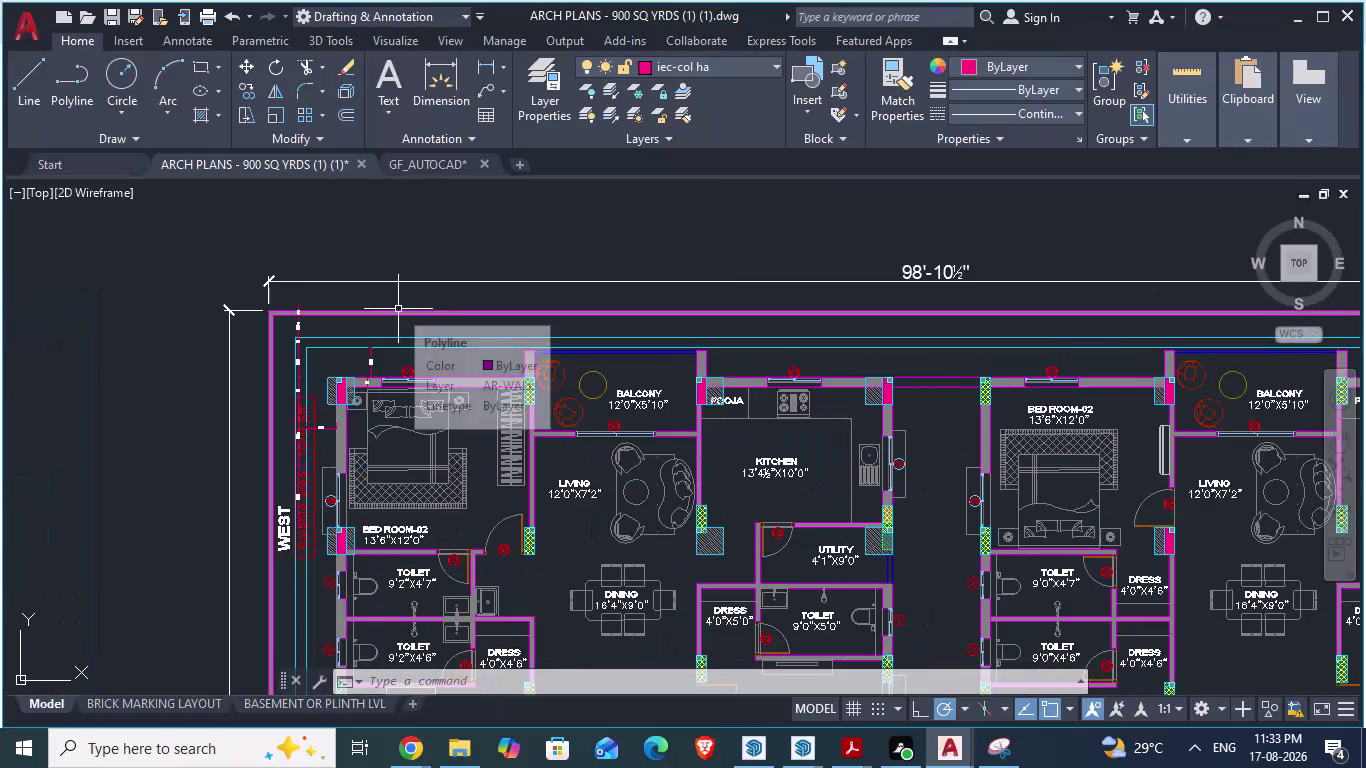
Survey the ARCH PLANS ground-floor layout, then launch DIMALIGNED with DA.
scroll(down, 3)
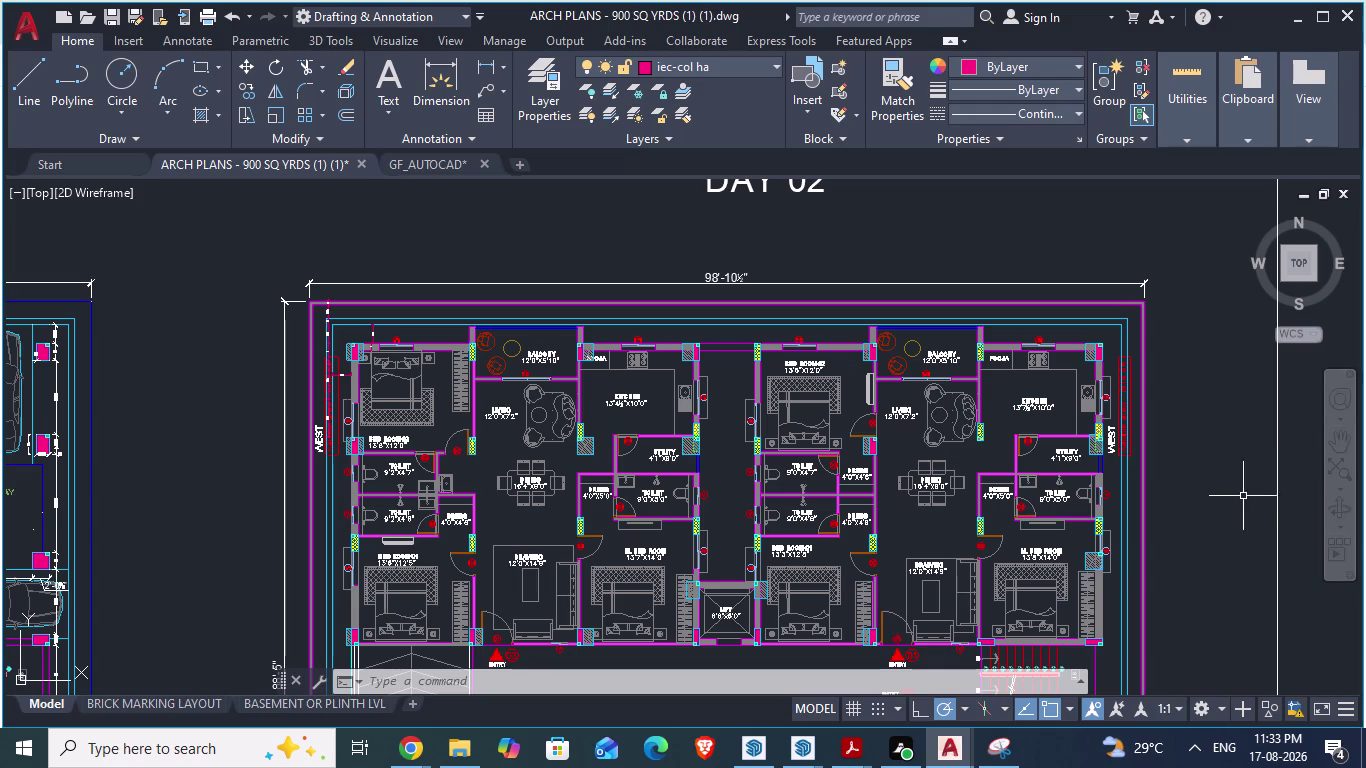
scroll(up, 3)
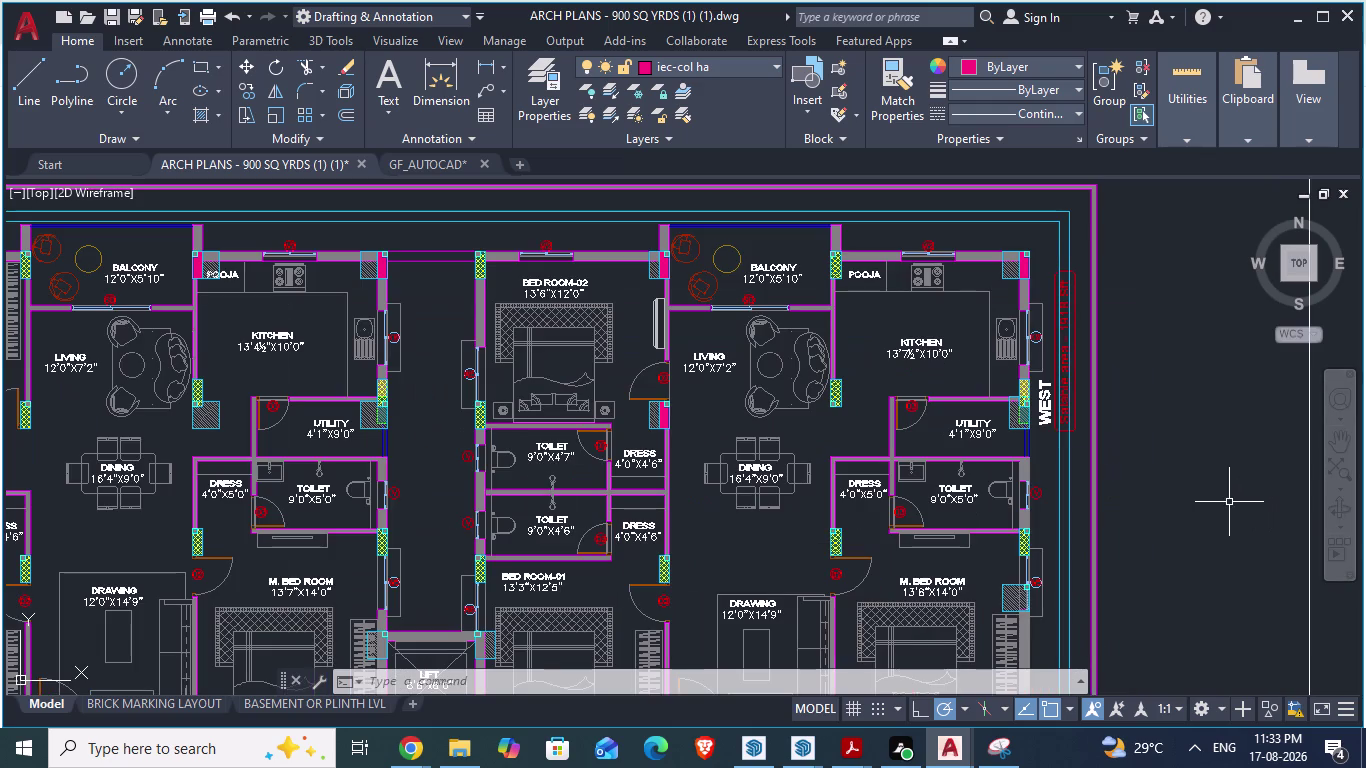
scroll(down, 3)
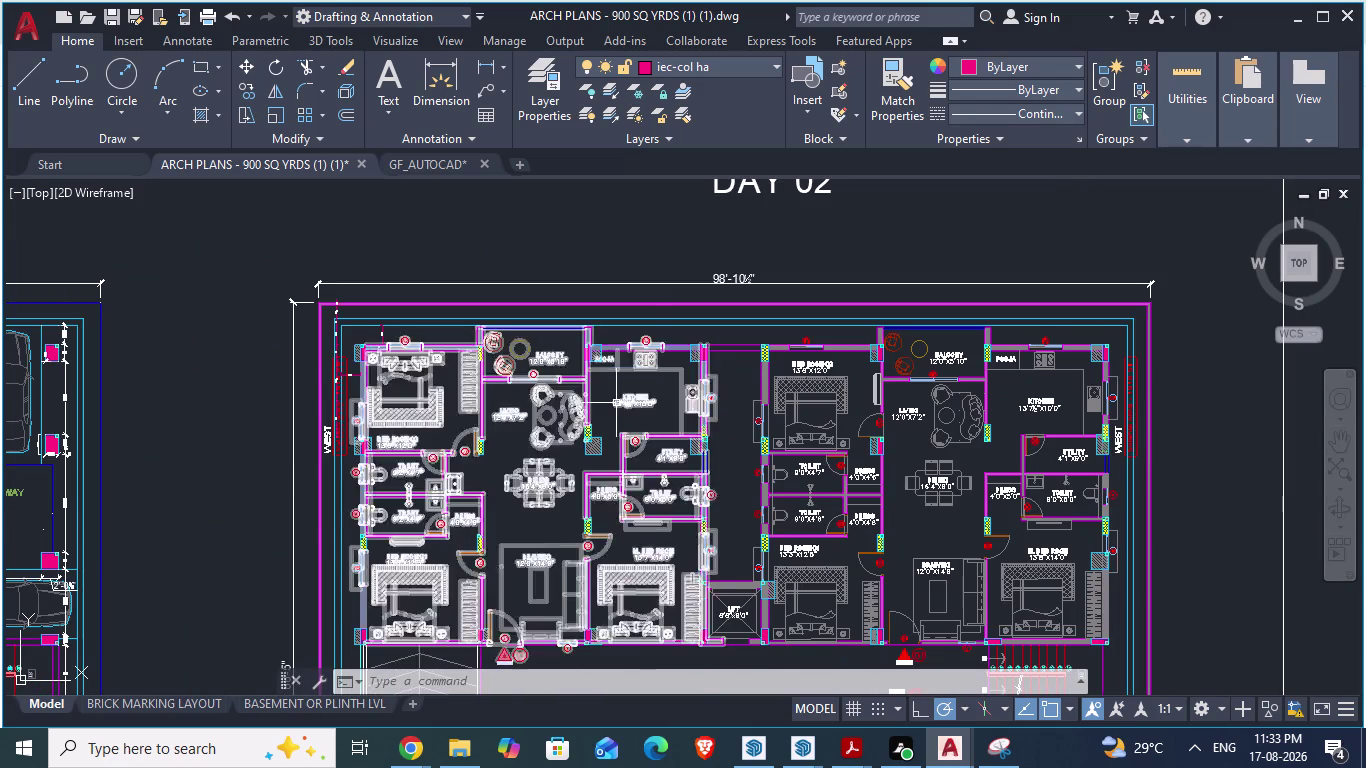
scroll(up, 3)
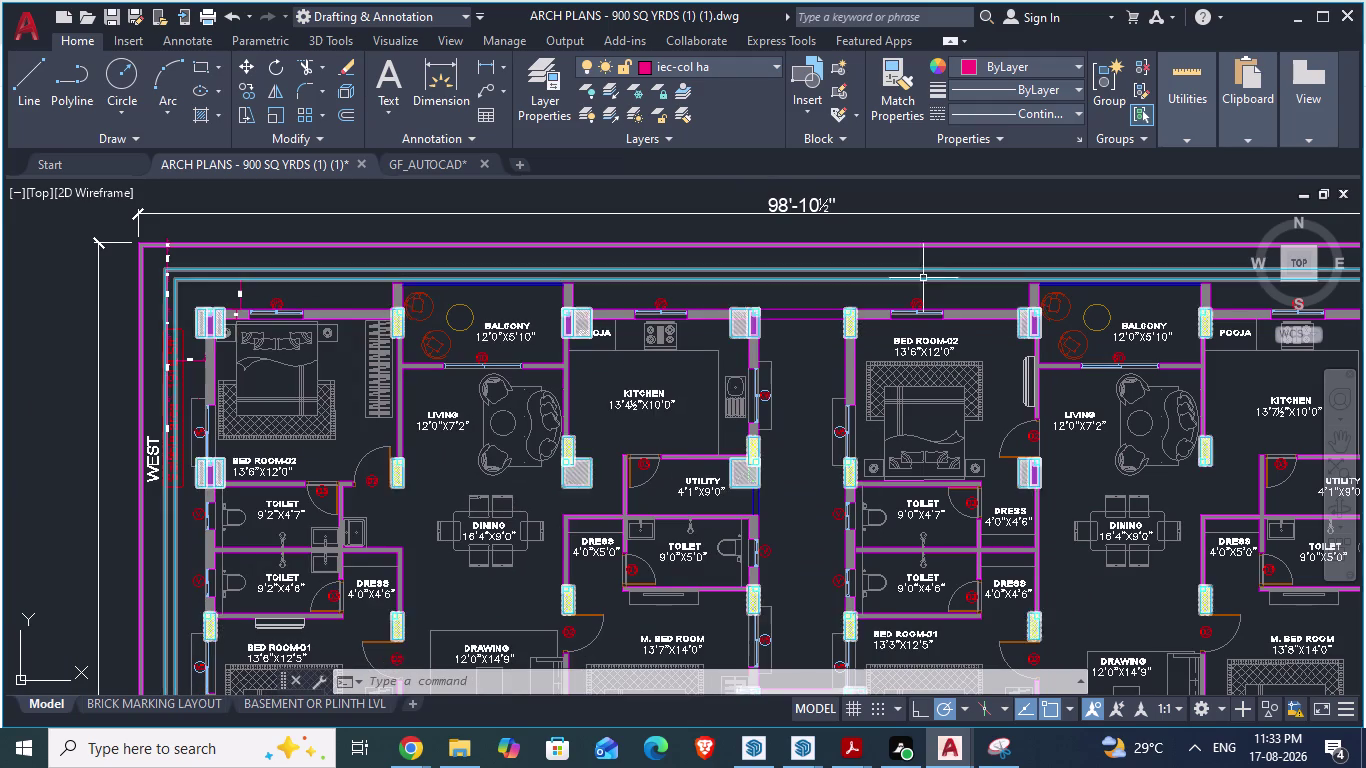
text(da)
key(Return)
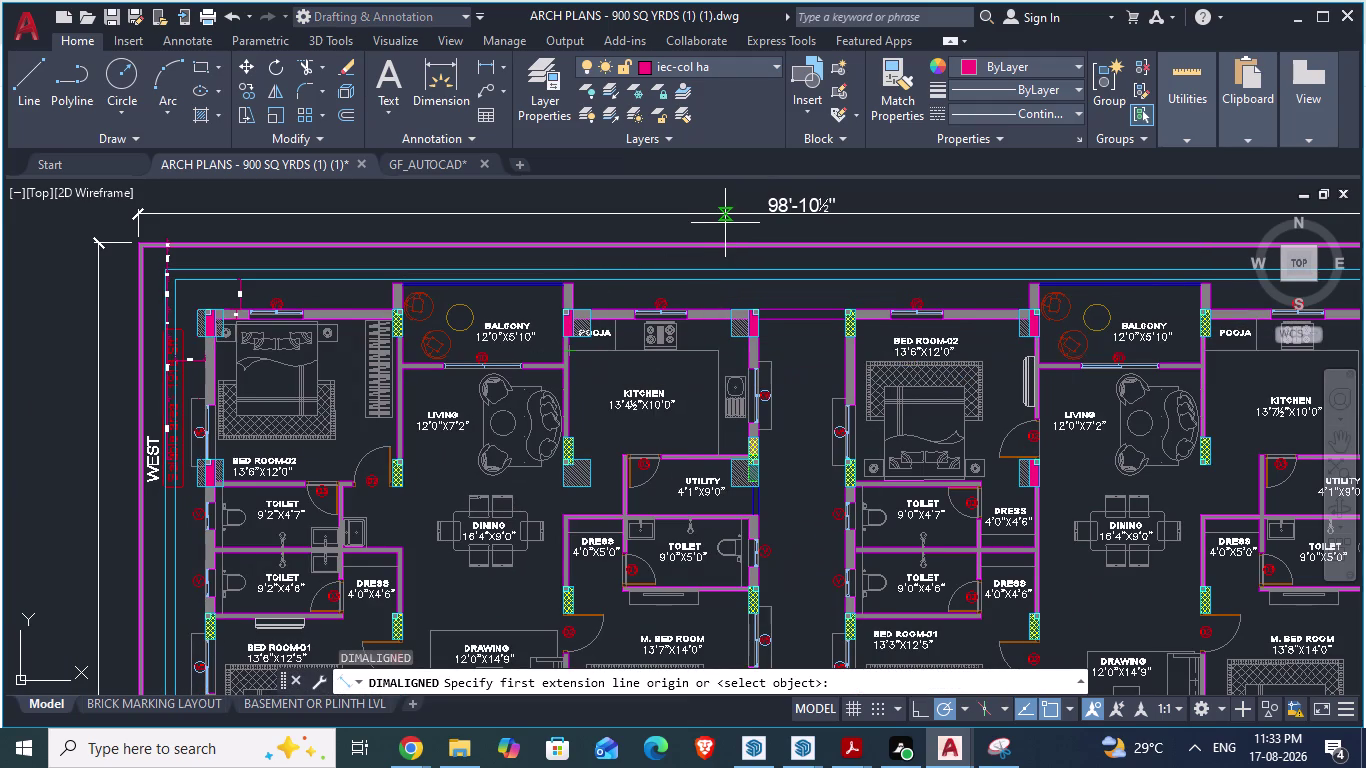
Attempt a horizontal construction line (XL, Hor) while the dimension is active.
text(xl)
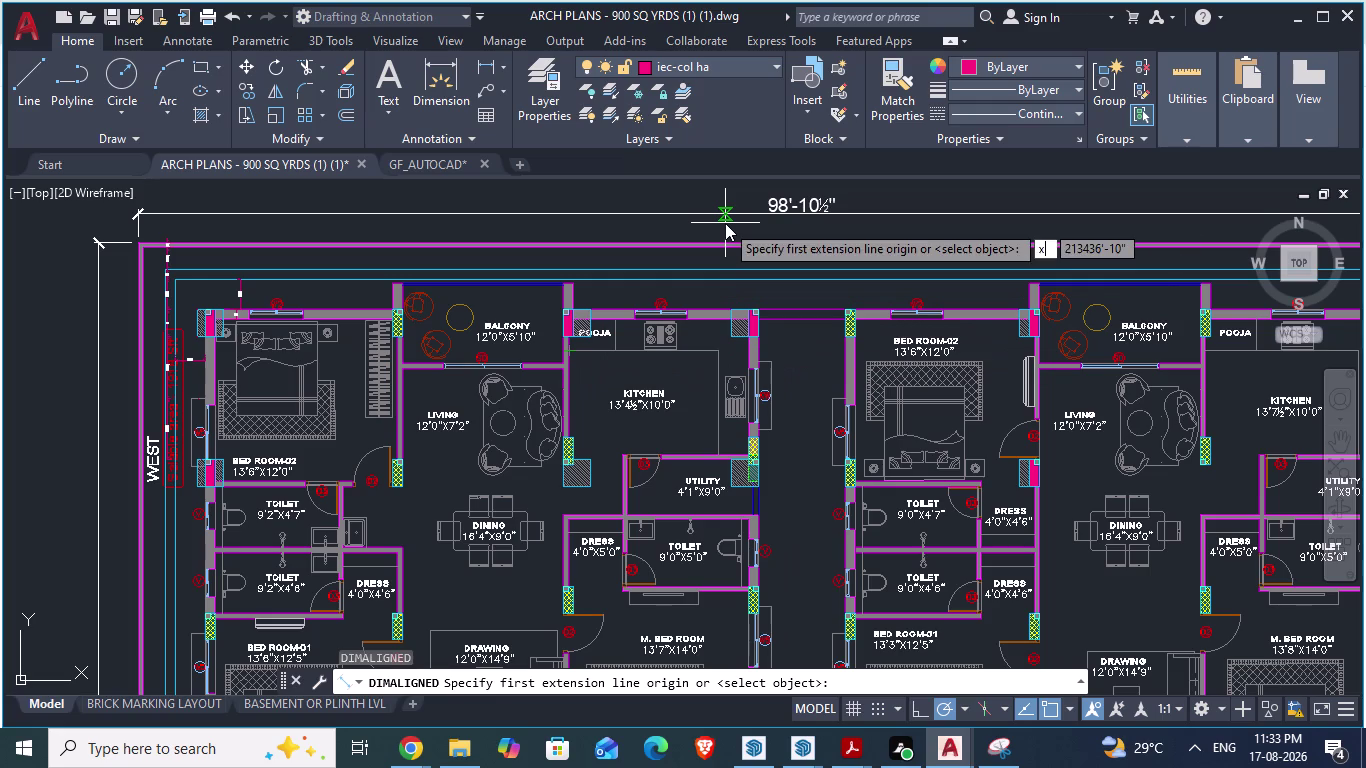
key(Return)
key(h)
key(Return)
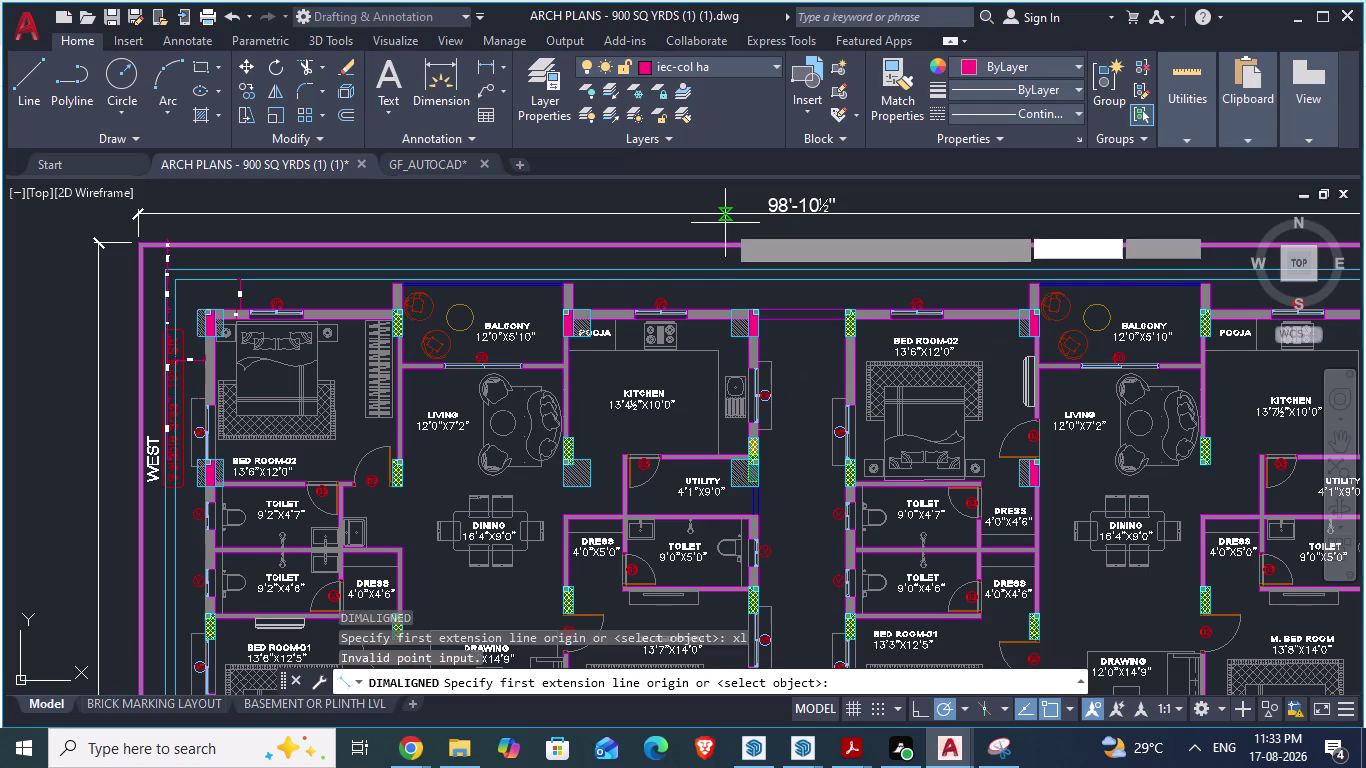
Pick the dimension's first point at the pooja wall corner, then cancel it.
scroll(up, 3)
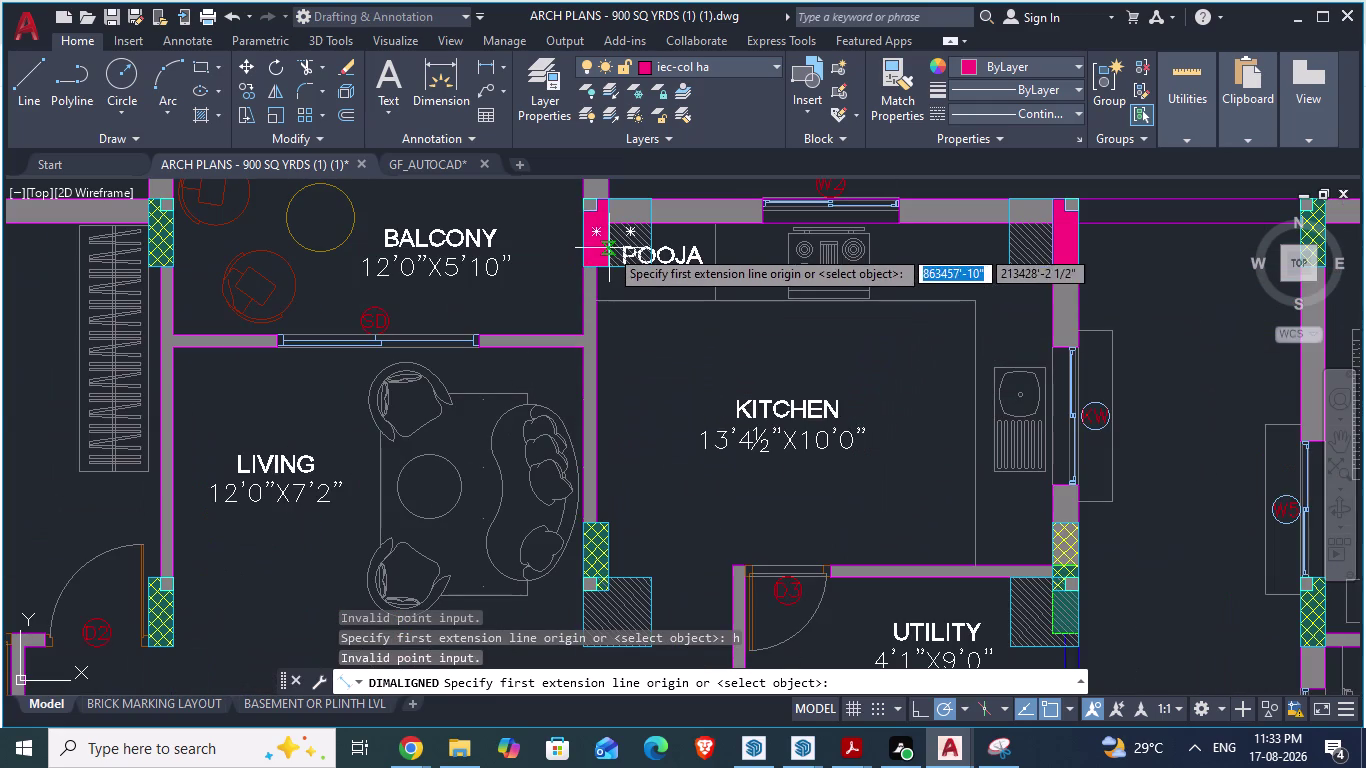
click(510, 320)
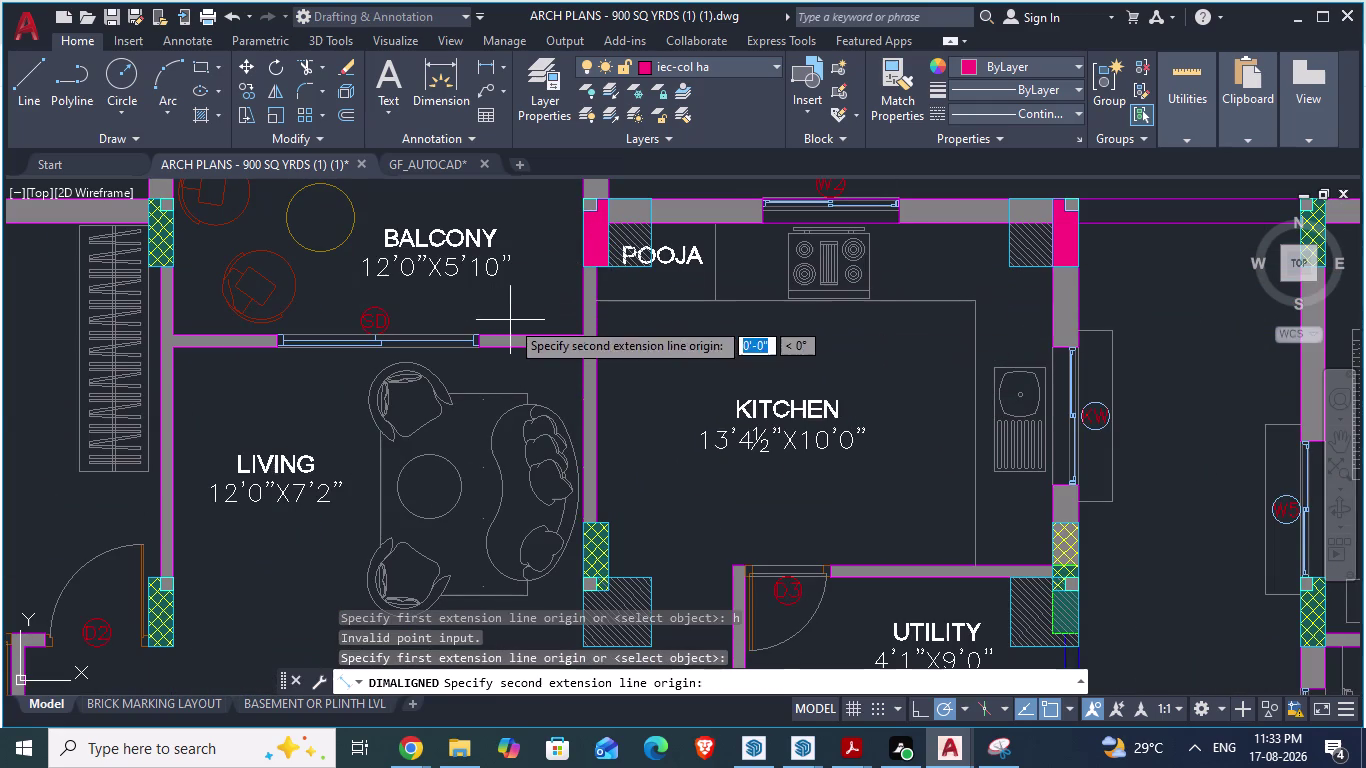
key(Escape)
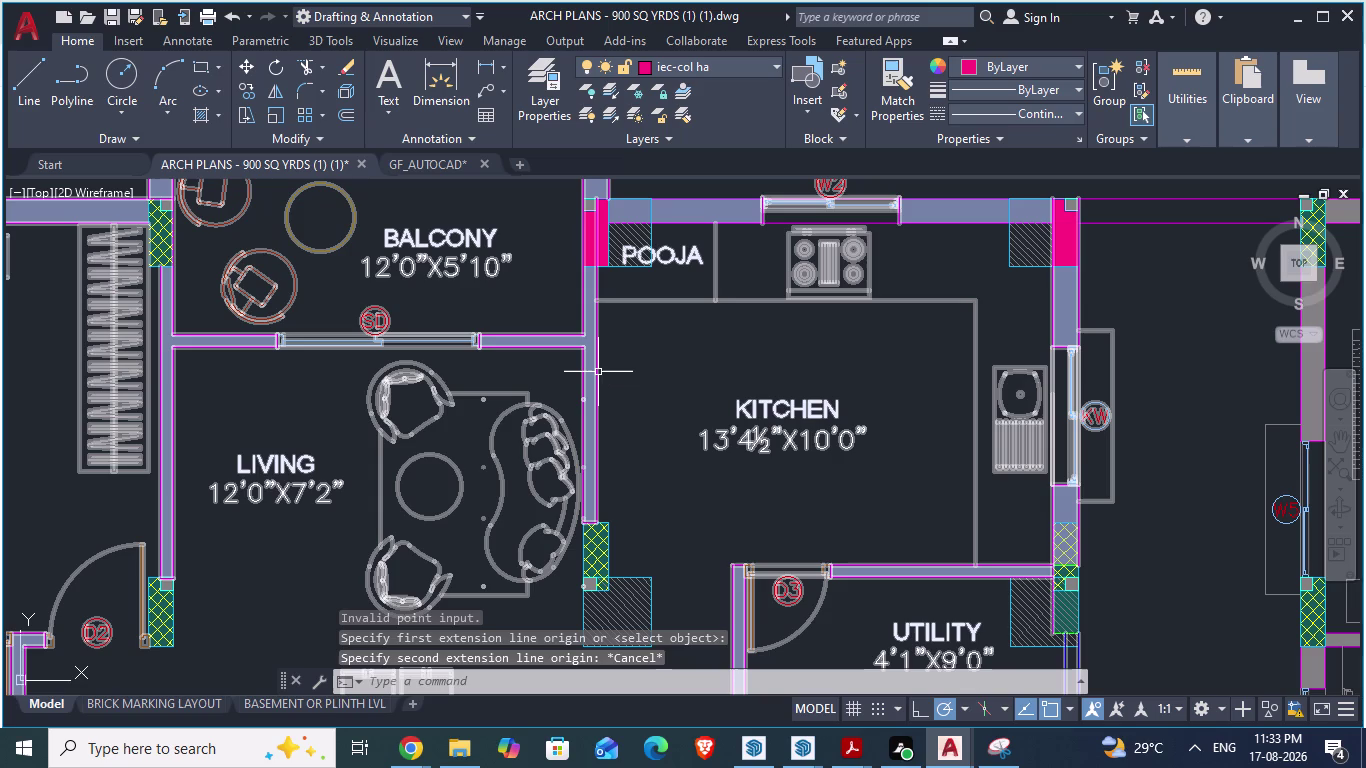
Start a horizontal construction line using XL with the Hor option.
text(xl)
key(Return)
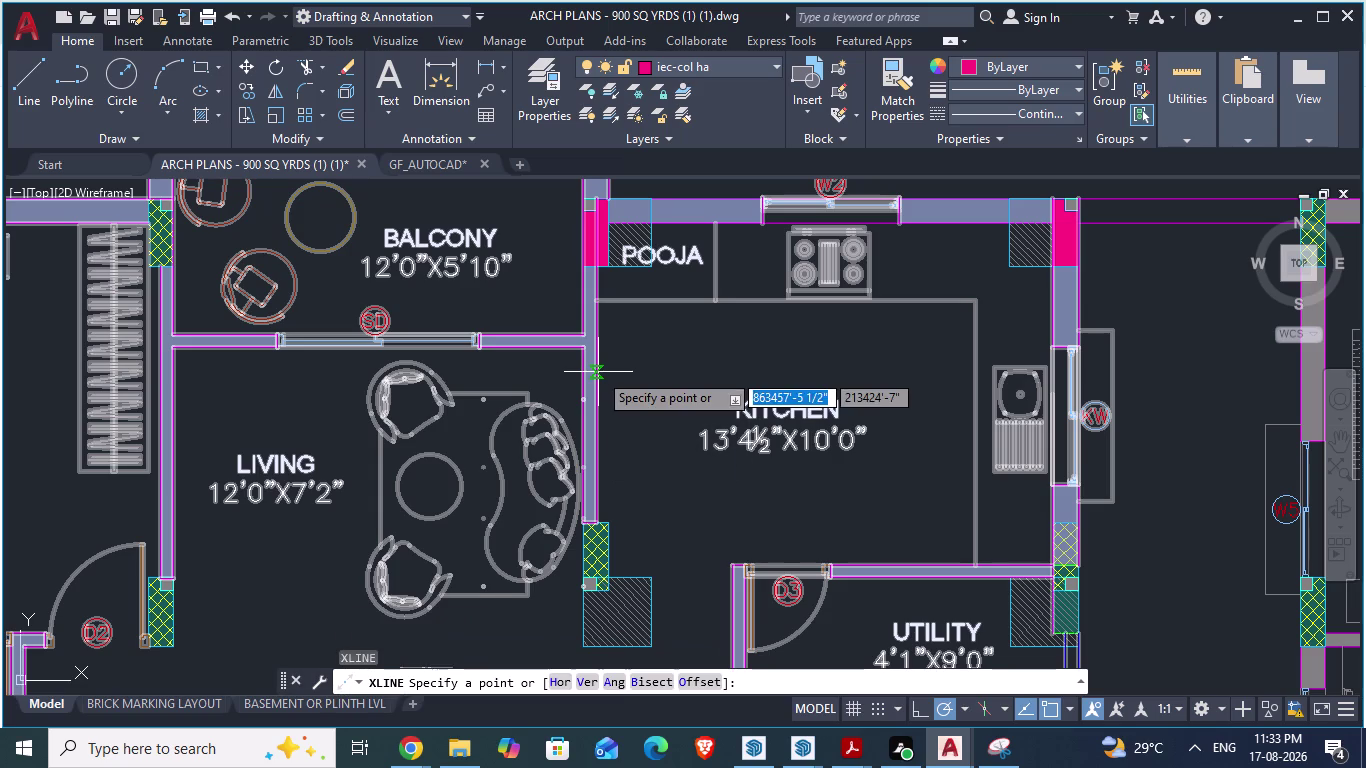
key(h)
key(Return)
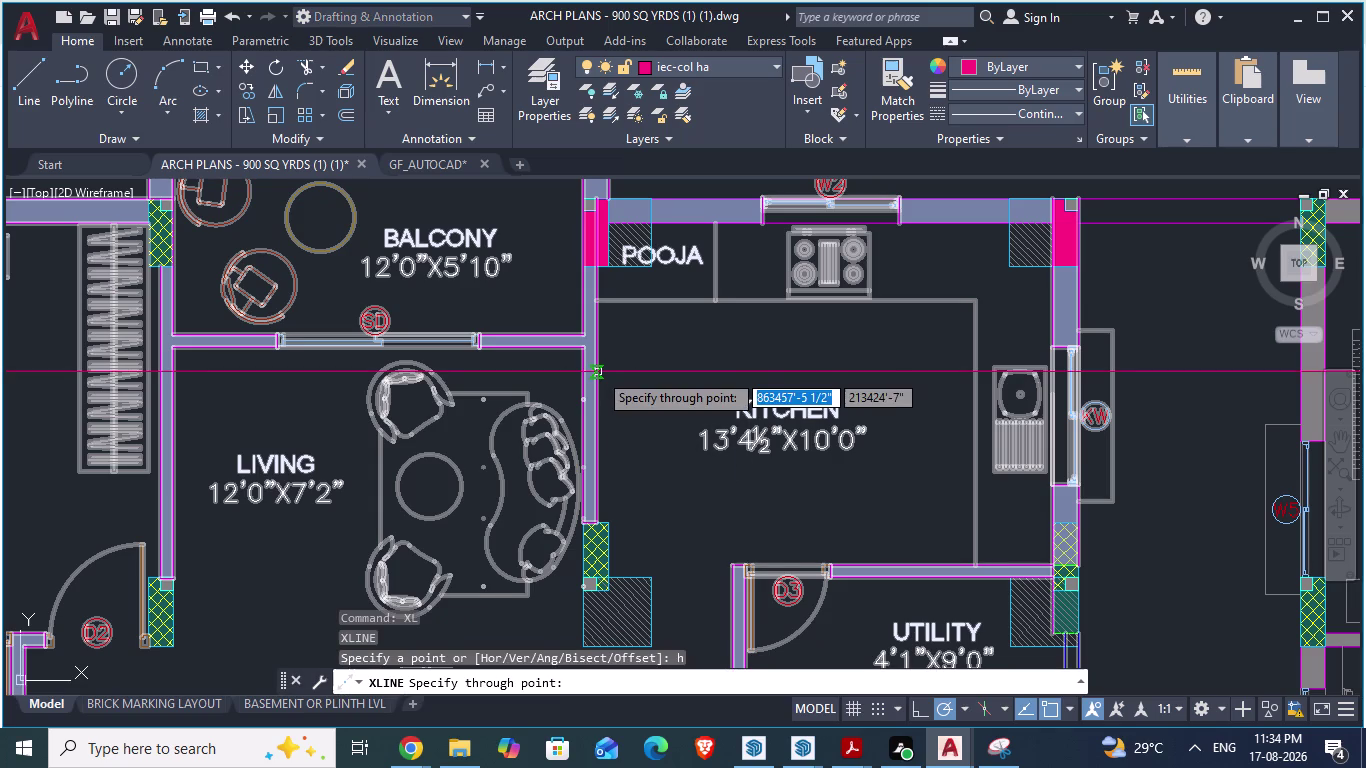
scroll(down, 3)
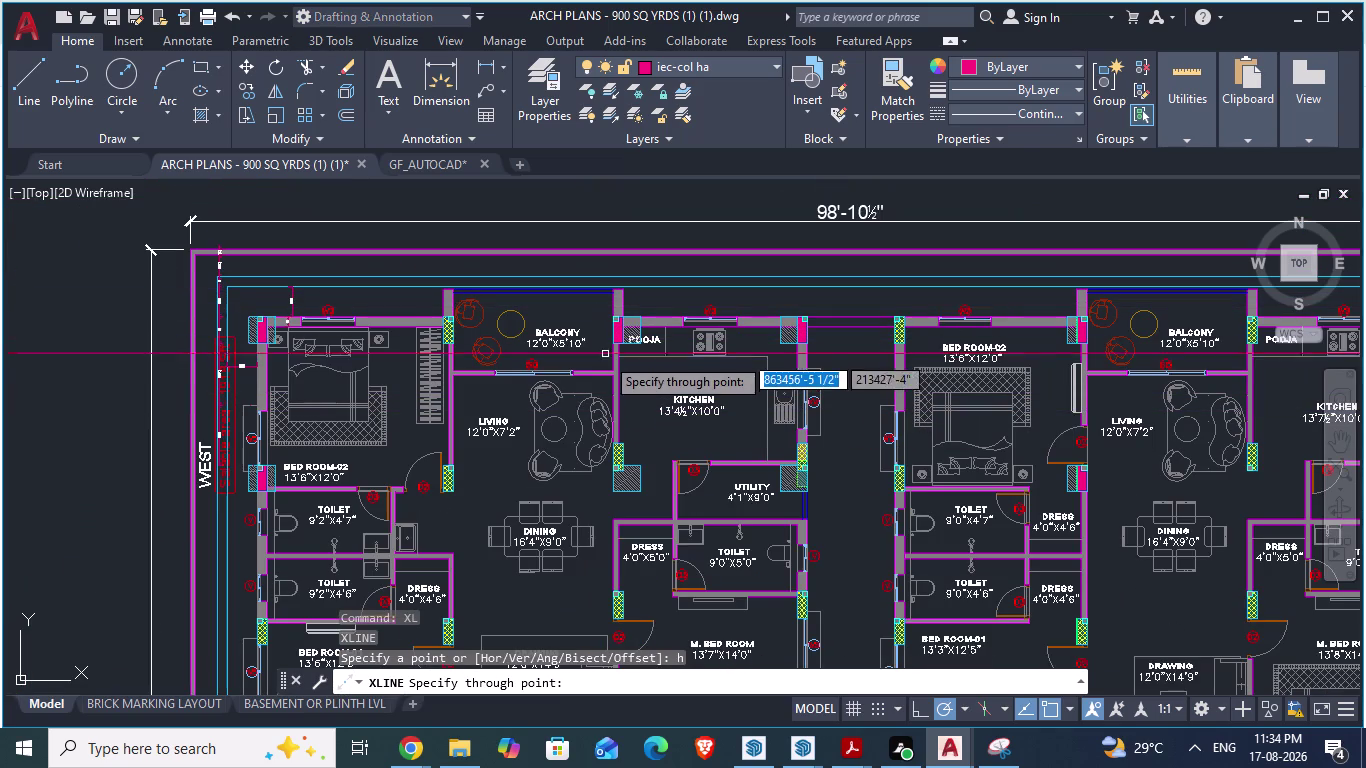
scroll(up, 3)
scroll(up, 3)
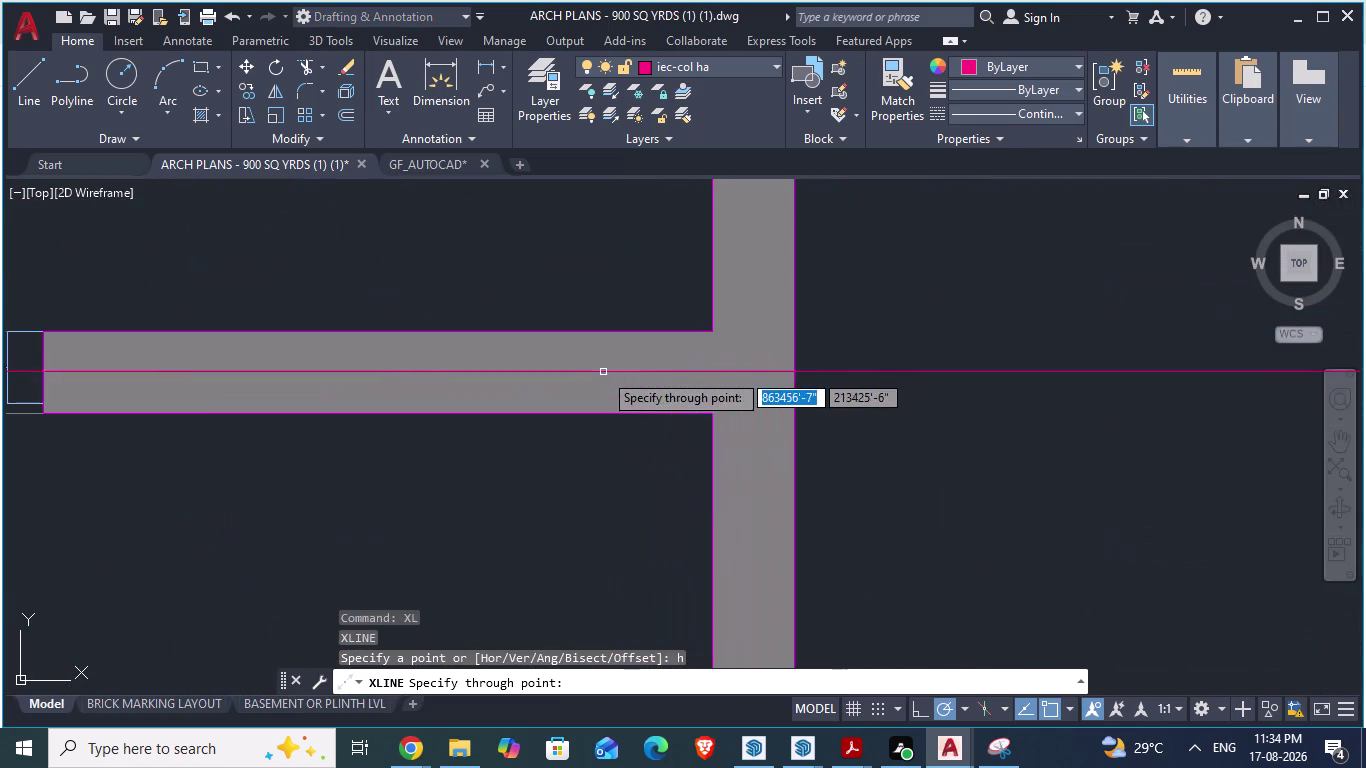
Place horizontal construction lines along the wall top, kitchen wall and D3 door walls.
click(709, 335)
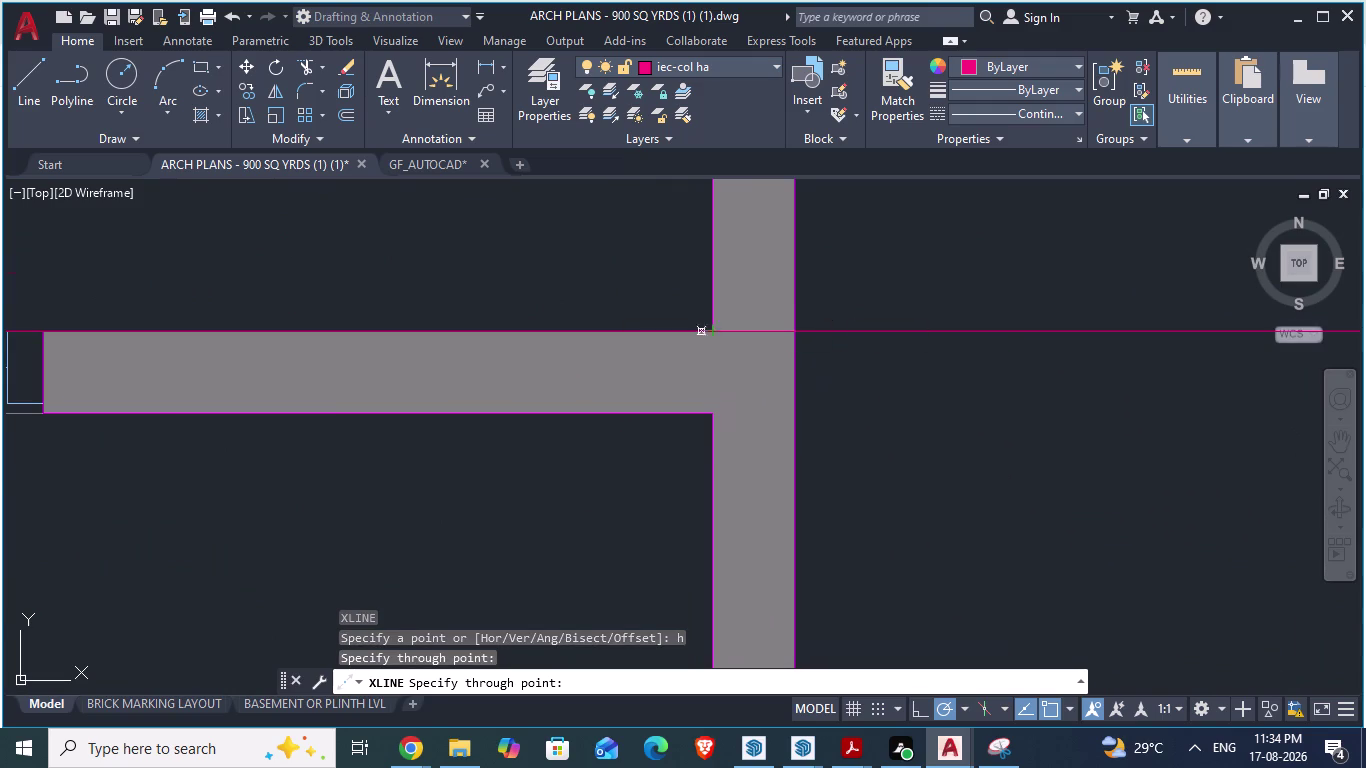
scroll(down, 3)
scroll(up, 3)
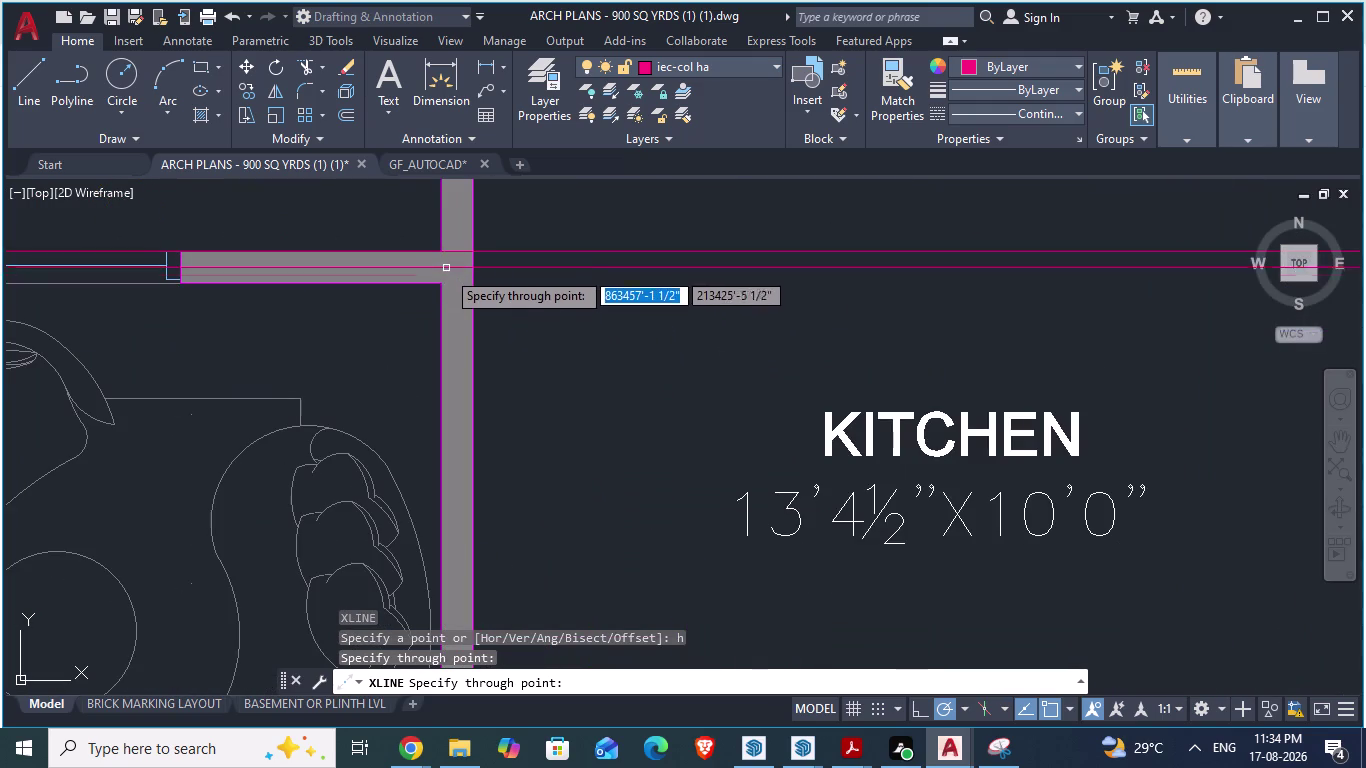
click(444, 283)
scroll(down, 3)
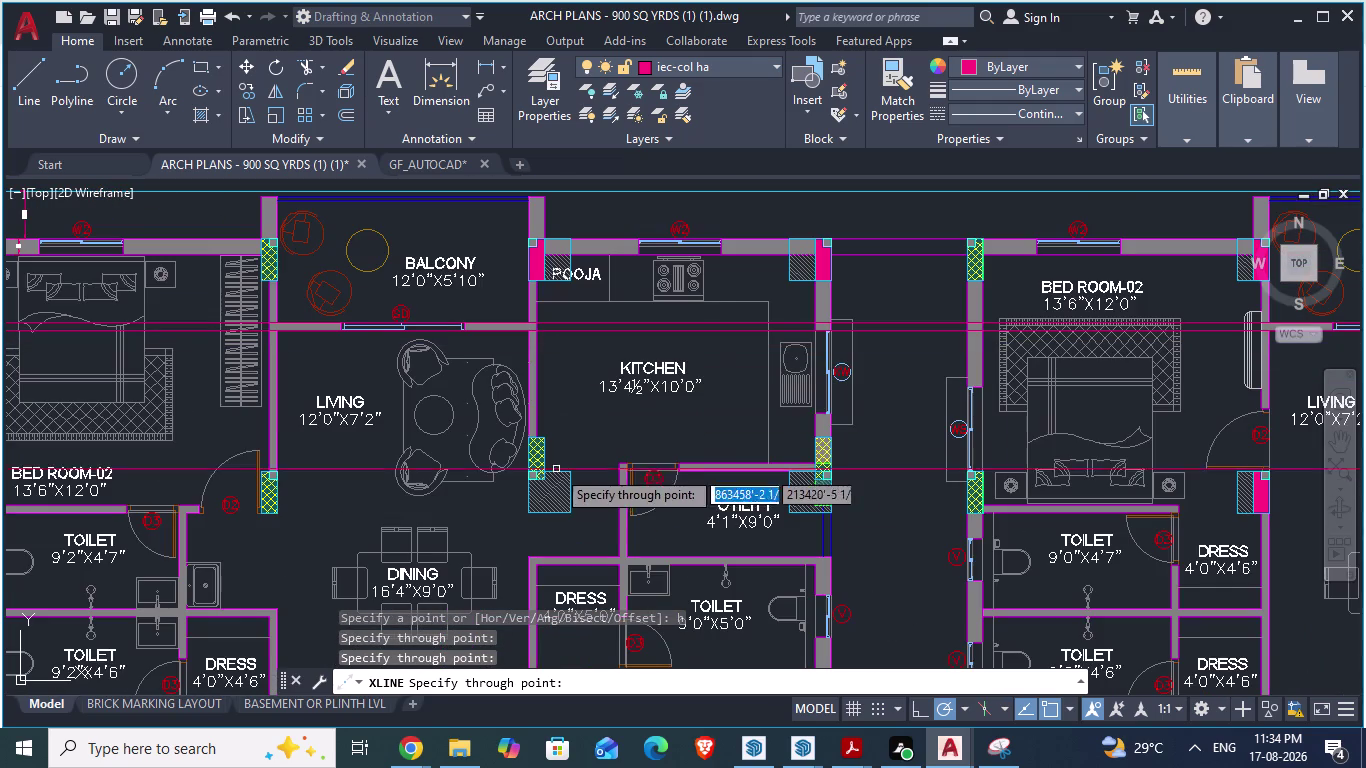
scroll(up, 3)
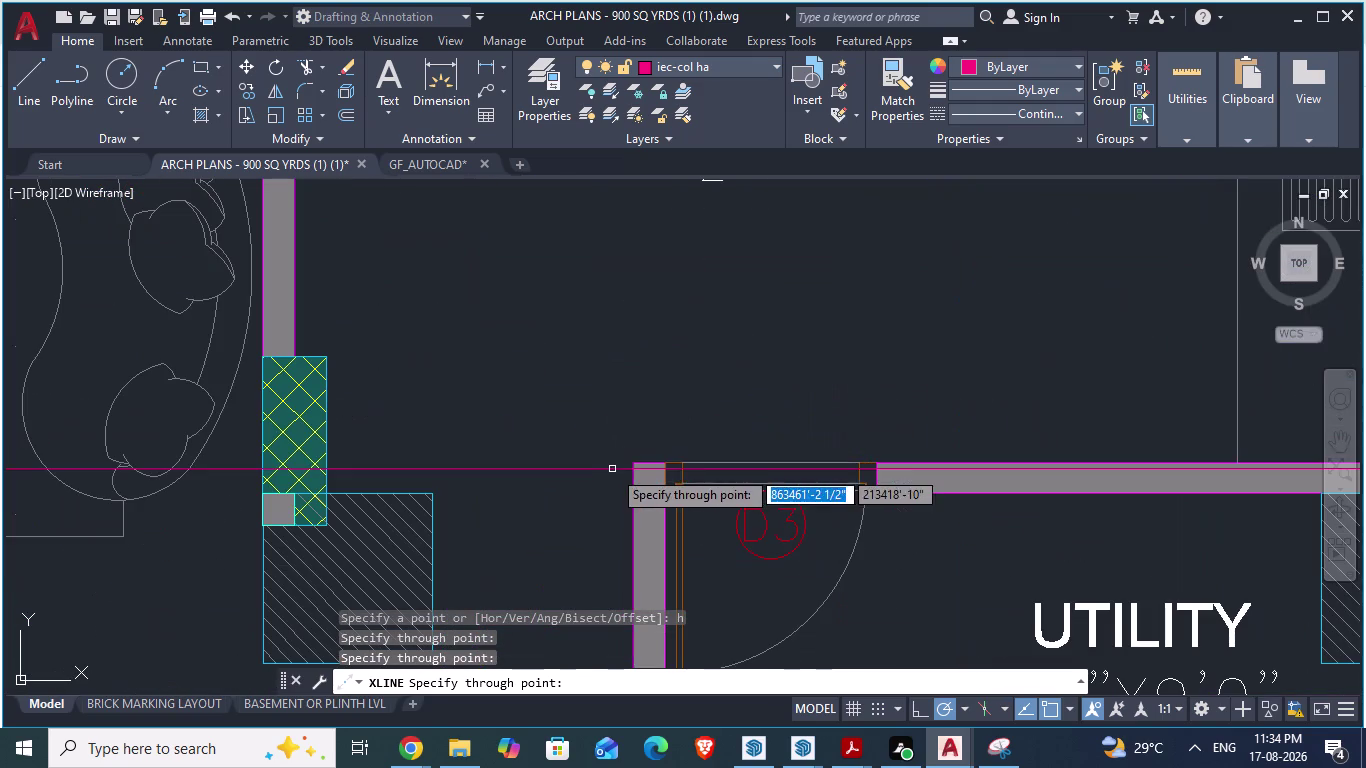
click(628, 459)
scroll(up, 3)
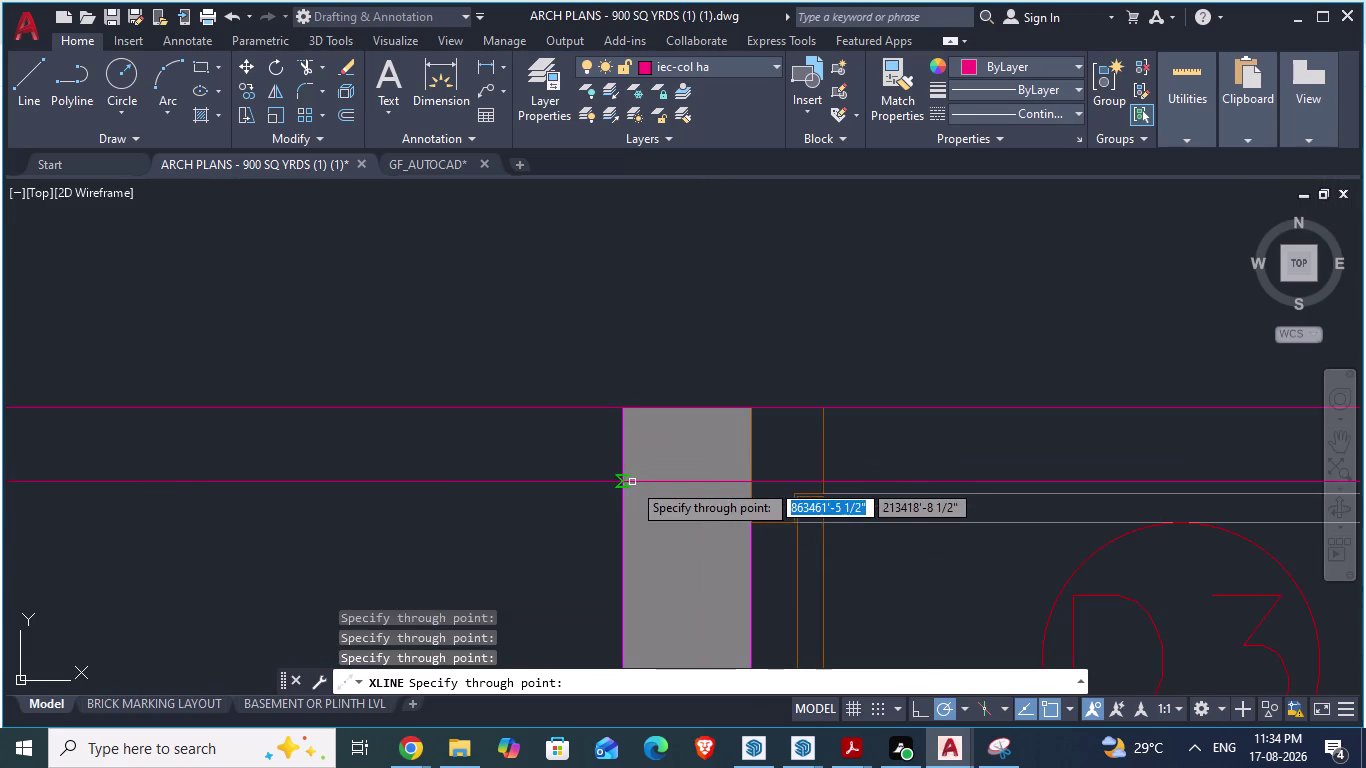
click(799, 497)
scroll(down, 3)
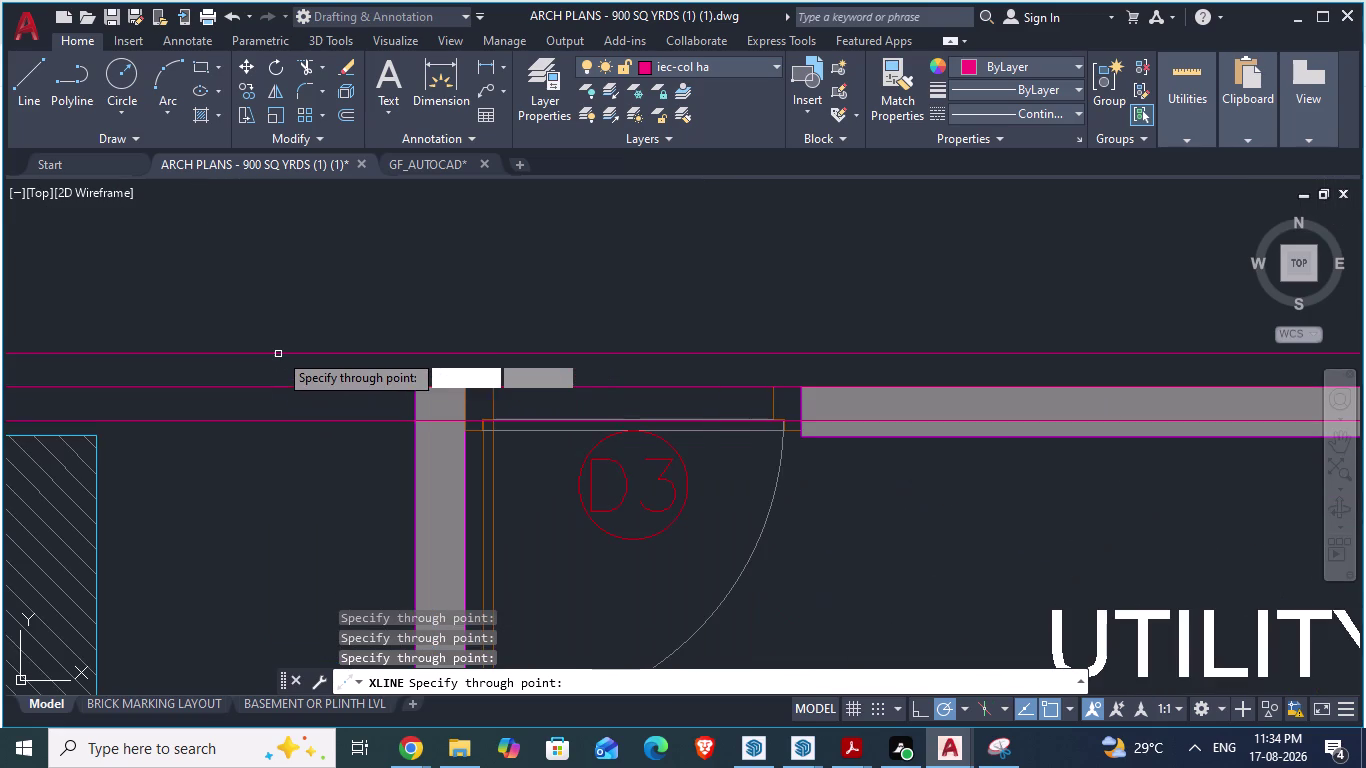
Exit the command and undo the construction lines just drawn.
key(ctrl+z)
scroll(up, 3)
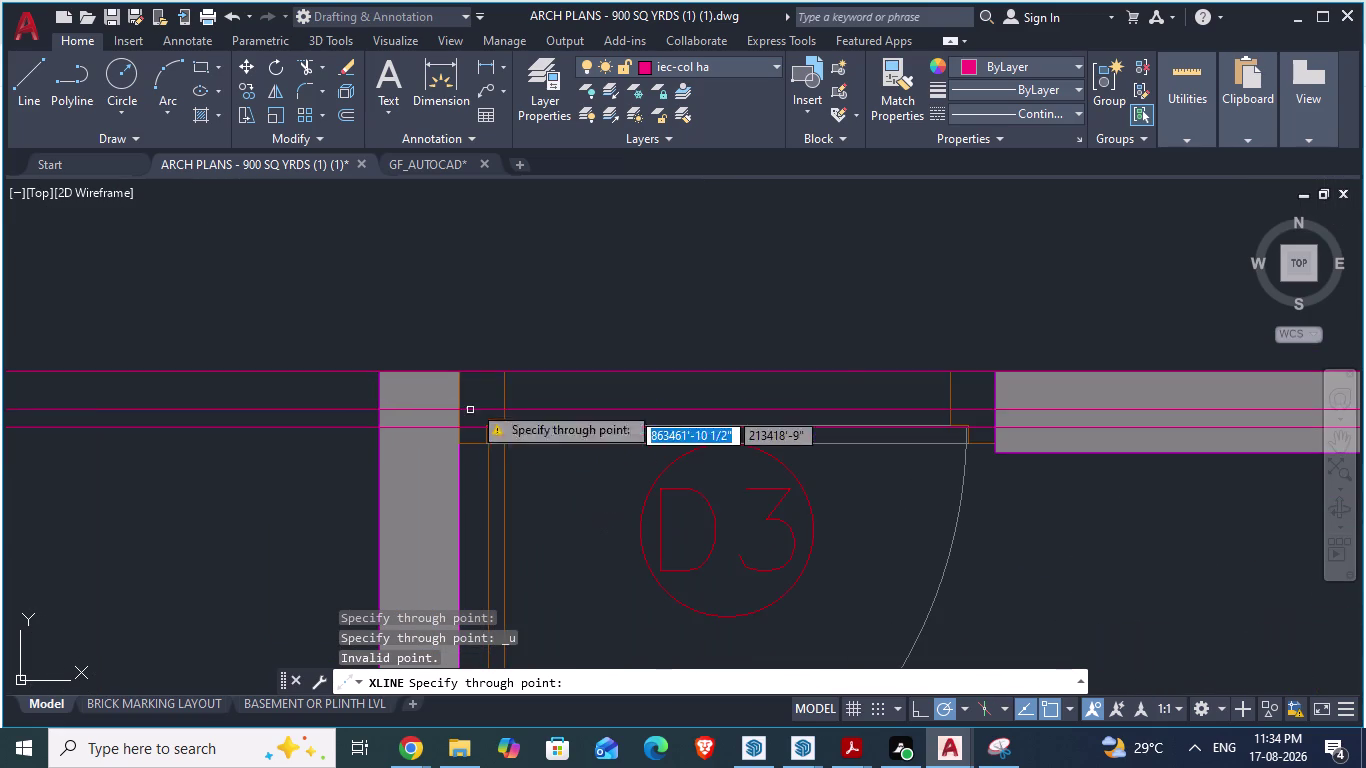
key(ctrl+z)
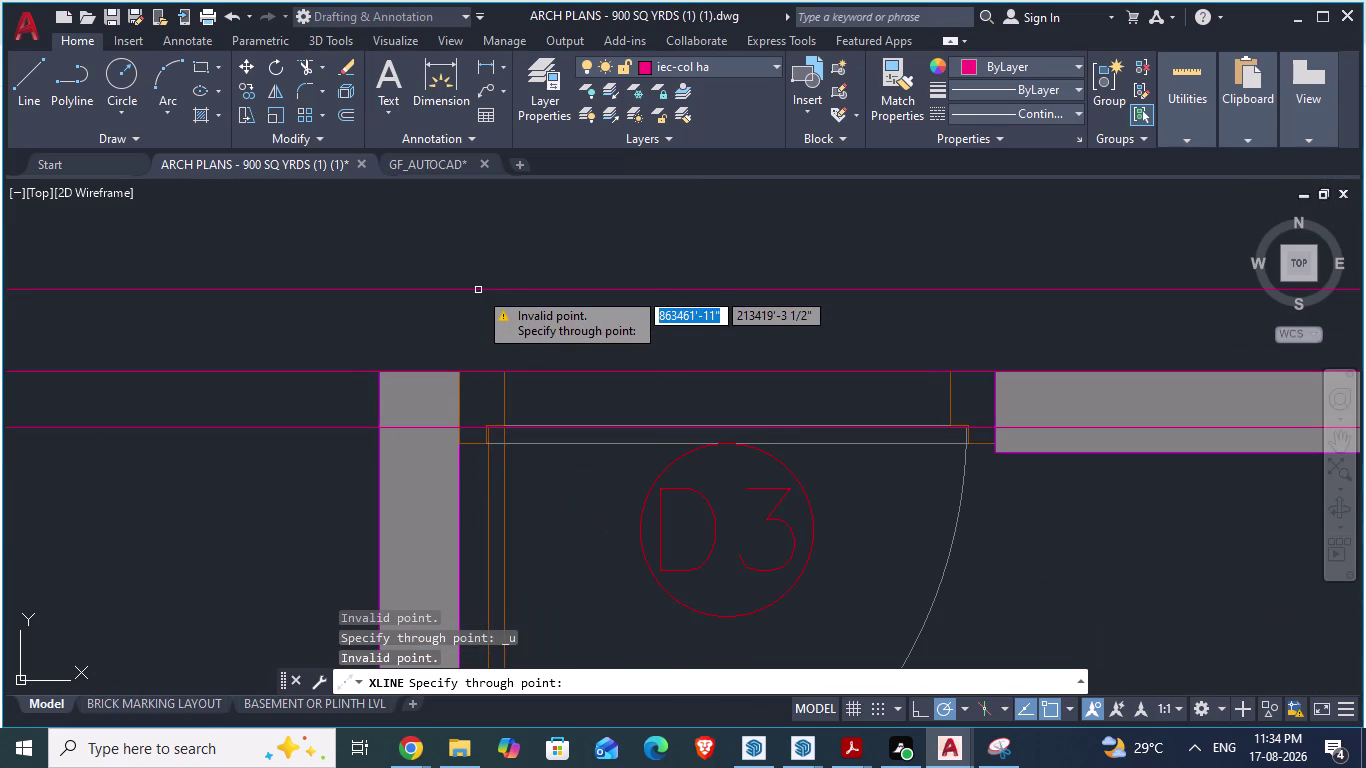
key(ctrl+z)
key(z)
key(Escape)
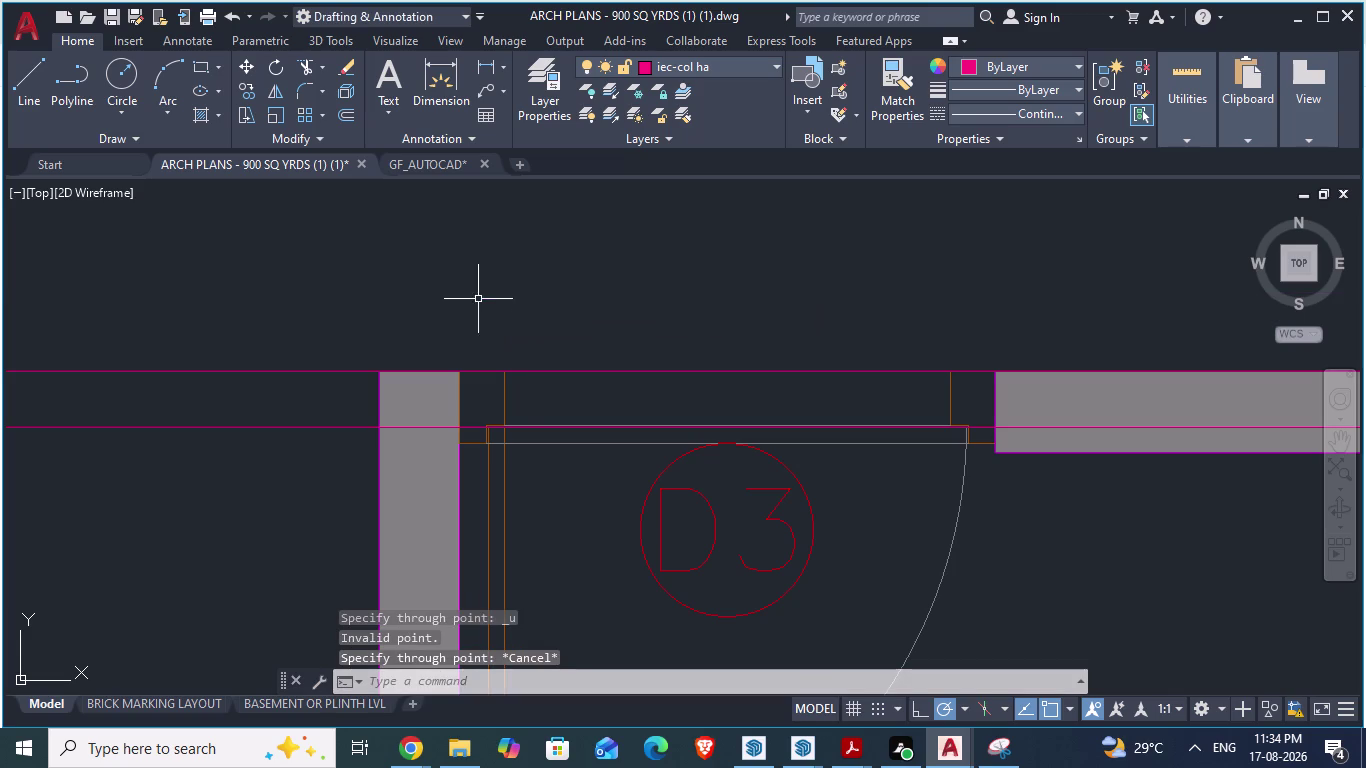
key(ctrl+z)
Undo one more step and inspect the balcony's left wall outline.
scroll(down, 3)
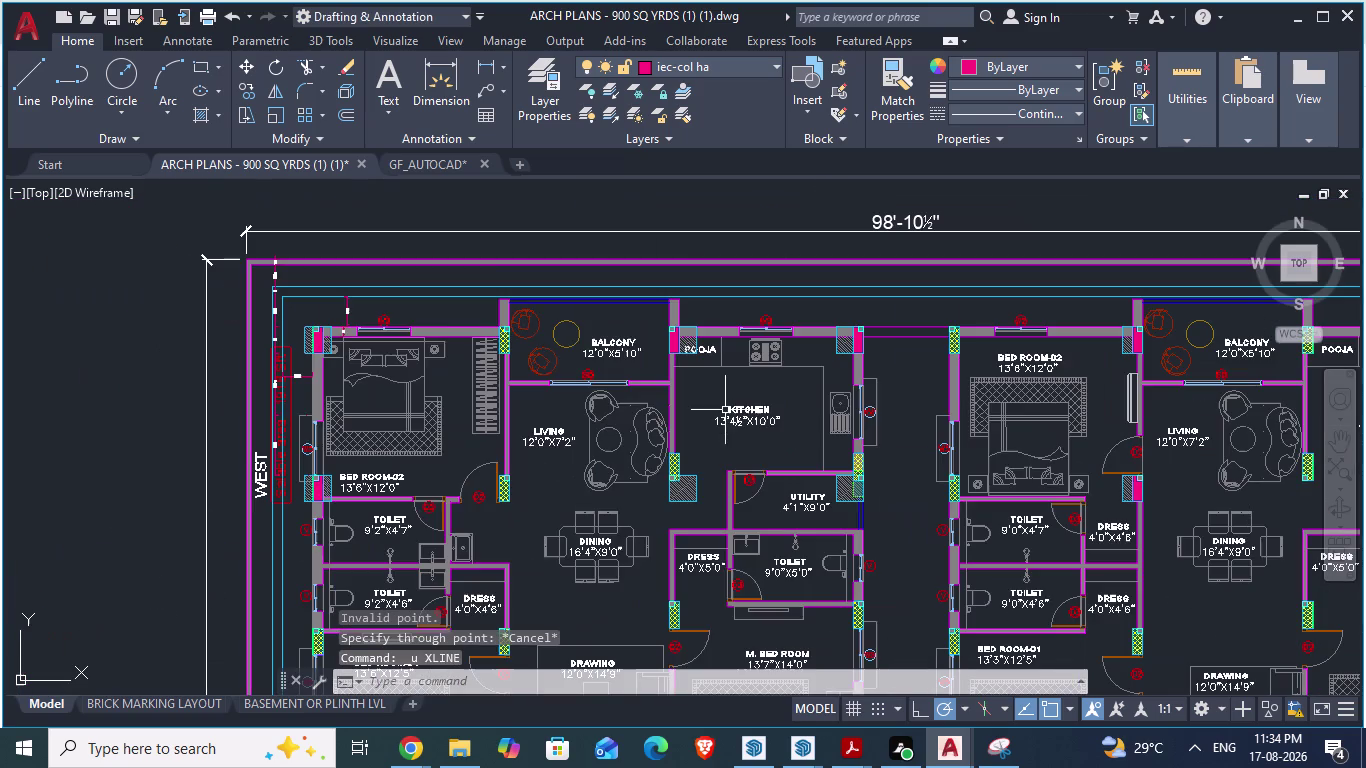
scroll(up, 3)
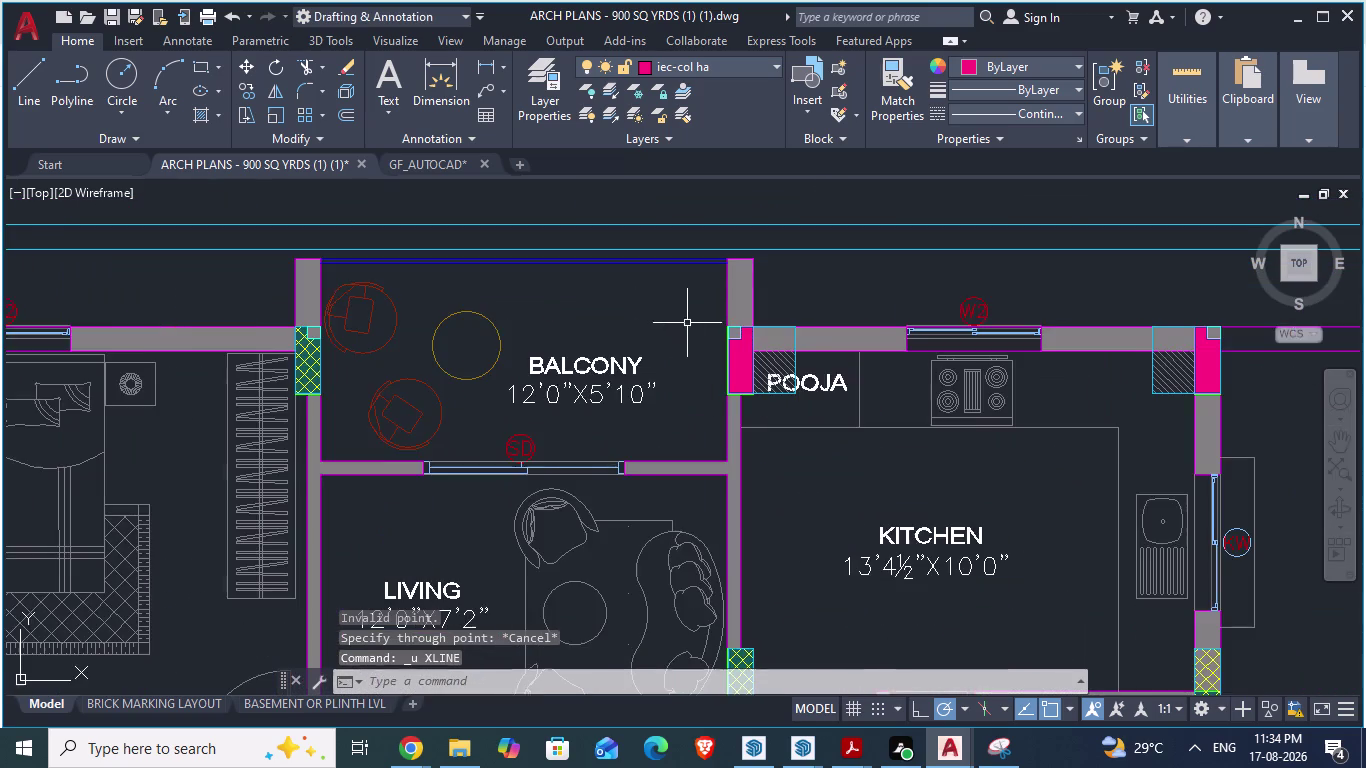
scroll(down, 3)
scroll(up, 3)
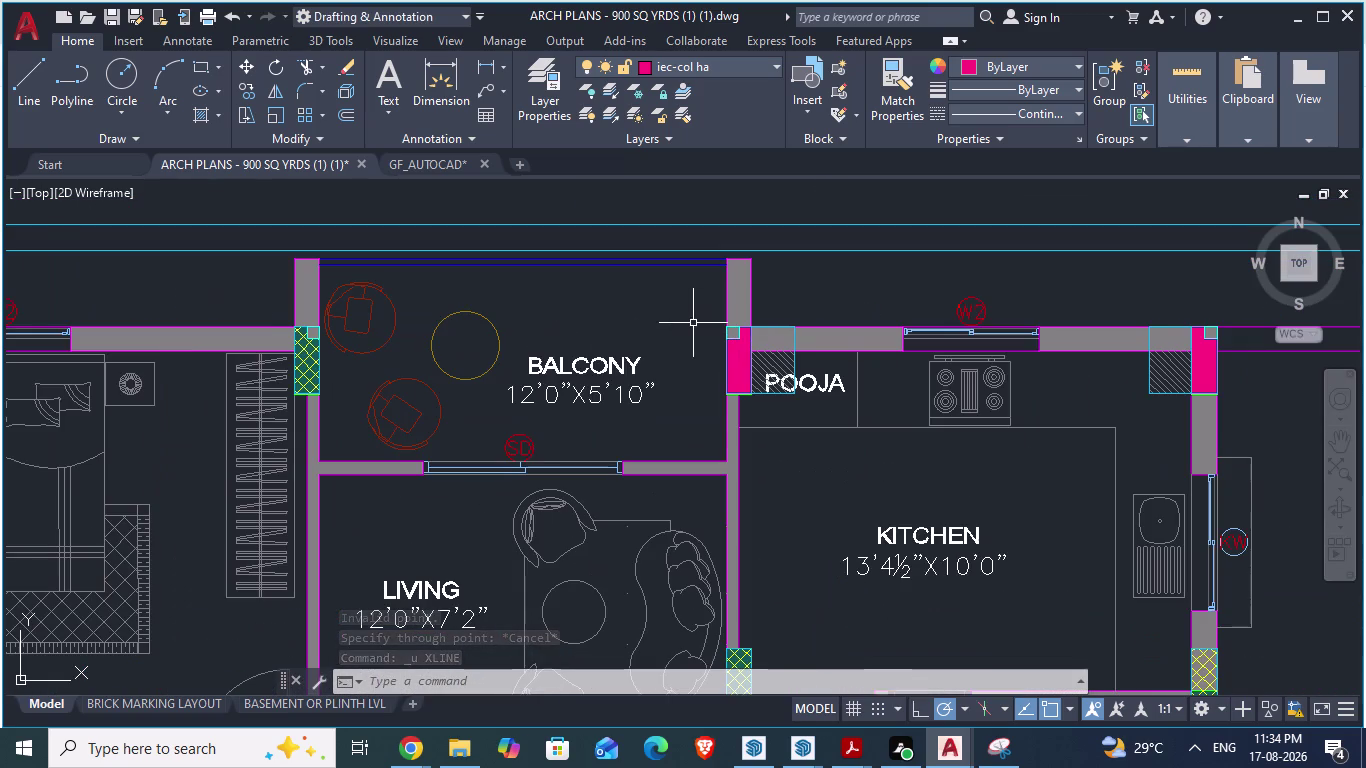
key(space)
scroll(up, 3)
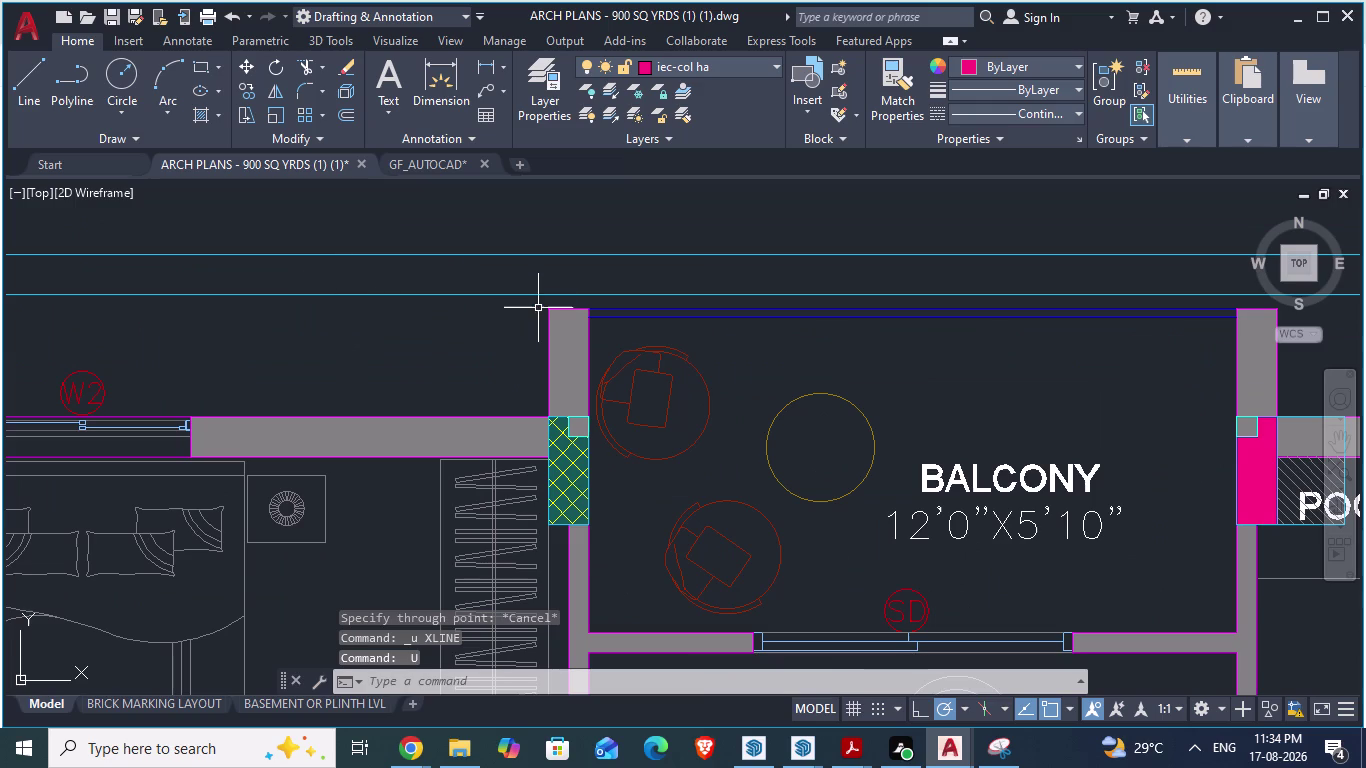
click(548, 308)
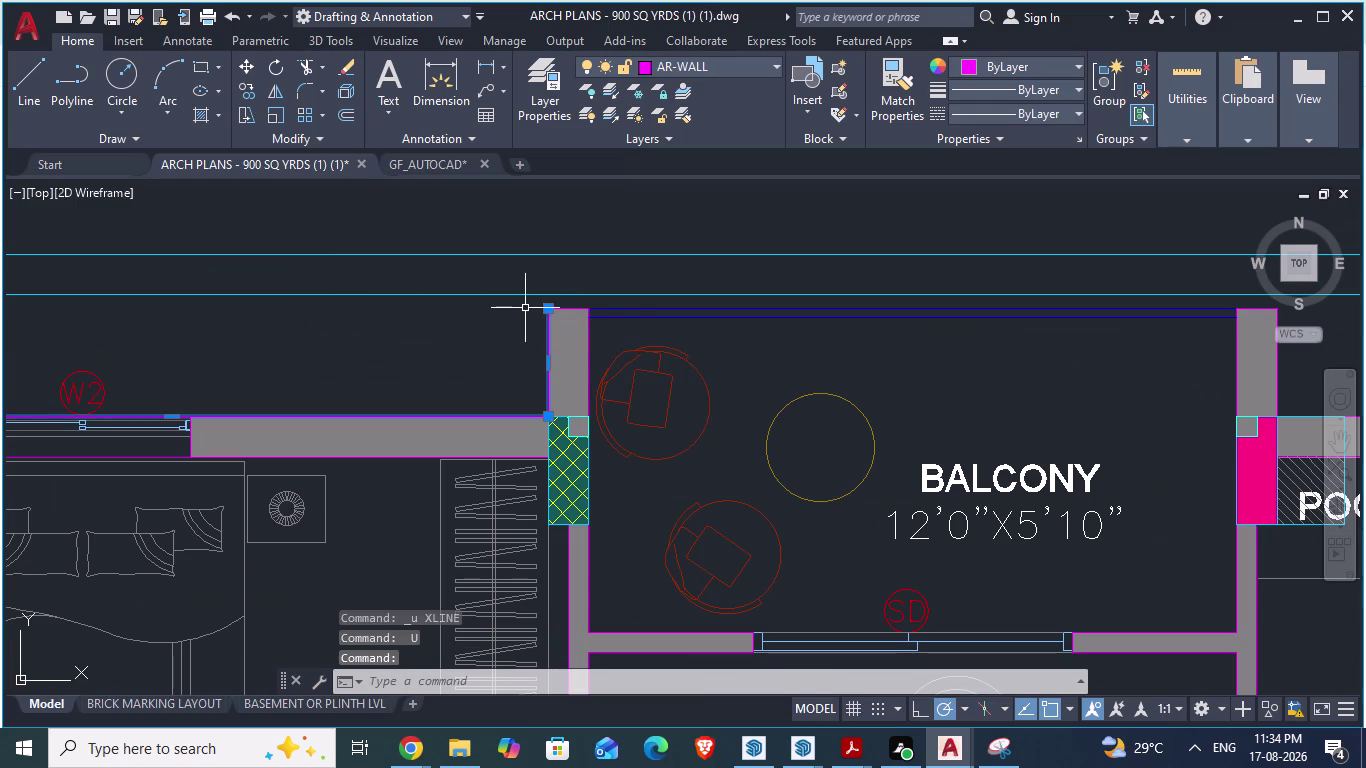
key(Escape)
Start a new construction line with XL.
text(x)
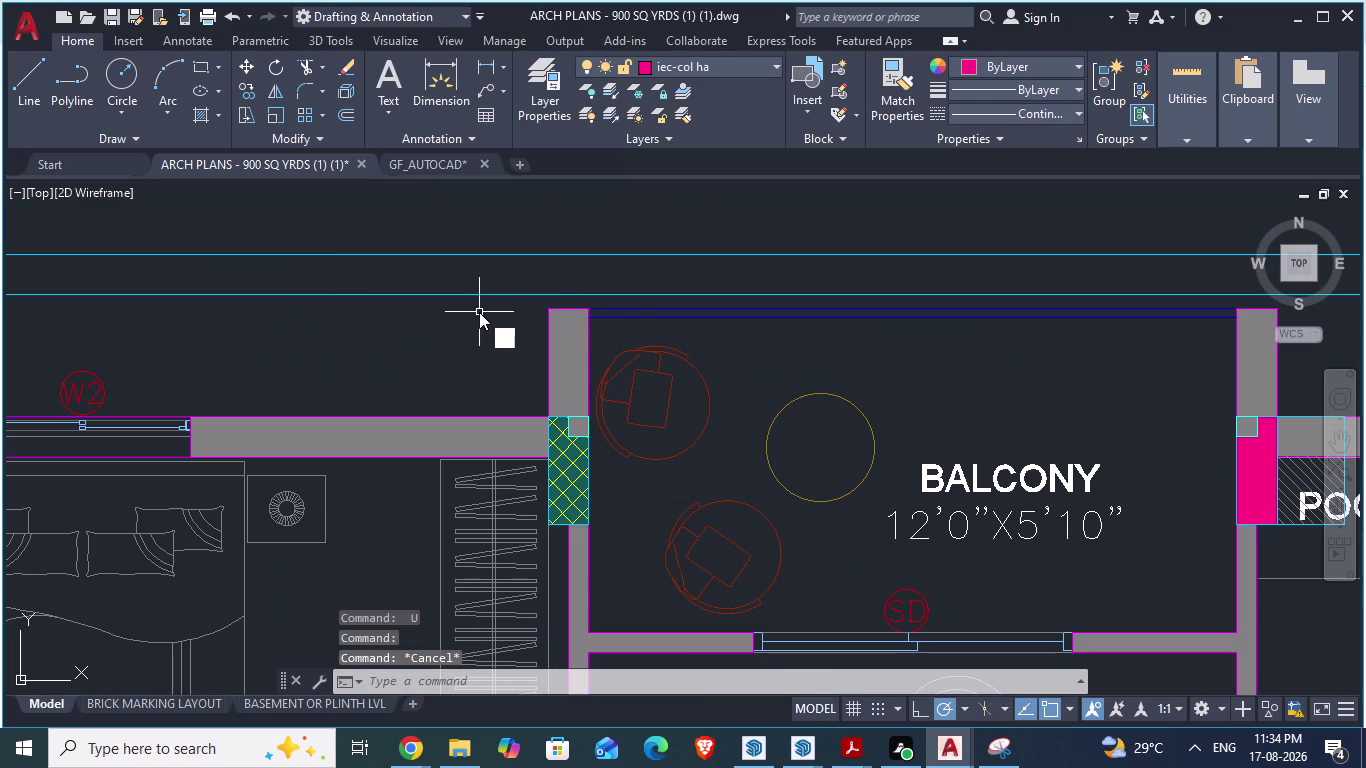
text(l)
key(Return)
Place a horizontal construction line along the balcony wall edge and end the command.
key(h)
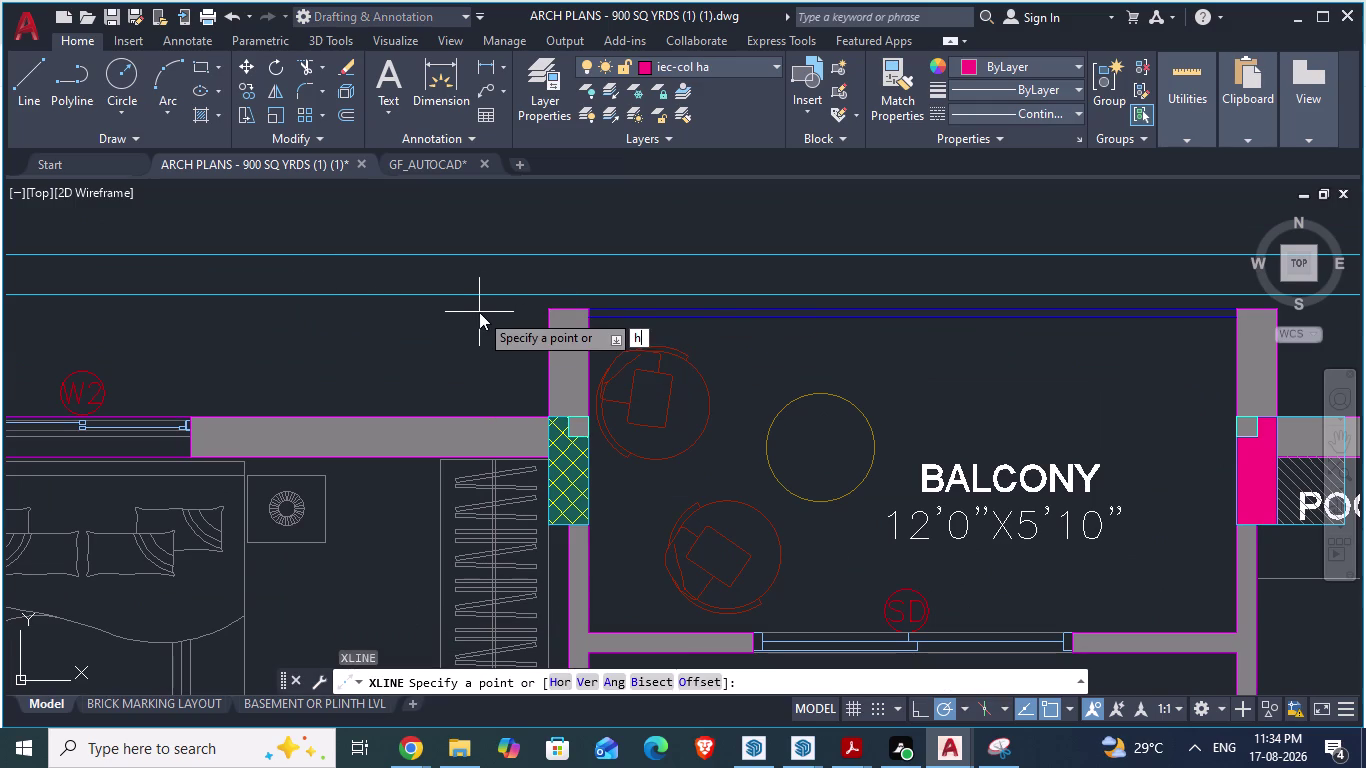
key(Return)
scroll(up, 3)
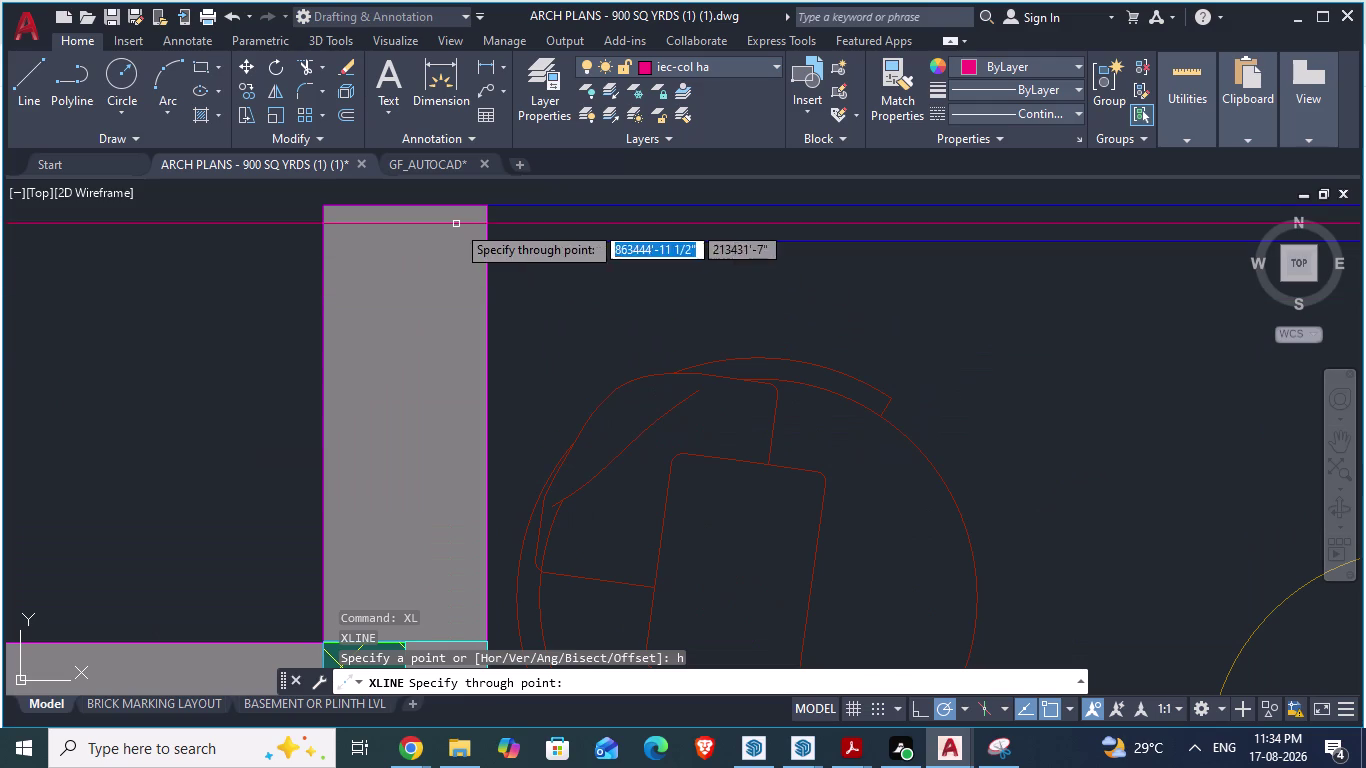
click(320, 203)
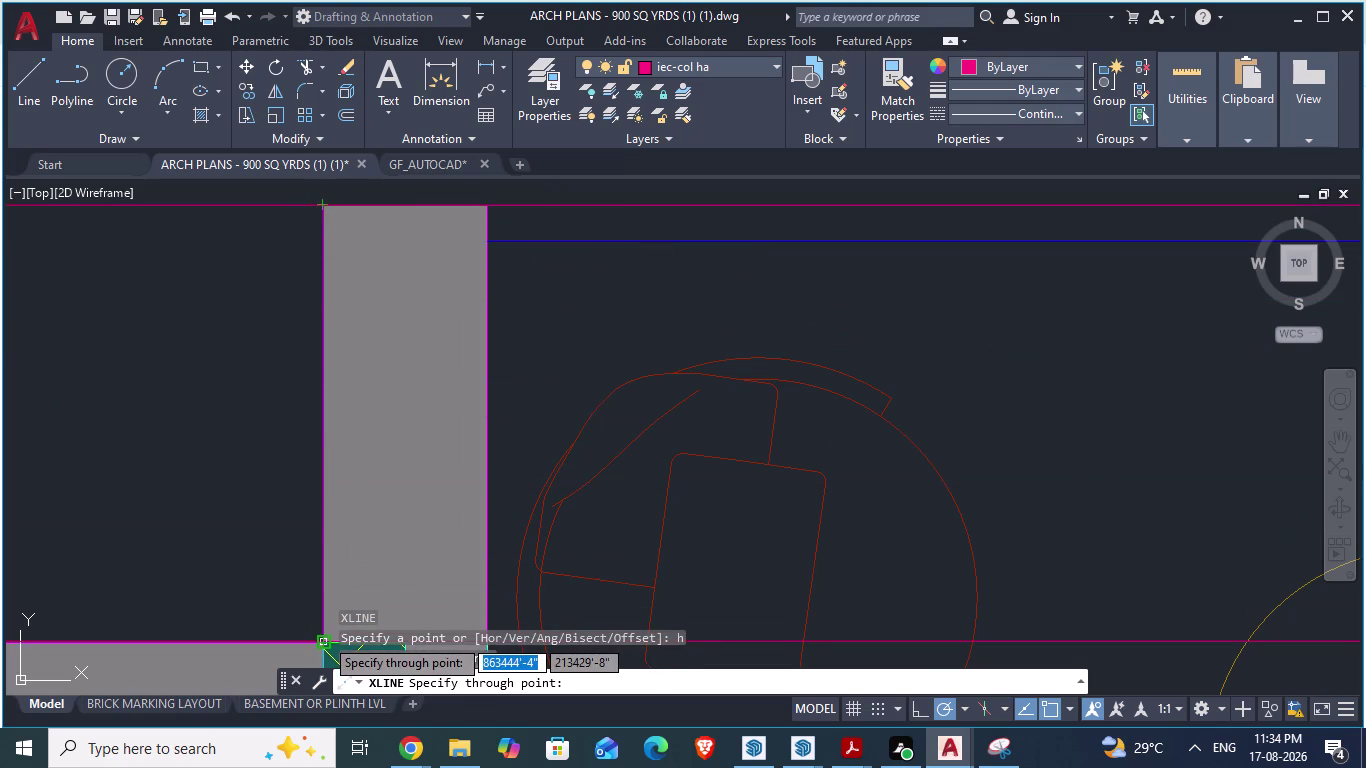
scroll(down, 3)
scroll(up, 3)
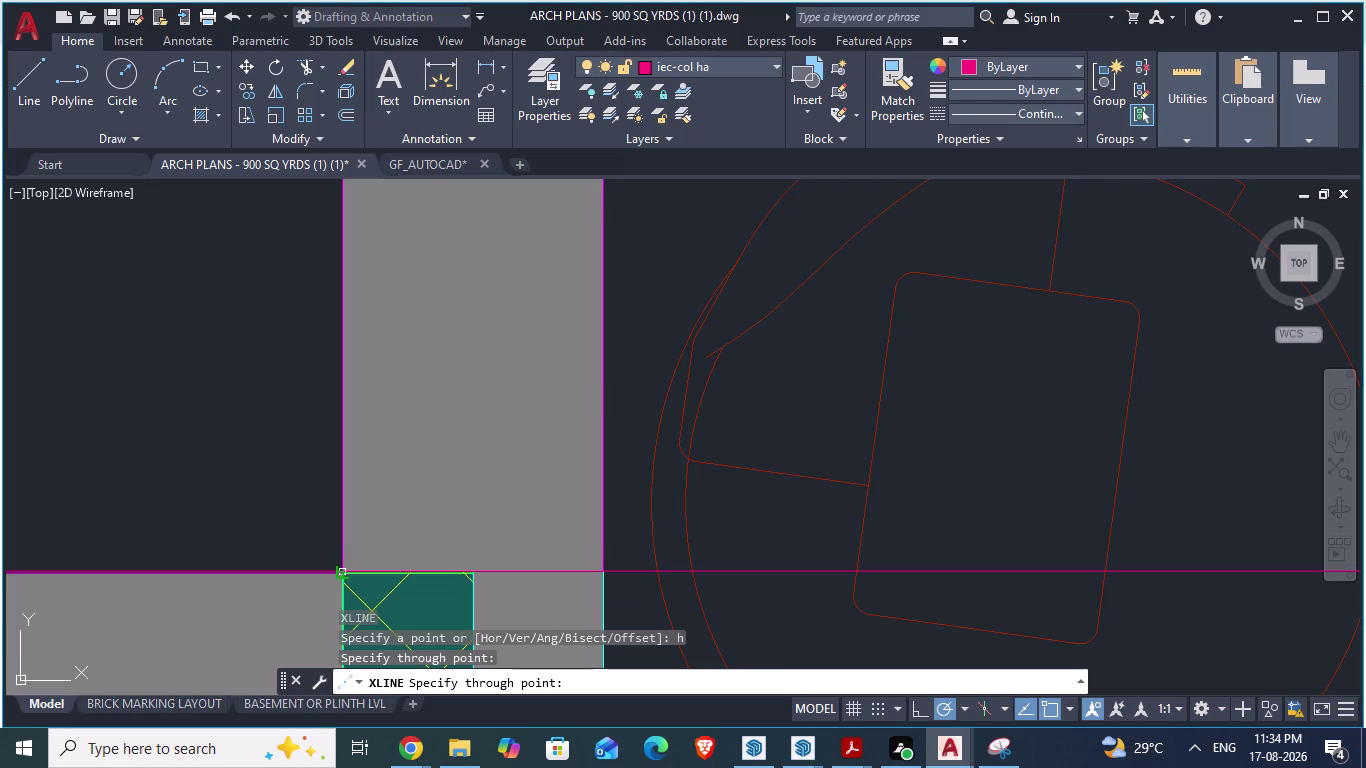
scroll(up, 3)
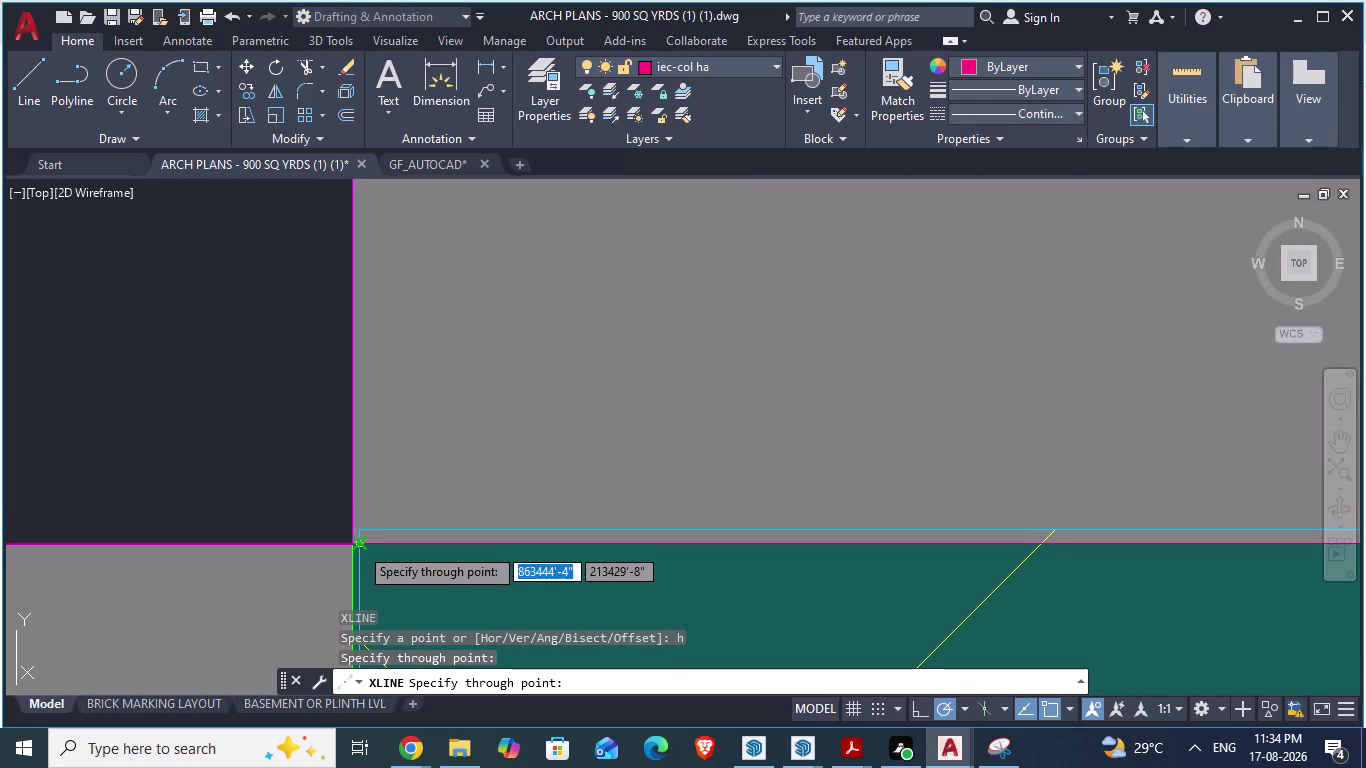
key(Escape)
Zoom out to review the new construction lines across the plan.
scroll(down, 3)
scroll(down, 3)
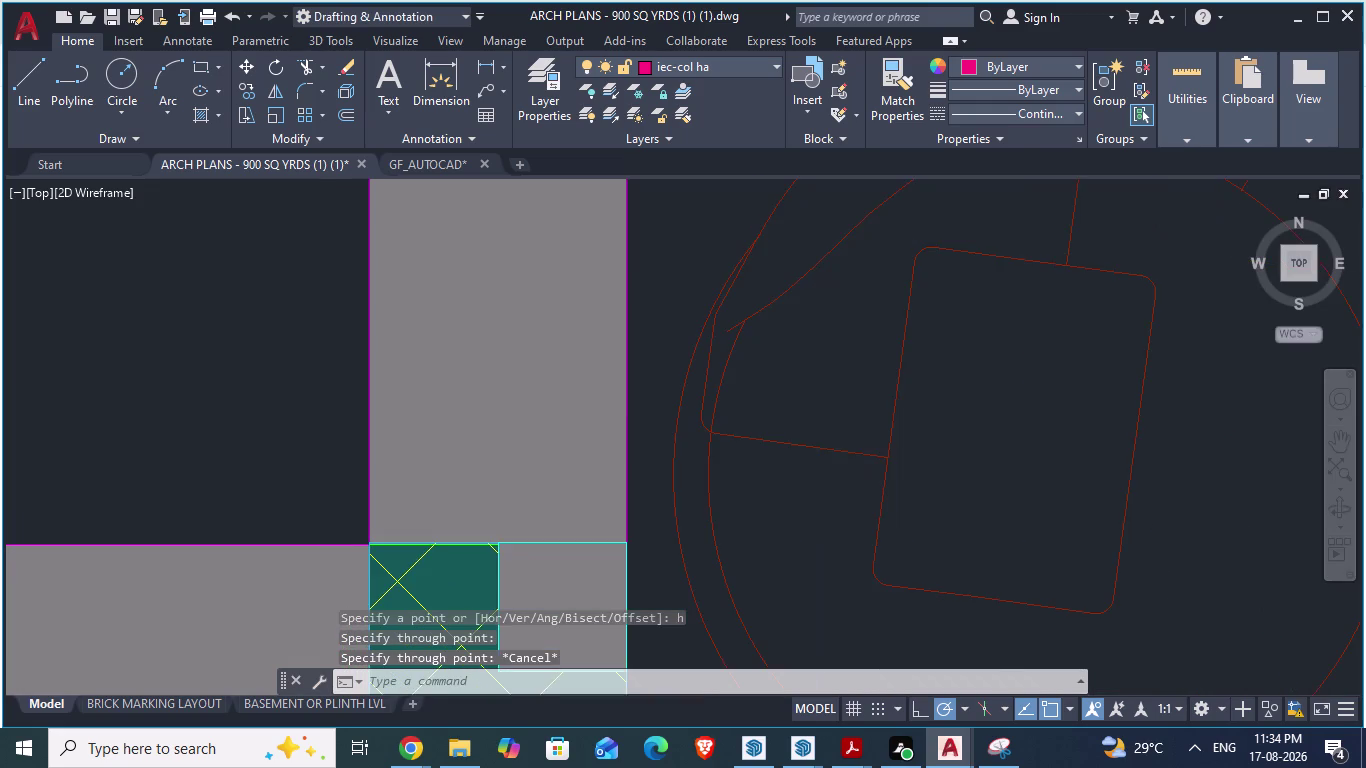
scroll(down, 3)
scroll(up, 3)
scroll(down, 3)
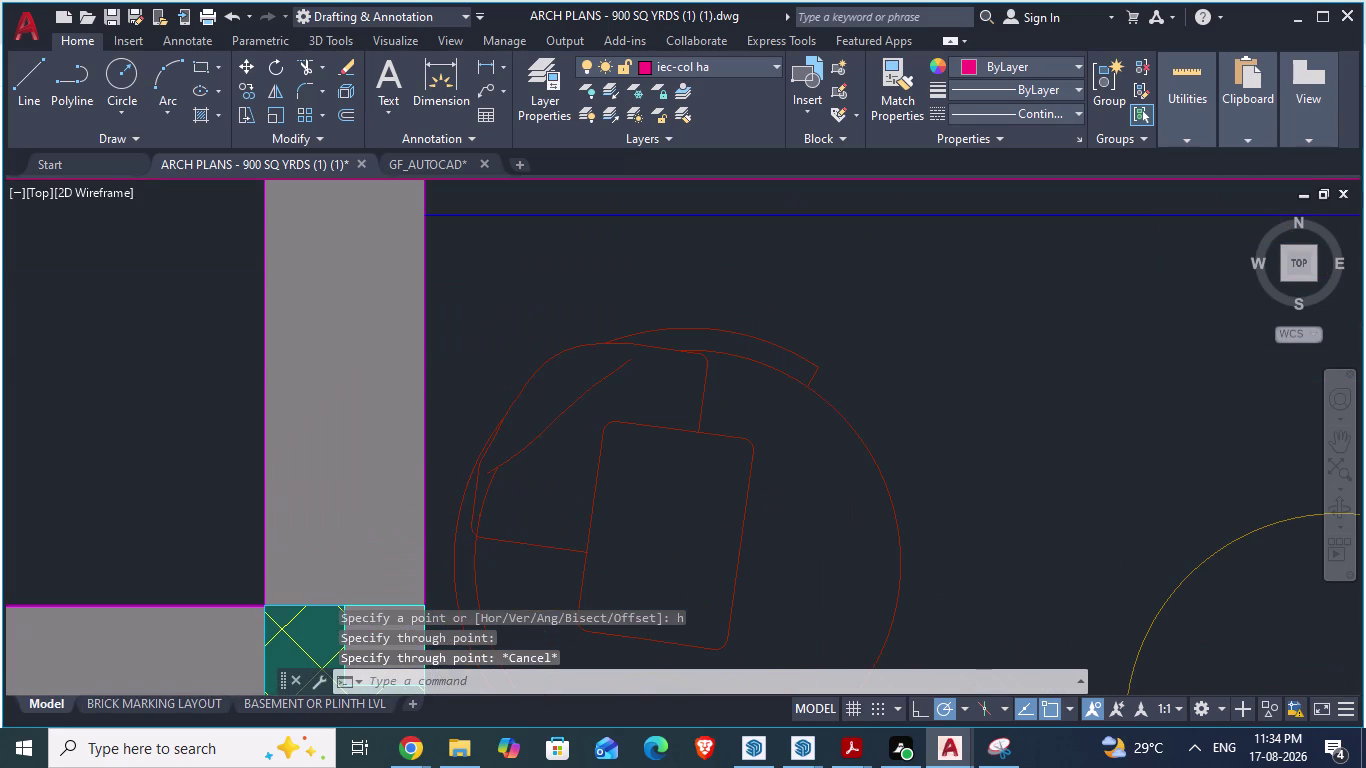
scroll(down, 3)
scroll(down, 3)
scroll(down, 3)
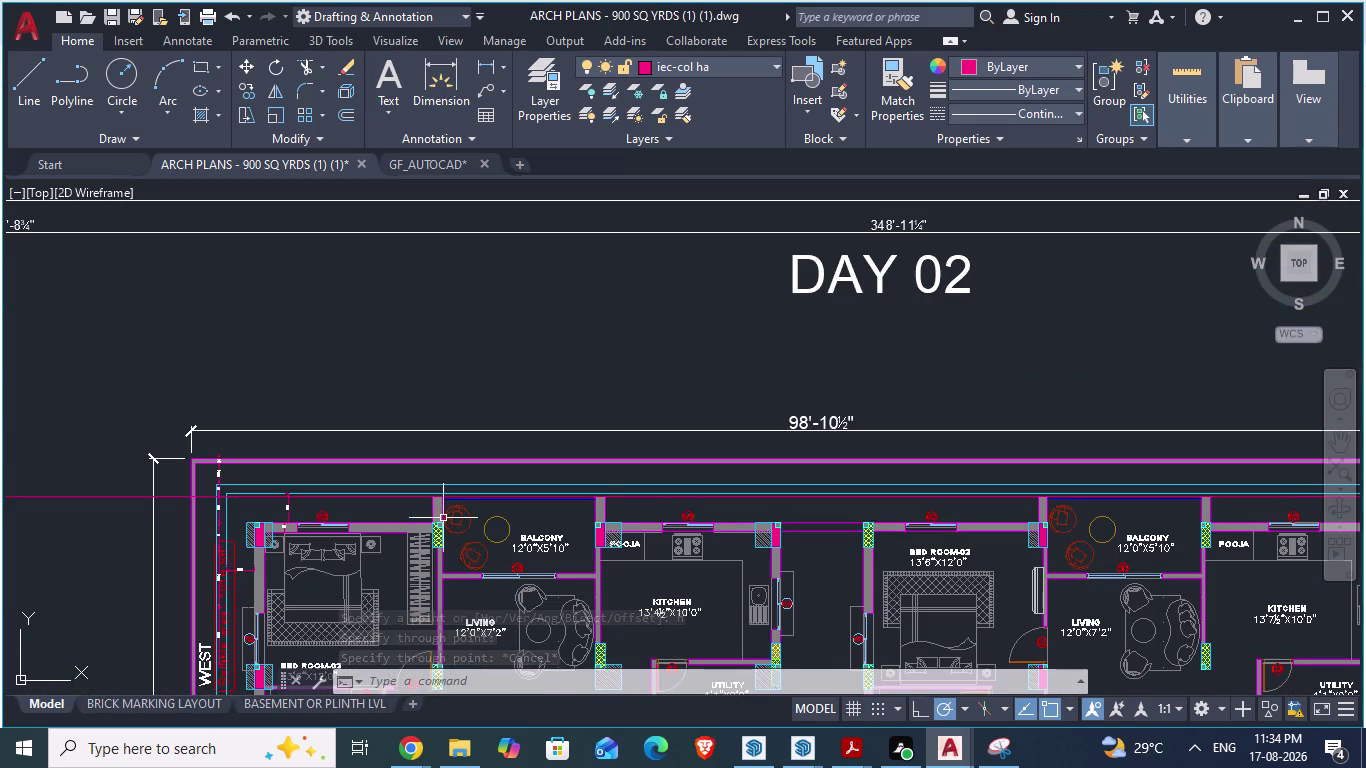
scroll(up, 3)
scroll(up, 3)
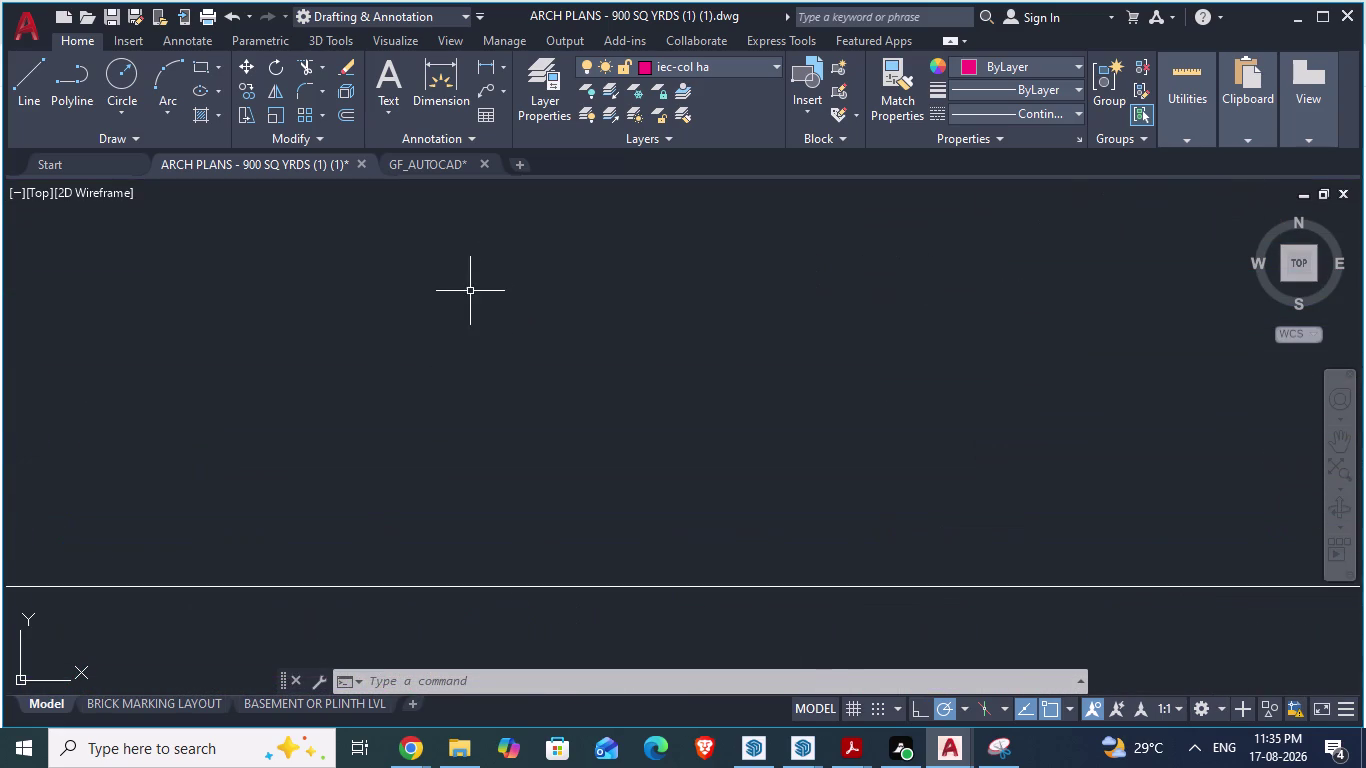
scroll(down, 3)
scroll(up, 3)
scroll(down, 3)
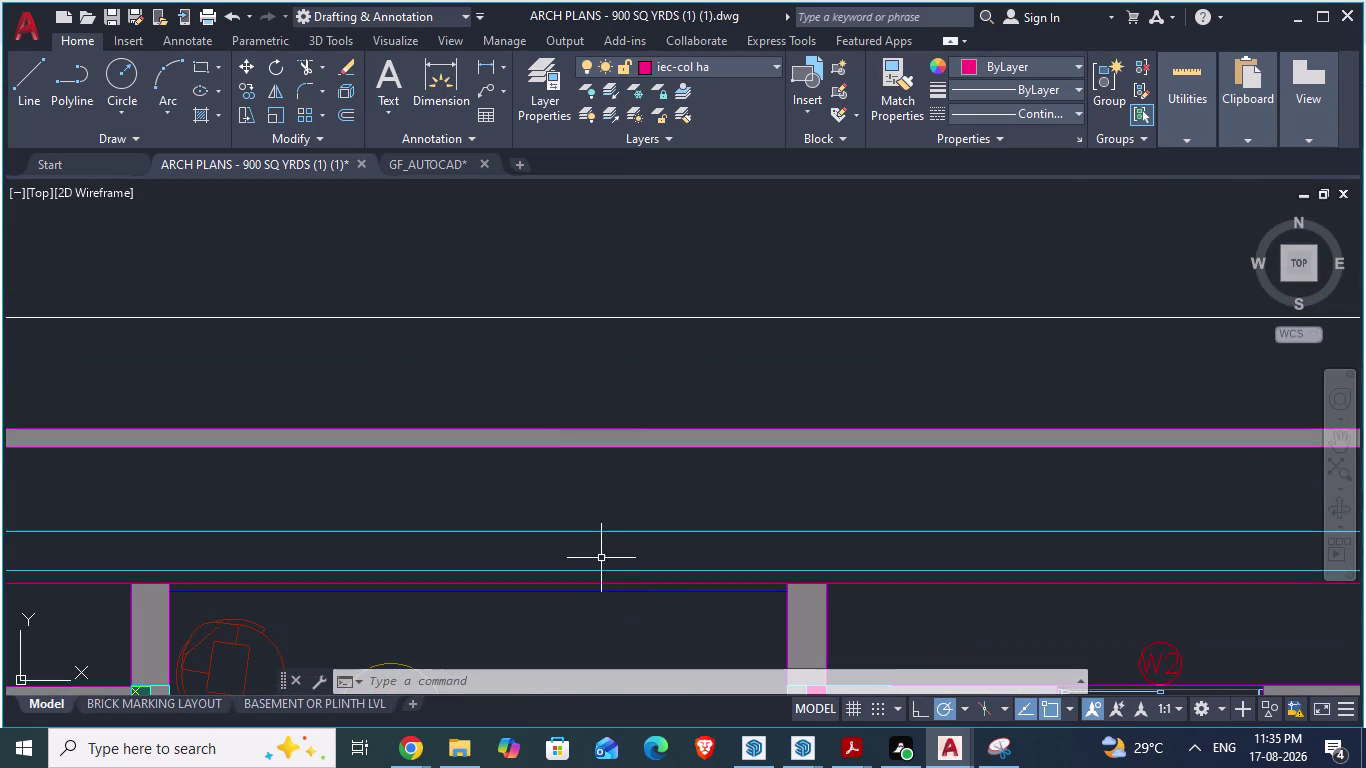
scroll(up, 3)
scroll(down, 3)
scroll(down, 3)
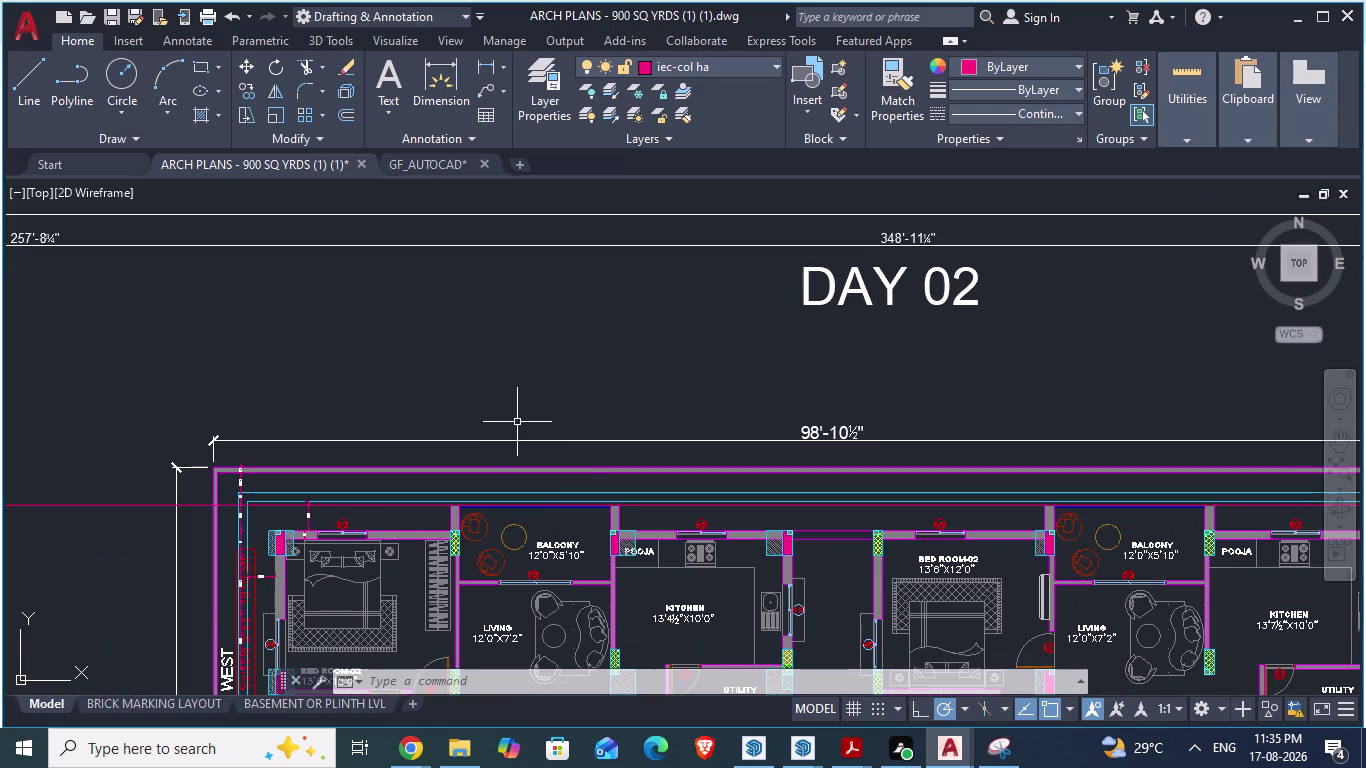
scroll(up, 3)
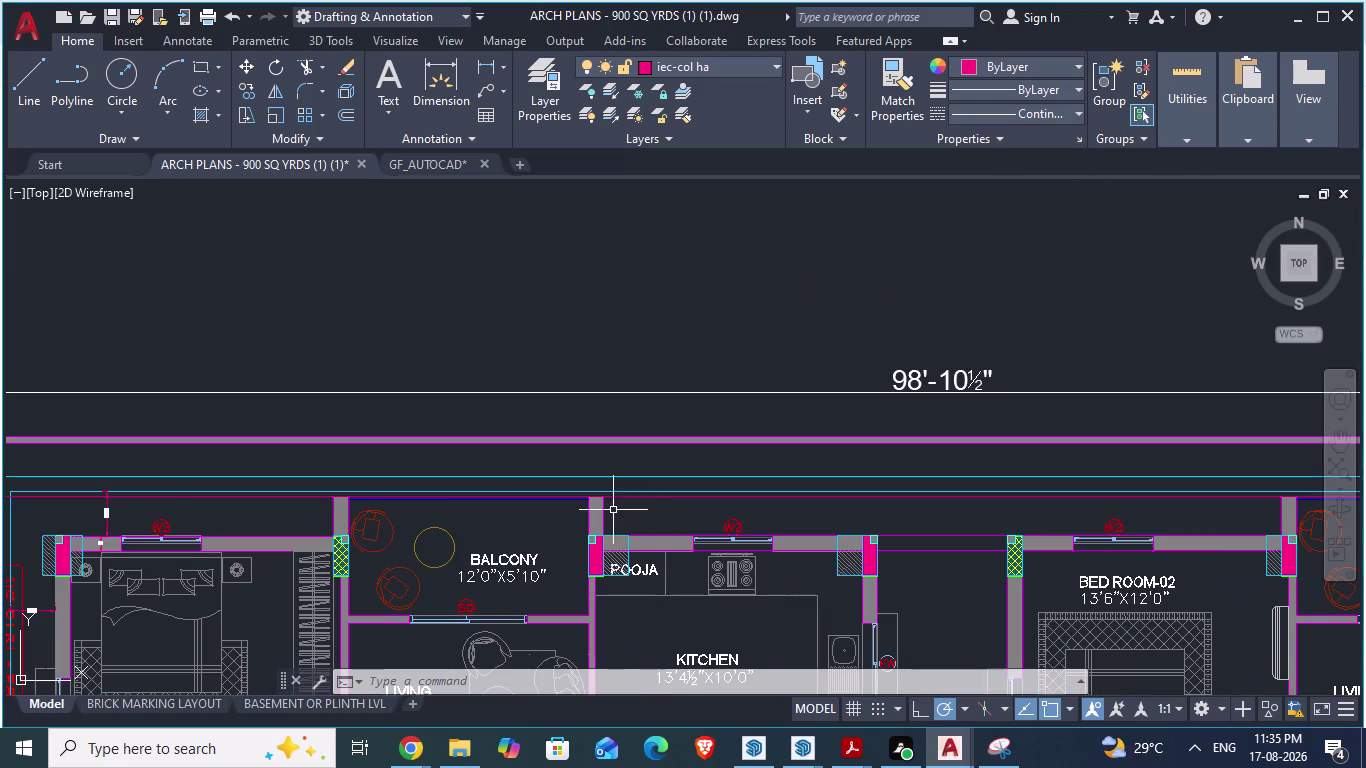
scroll(down, 3)
Repeat the construction line command and cancel the stray angled attempt.
scroll(down, 3)
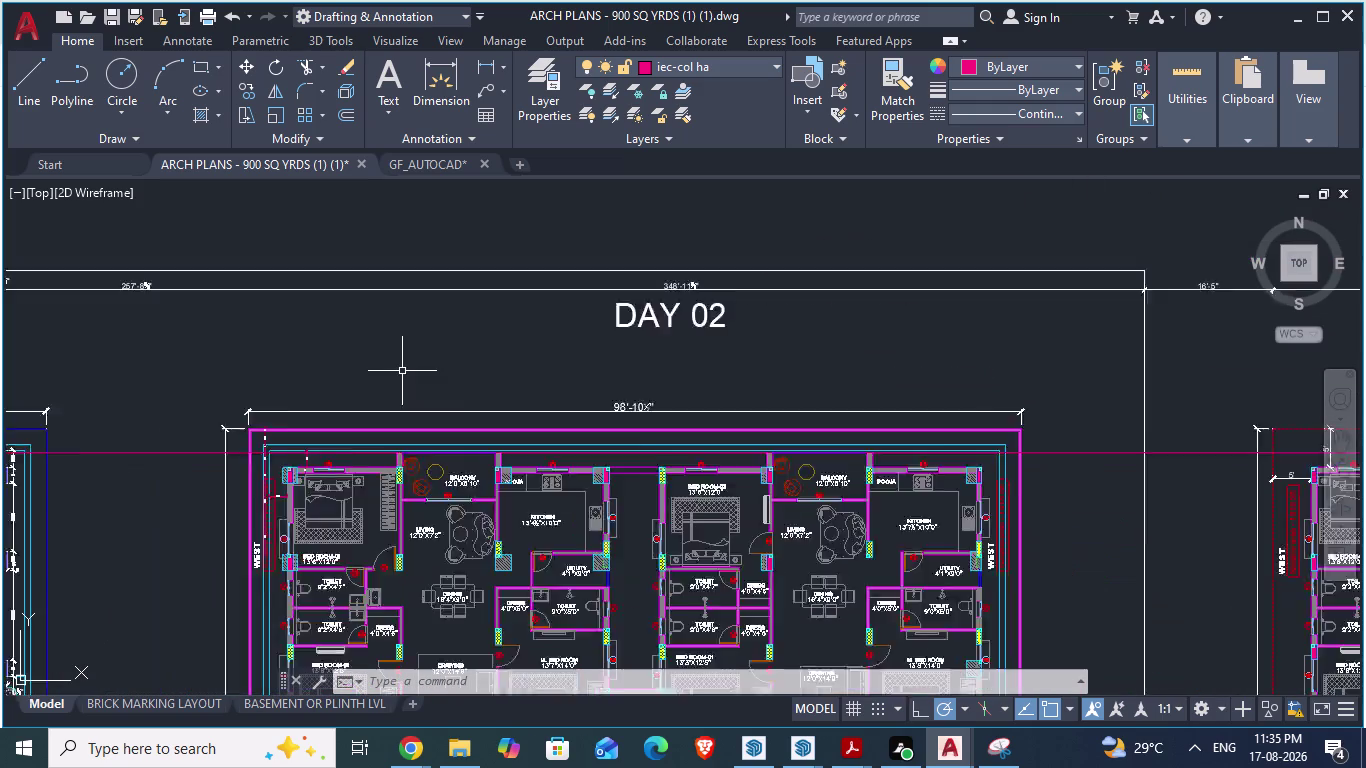
scroll(down, 3)
scroll(up, 3)
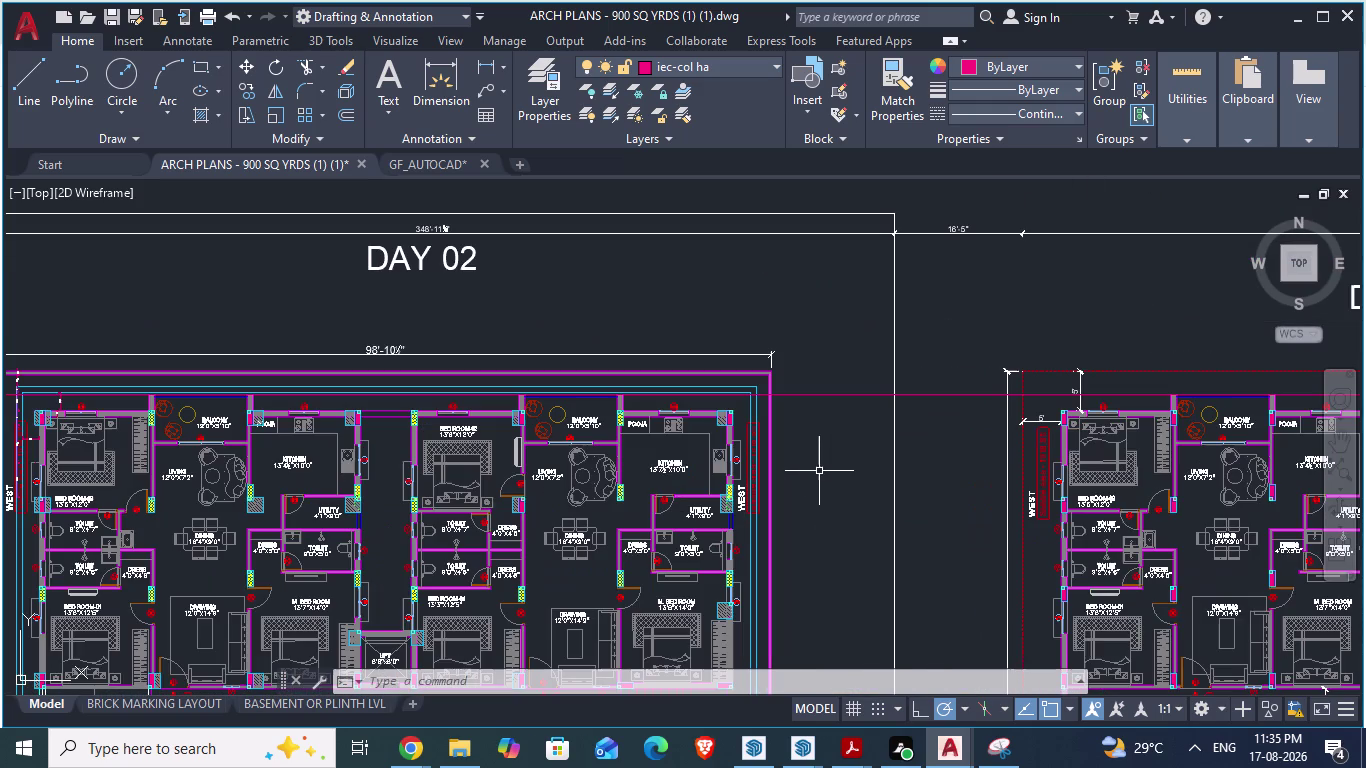
key(space)
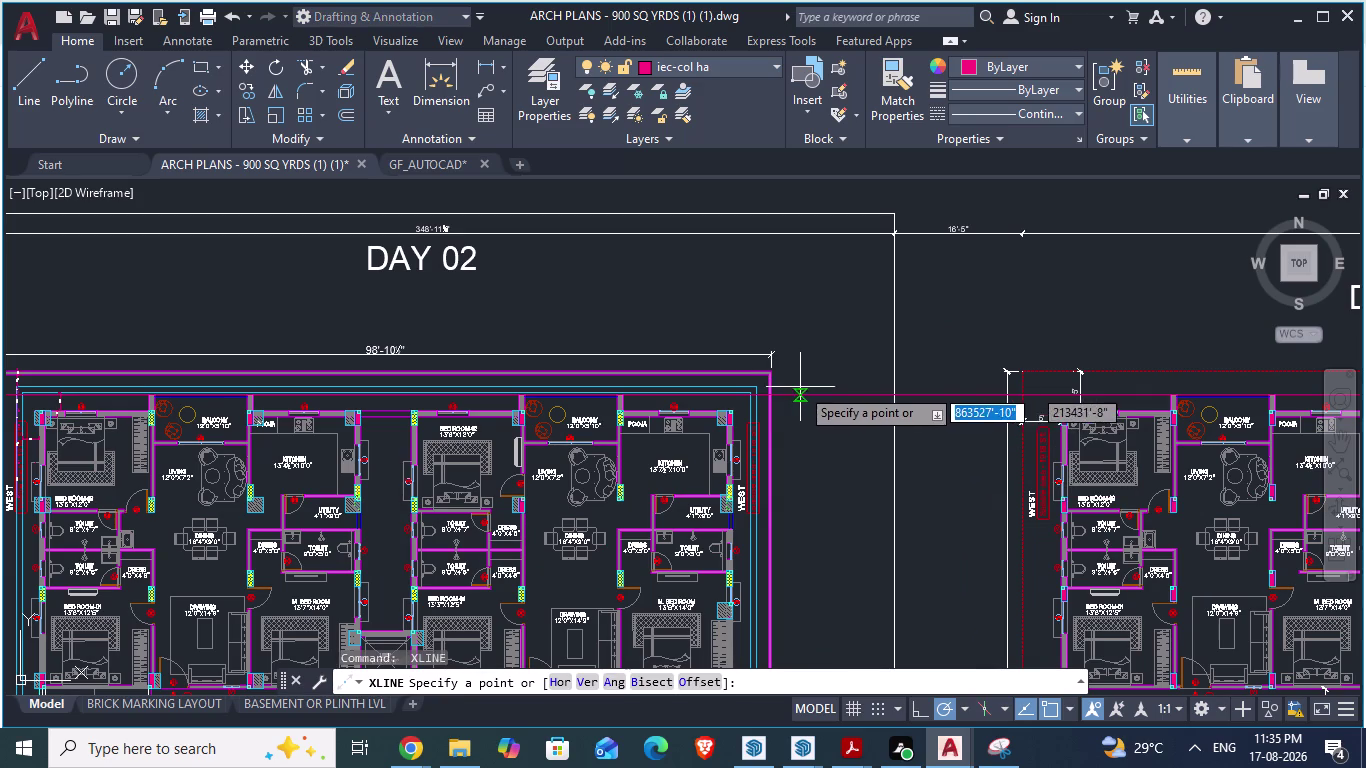
click(801, 388)
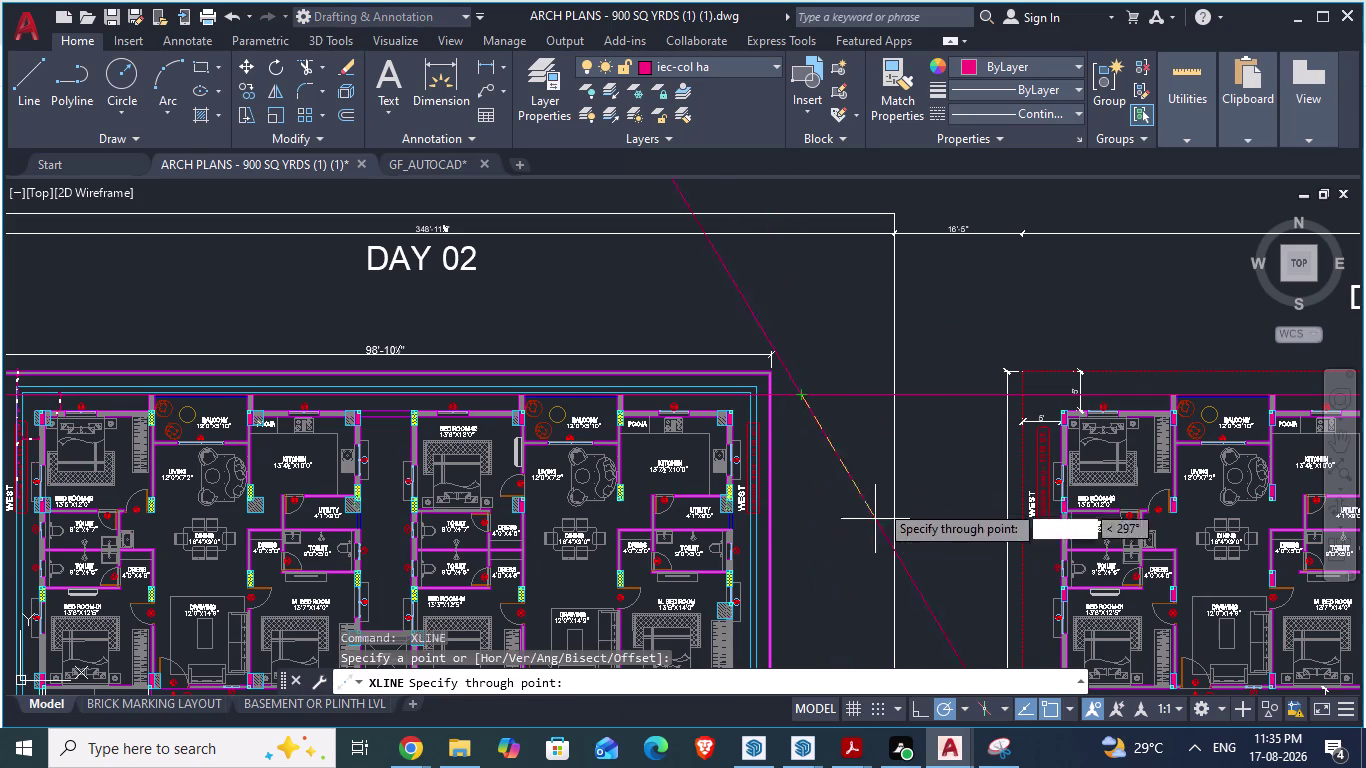
key(Escape)
scroll(up, 3)
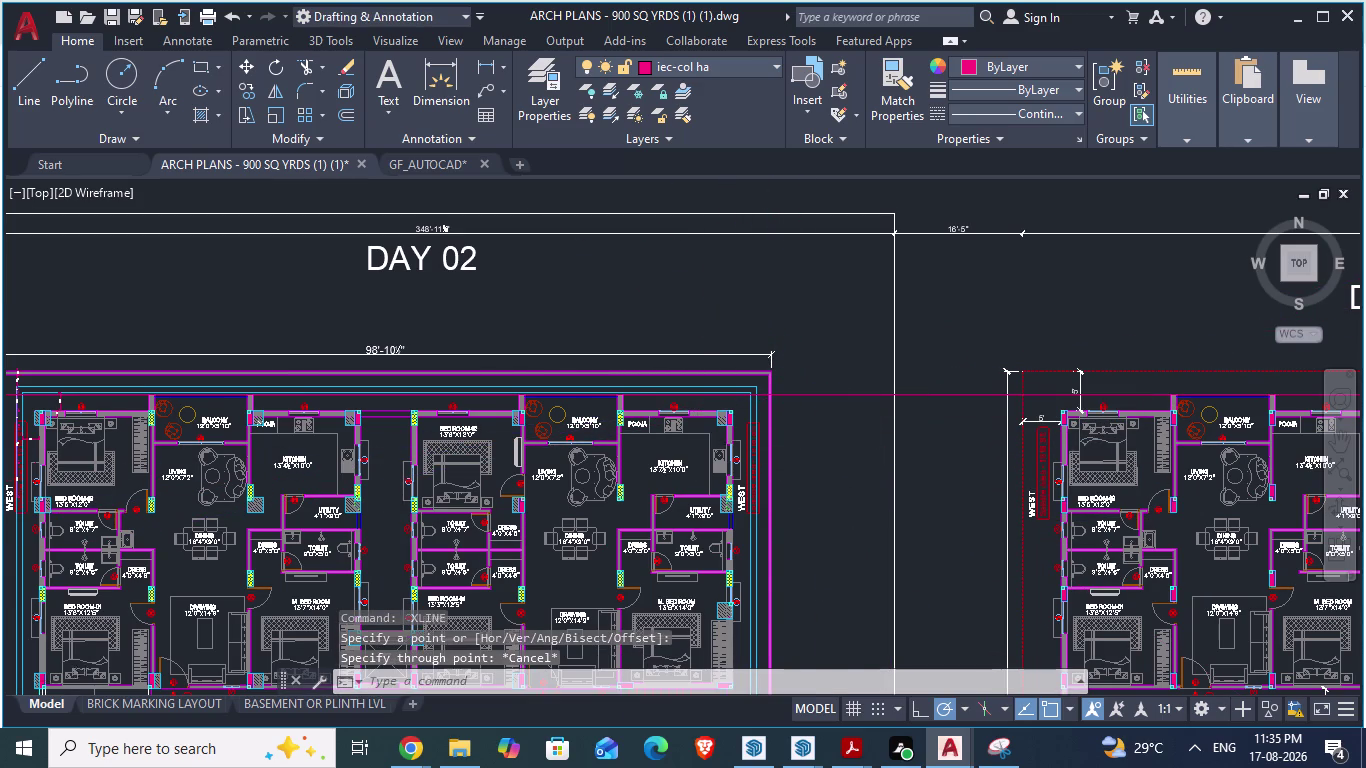
Draw a horizontal construction line along the lower balcony wall edge.
text(xl)
key(Return)
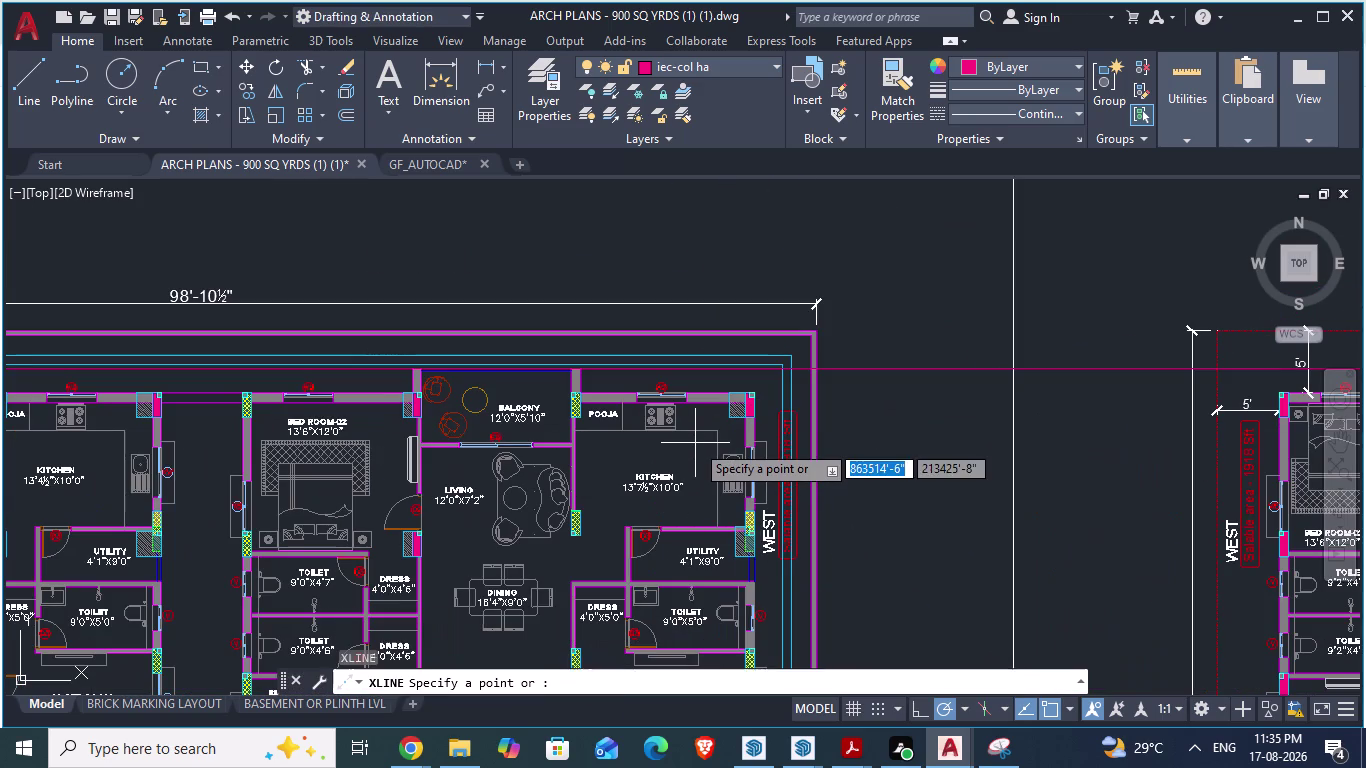
key(h)
key(Return)
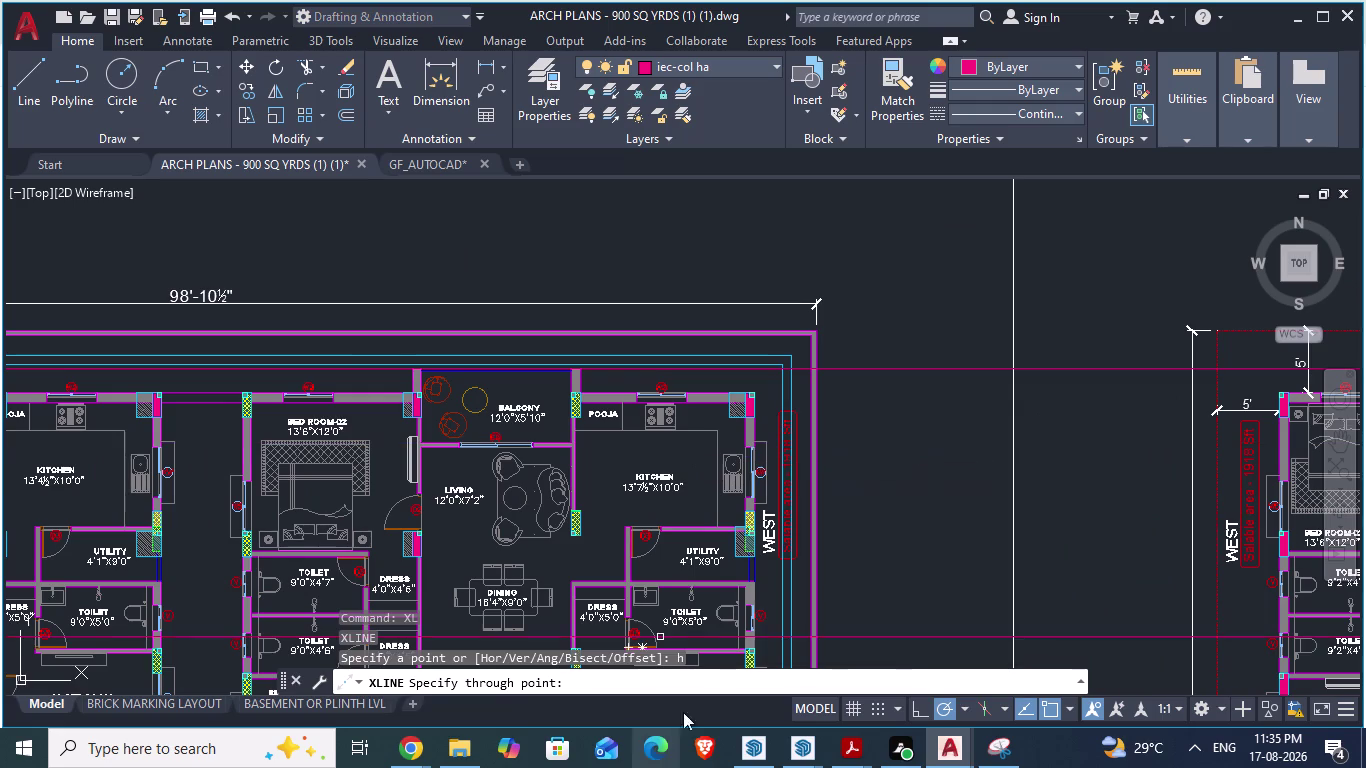
scroll(up, 3)
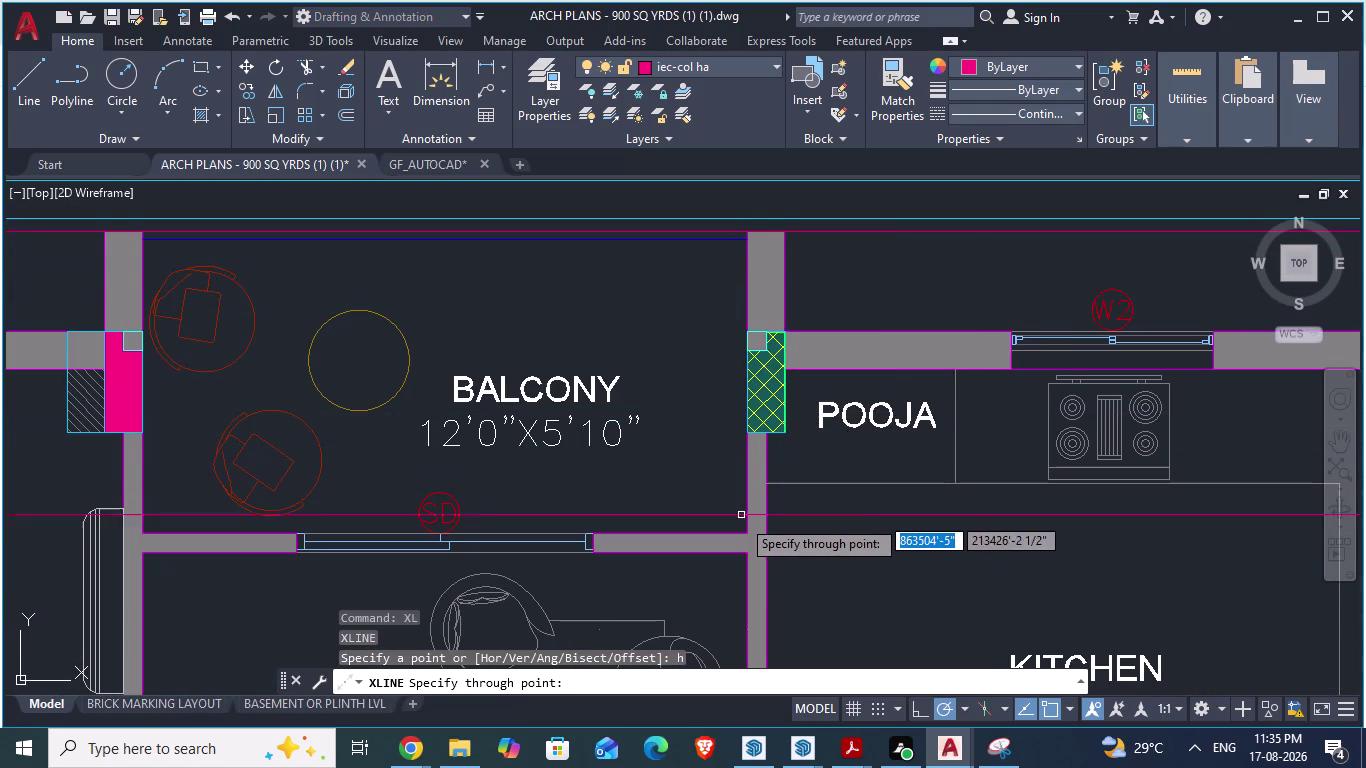
scroll(up, 3)
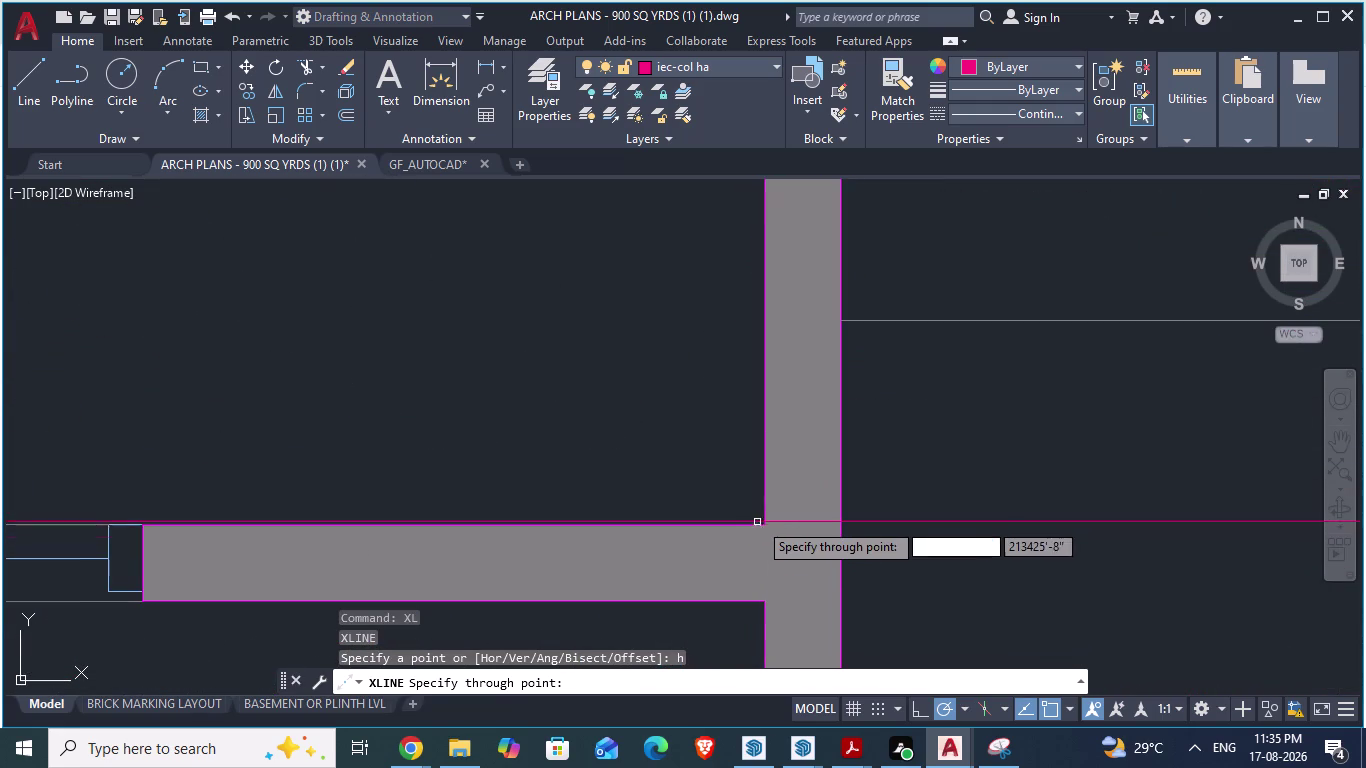
click(765, 527)
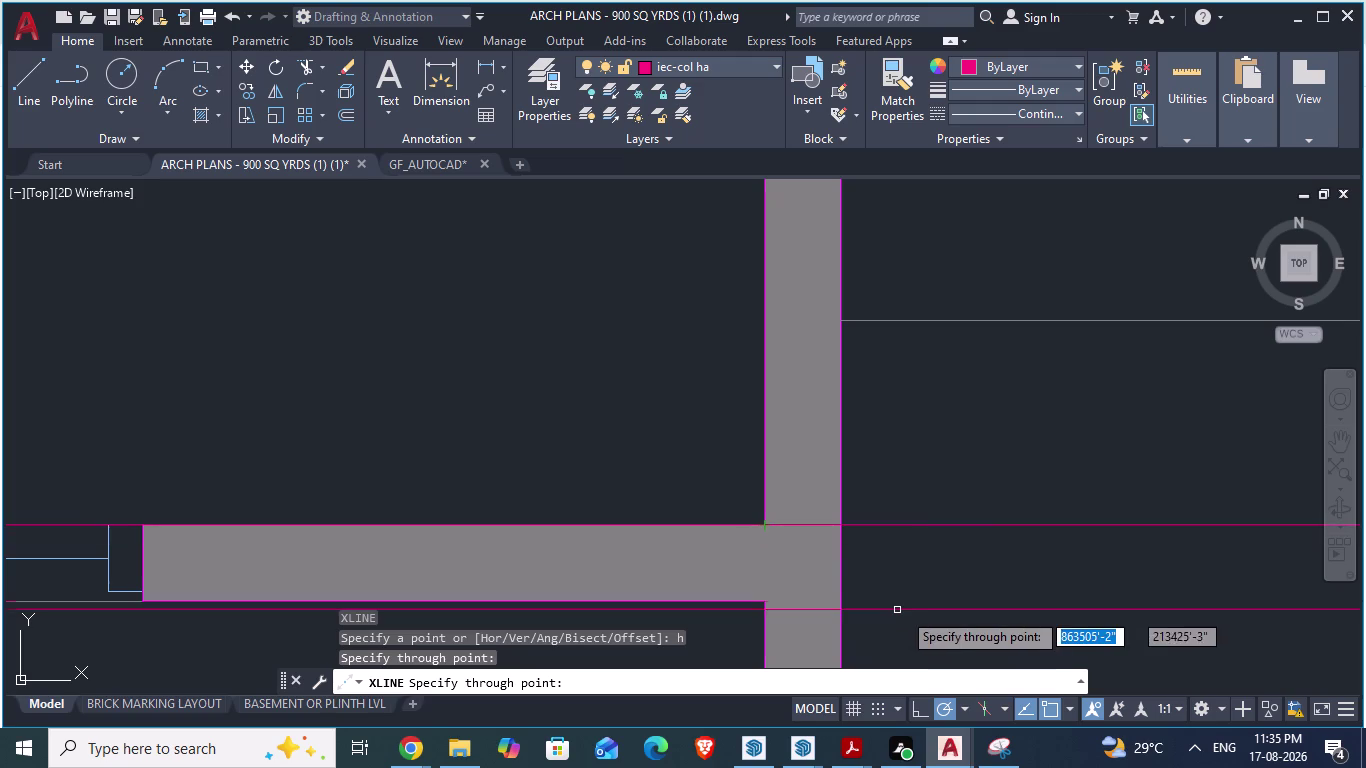
key(space)
Zoom out and start an aligned dimension with DA.
scroll(down, 3)
scroll(down, 3)
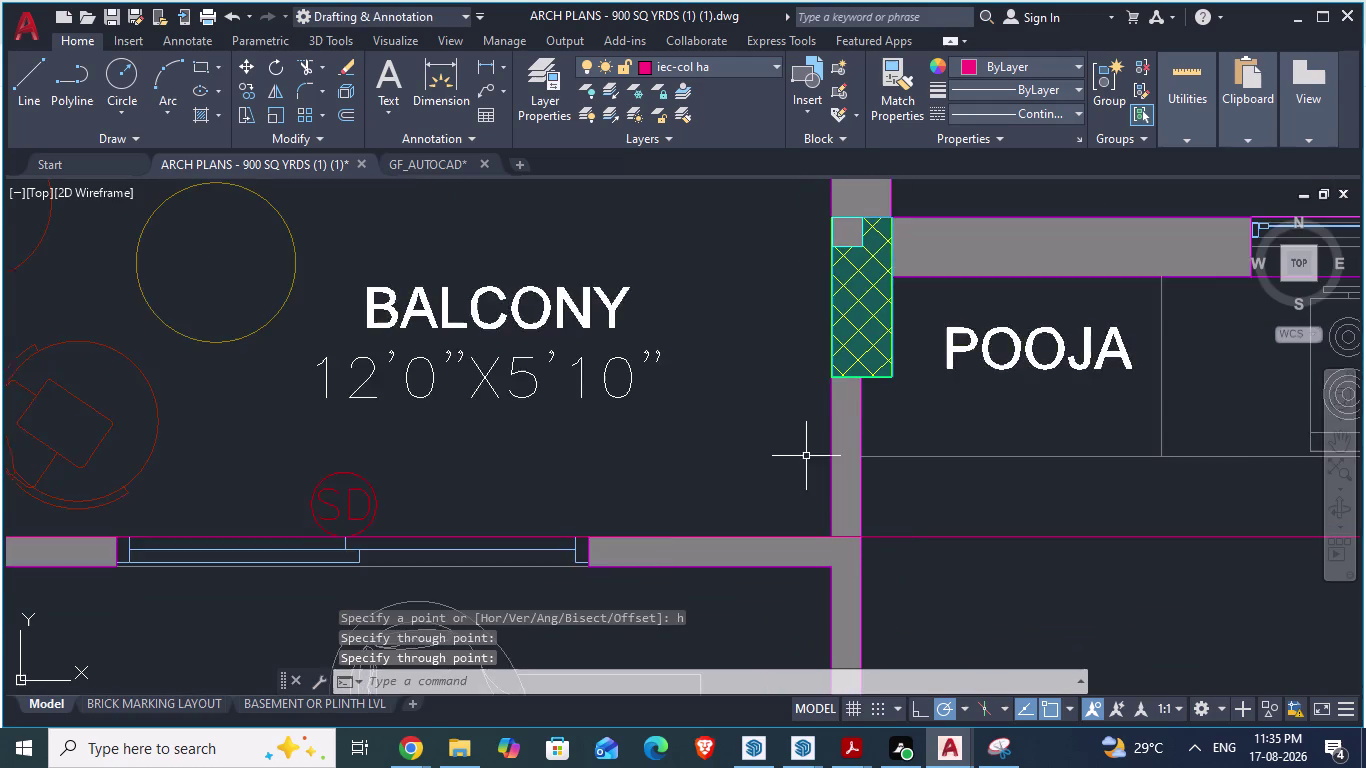
scroll(down, 3)
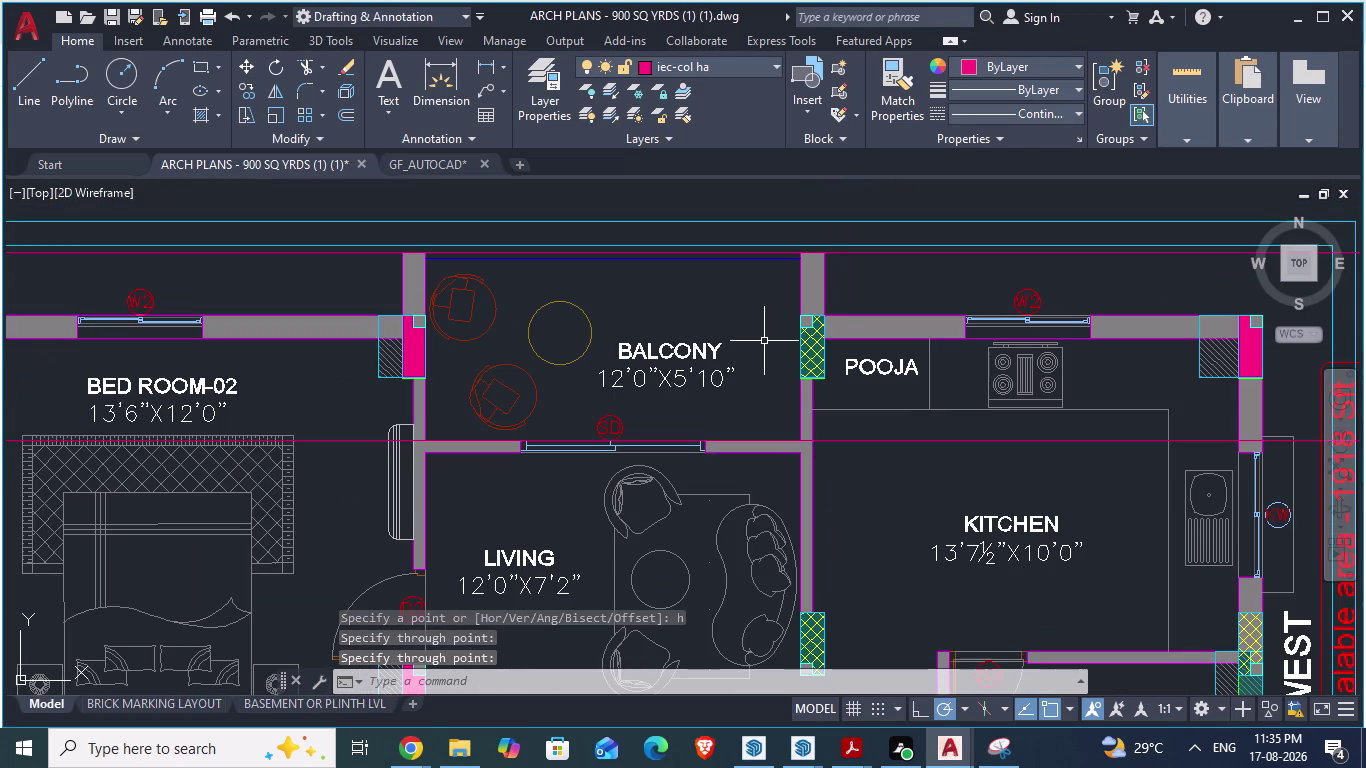
text(da)
key(Return)
scroll(up, 3)
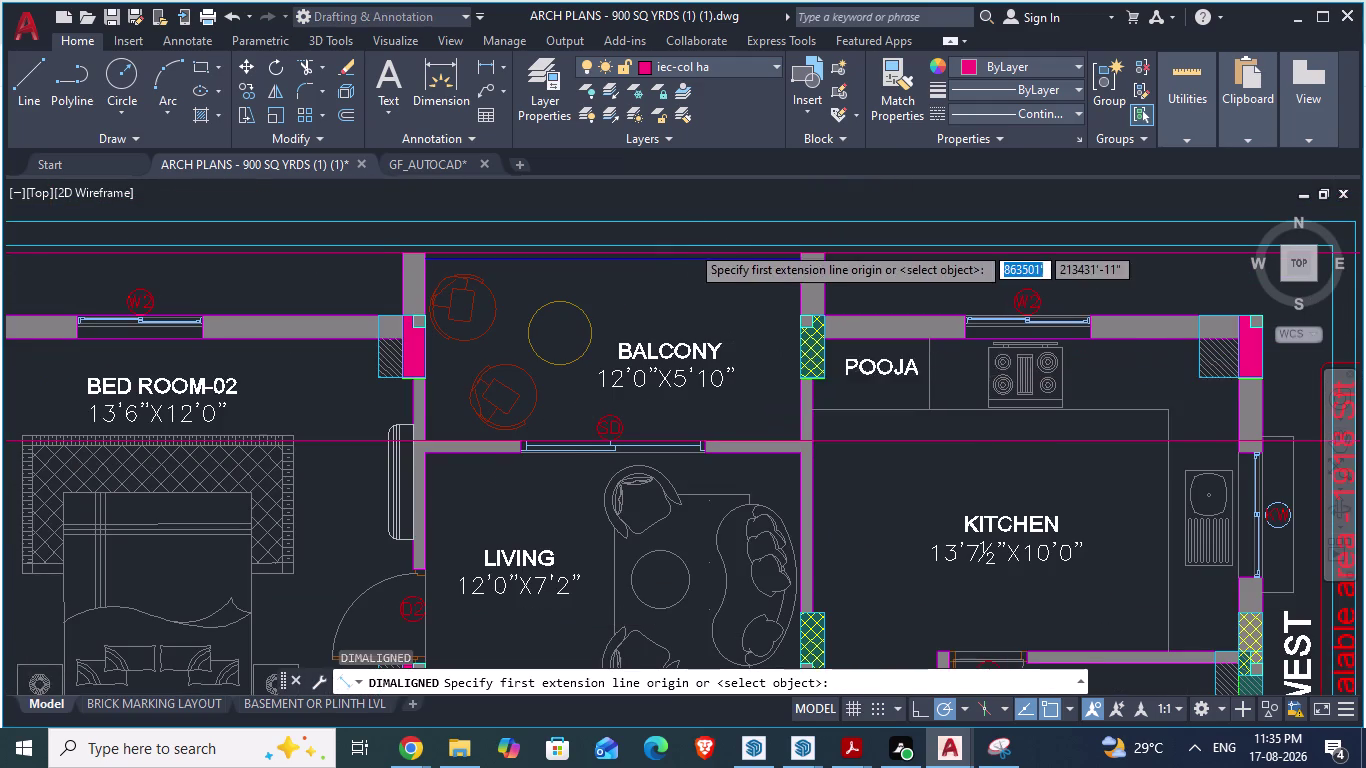
click(738, 260)
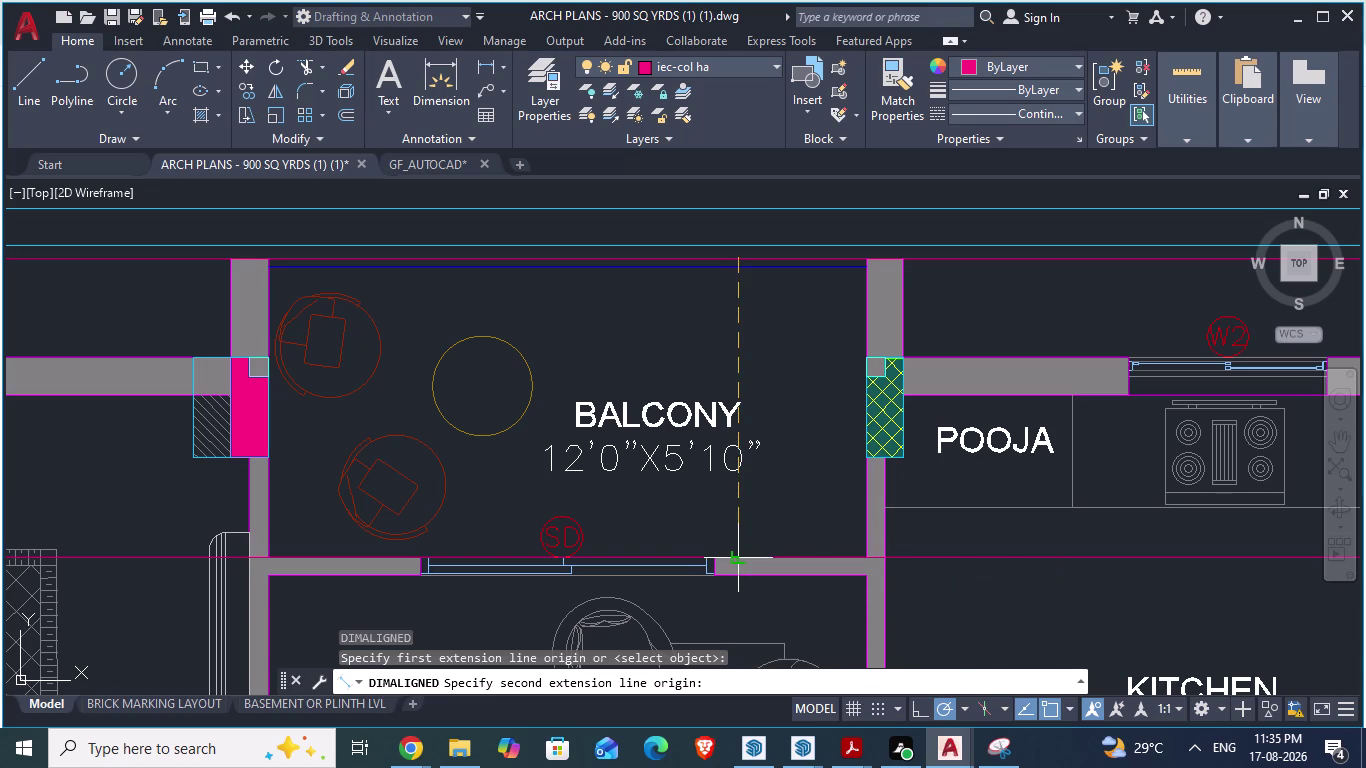
key(Escape)
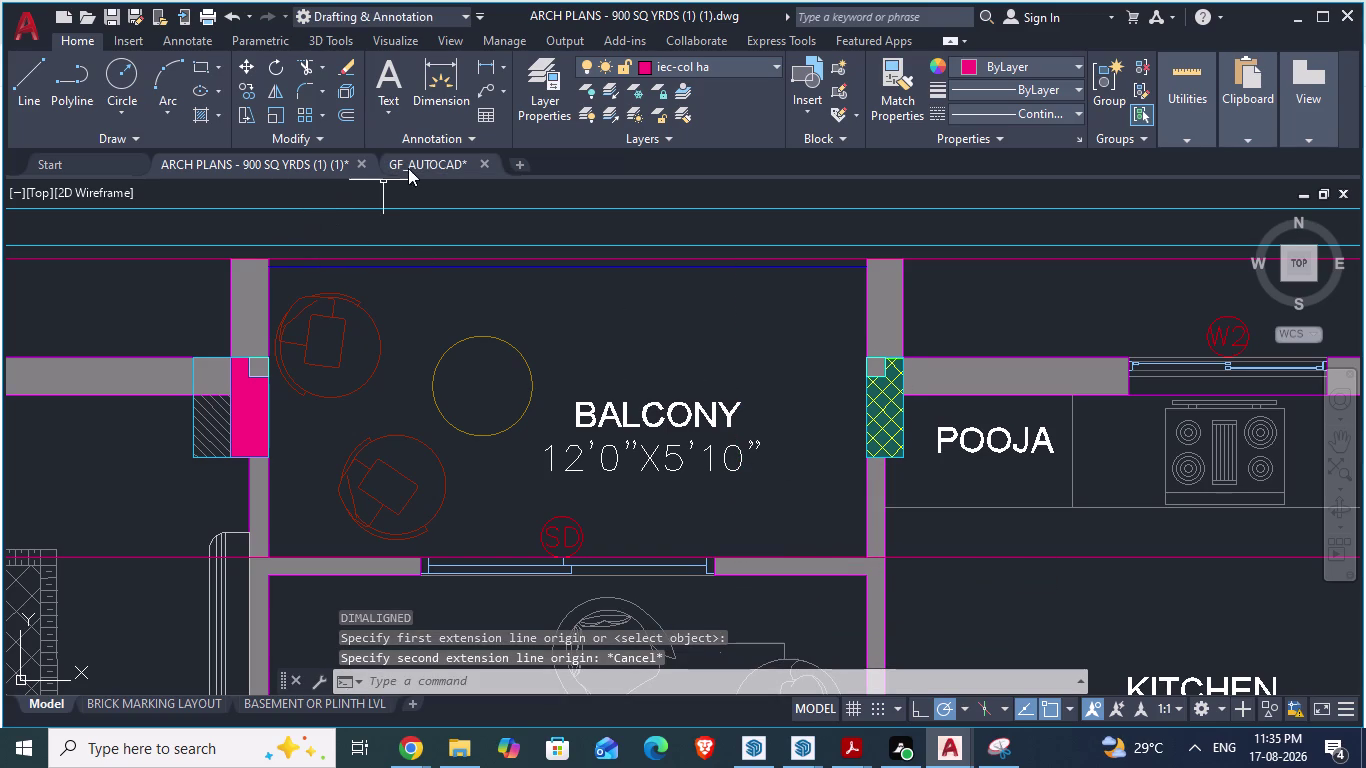
Switch to the GF_AUTOCAD drawing and zoom in on the grey wall.
drag(417, 162, 419, 177)
scroll(down, 3)
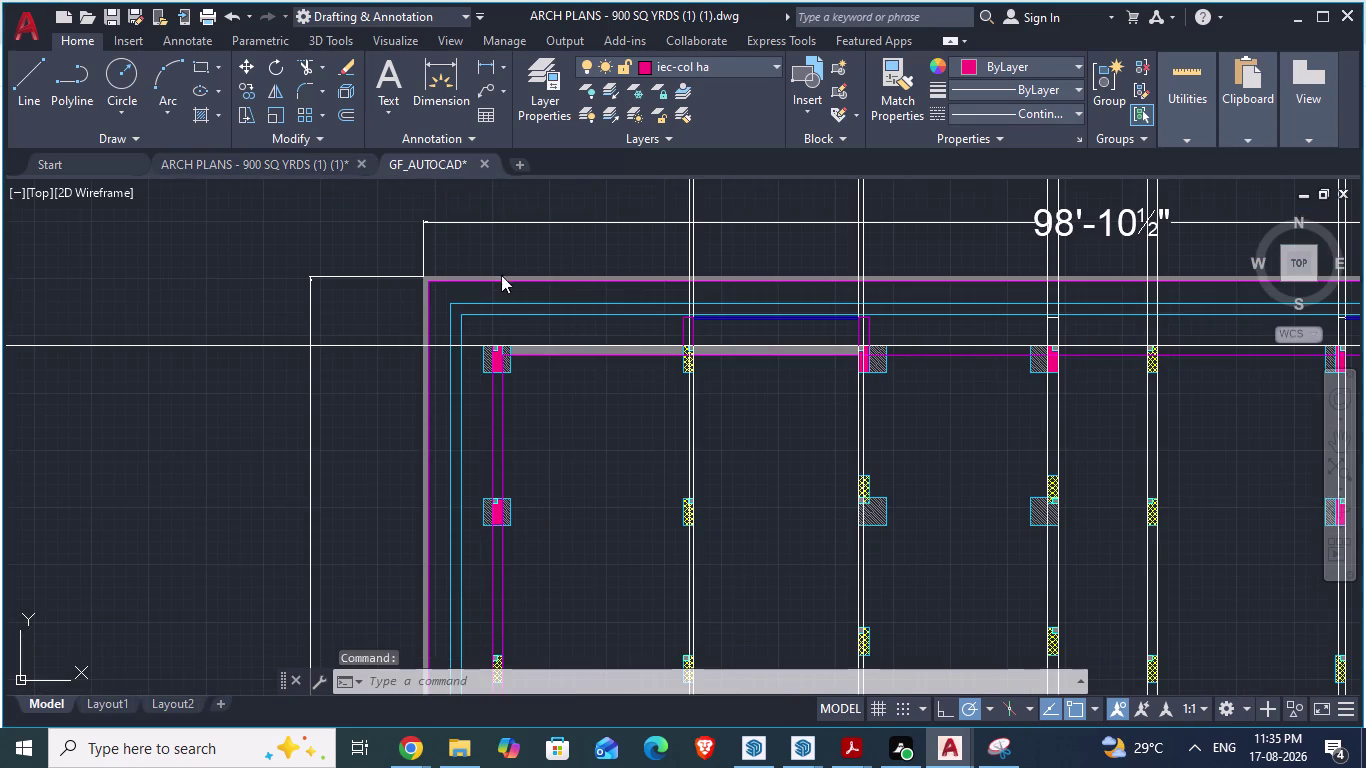
scroll(down, 3)
scroll(up, 3)
scroll(up, 3)
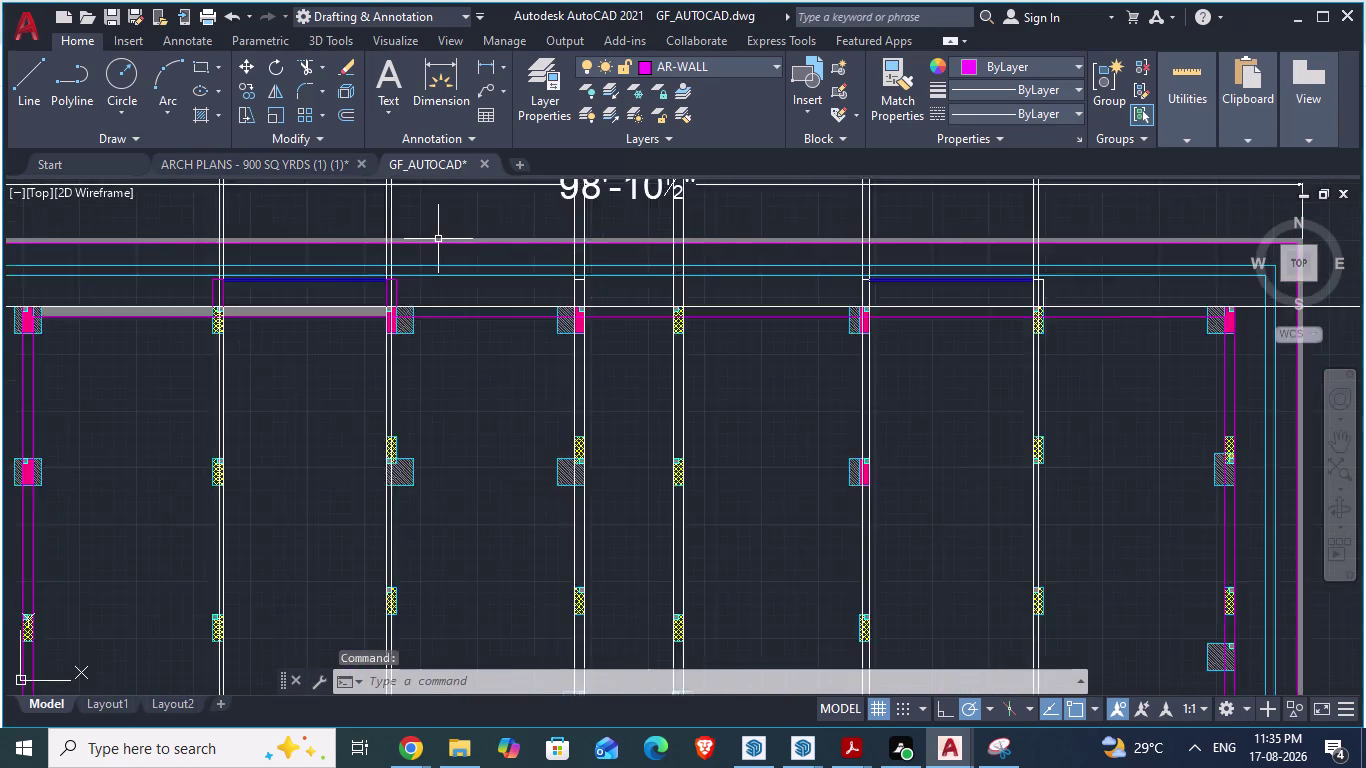
scroll(up, 3)
scroll(up, 3)
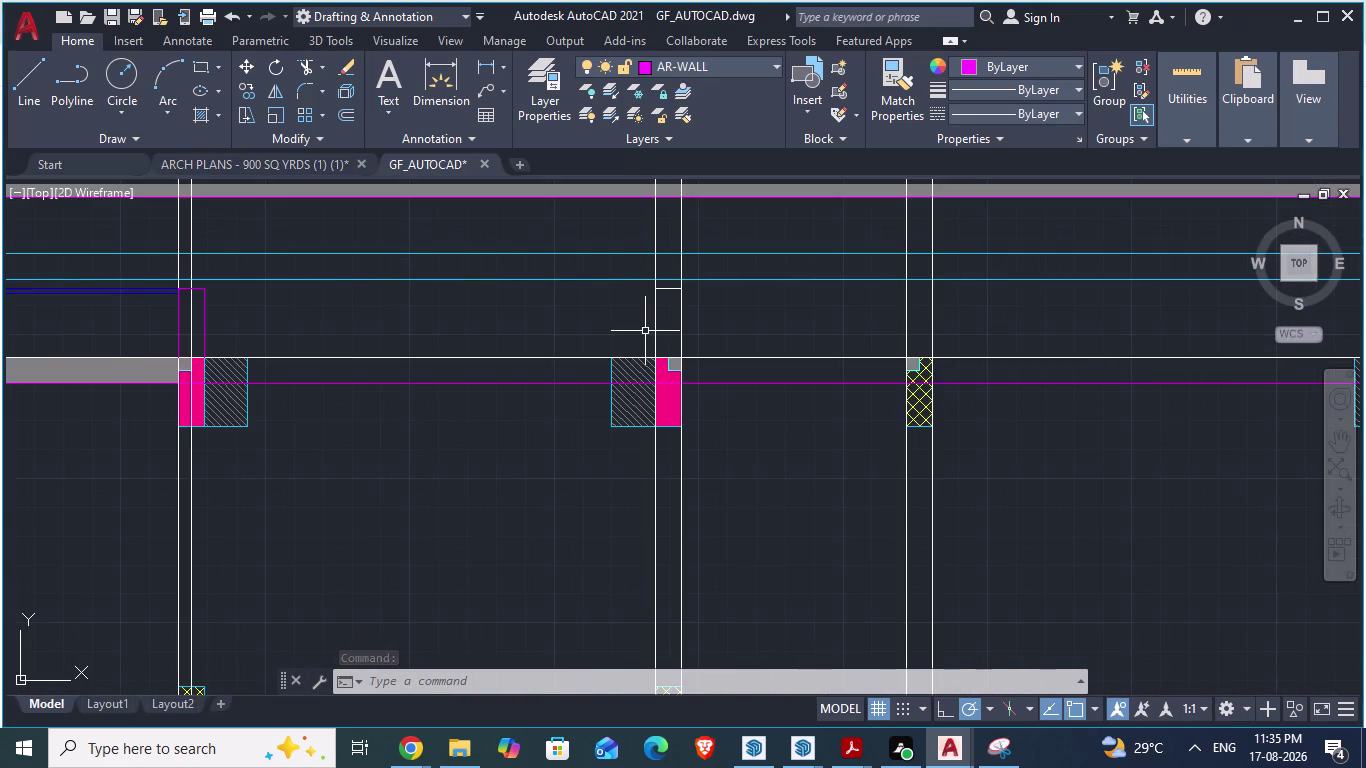
scroll(down, 3)
scroll(up, 3)
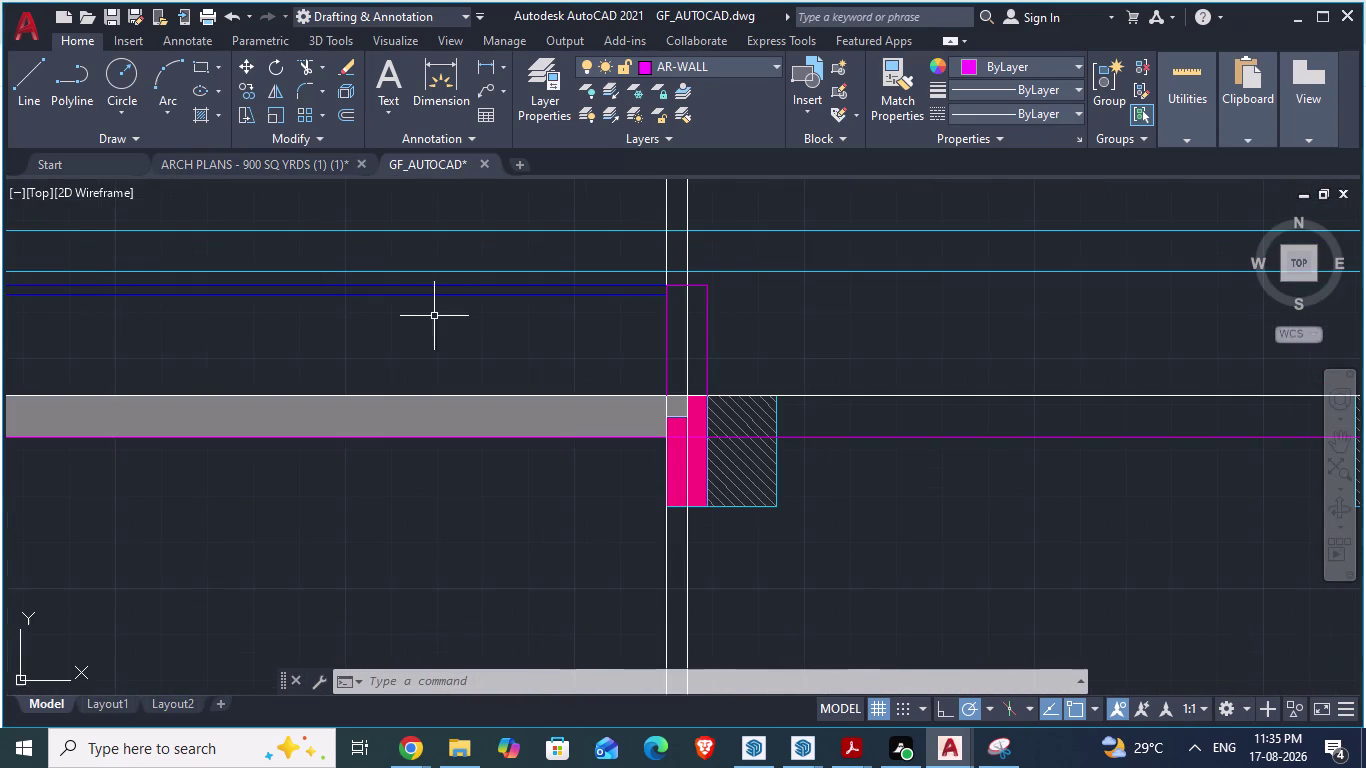
scroll(down, 3)
scroll(up, 3)
scroll(up, 3)
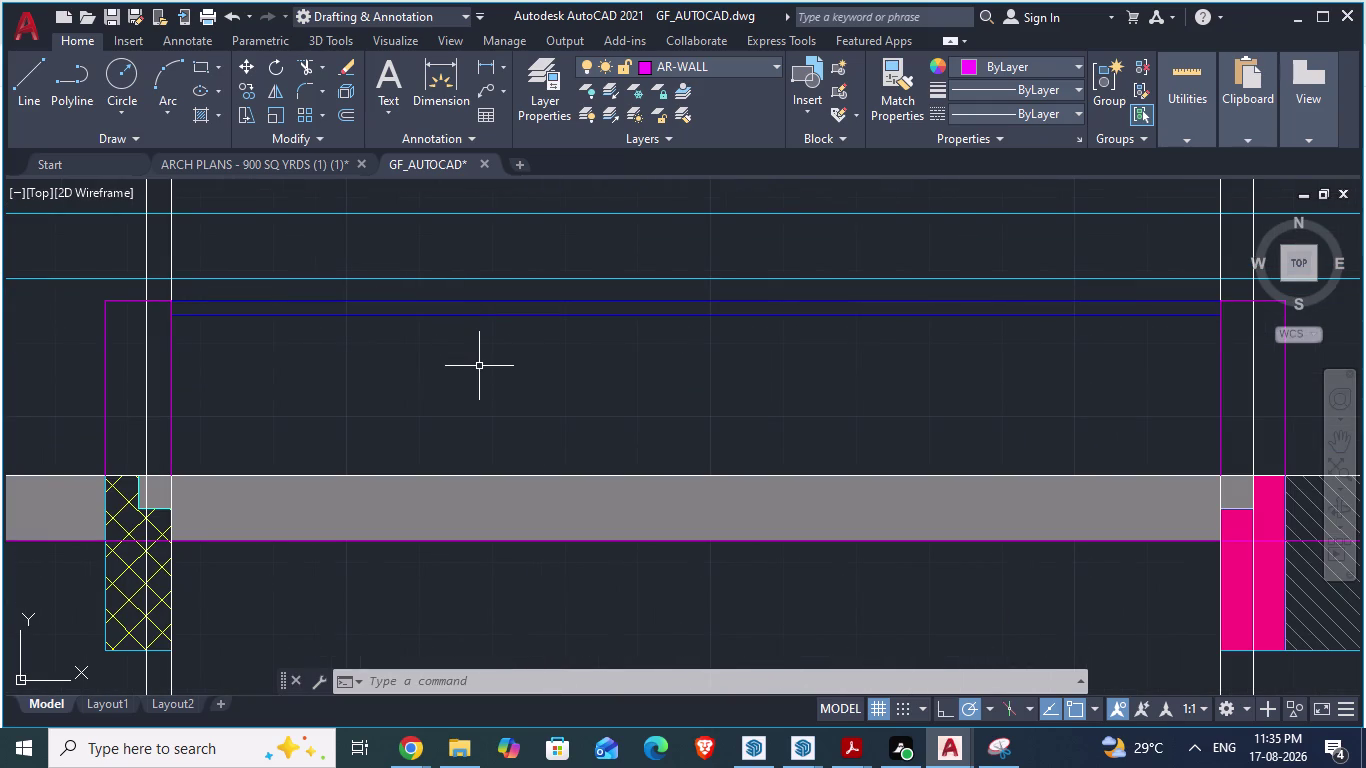
Draw a horizontal construction line through a point on the grey wall.
key(x)
key(l)
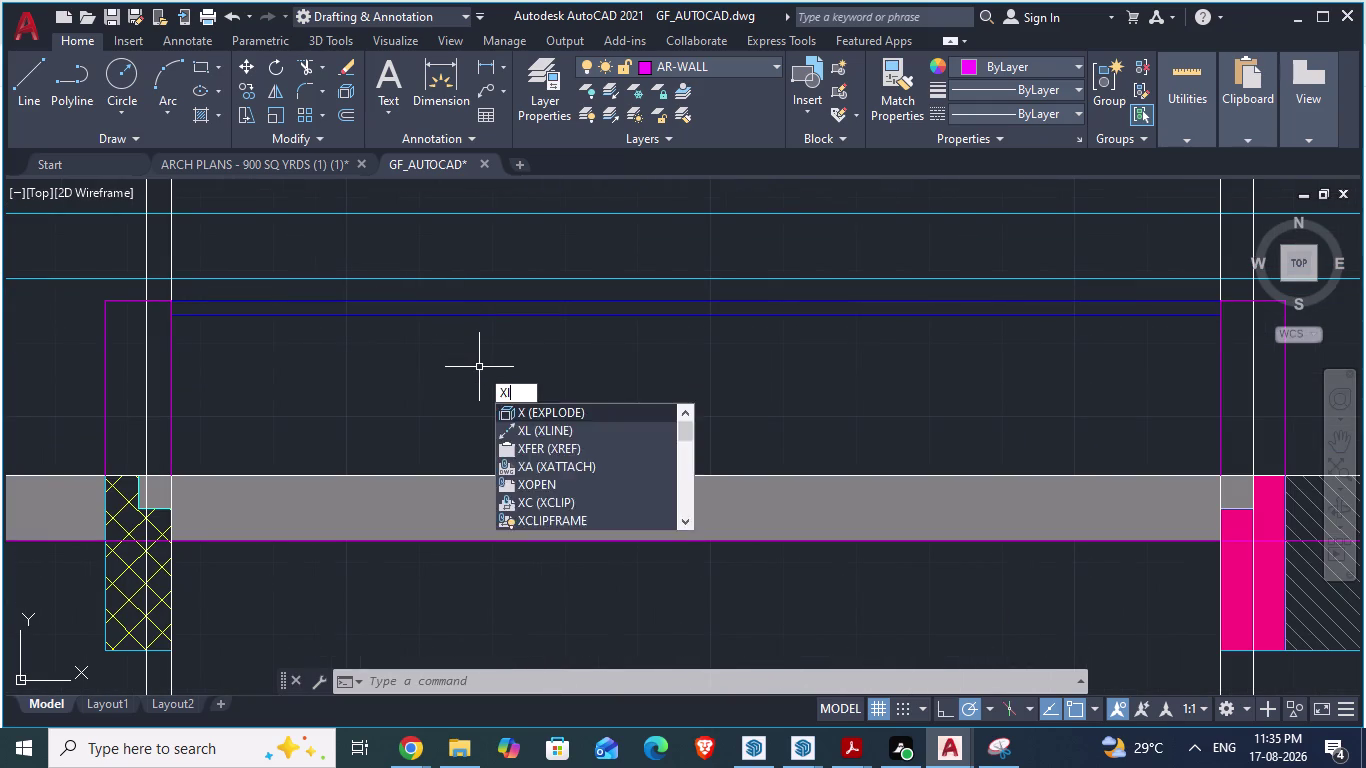
key(Return)
key(h)
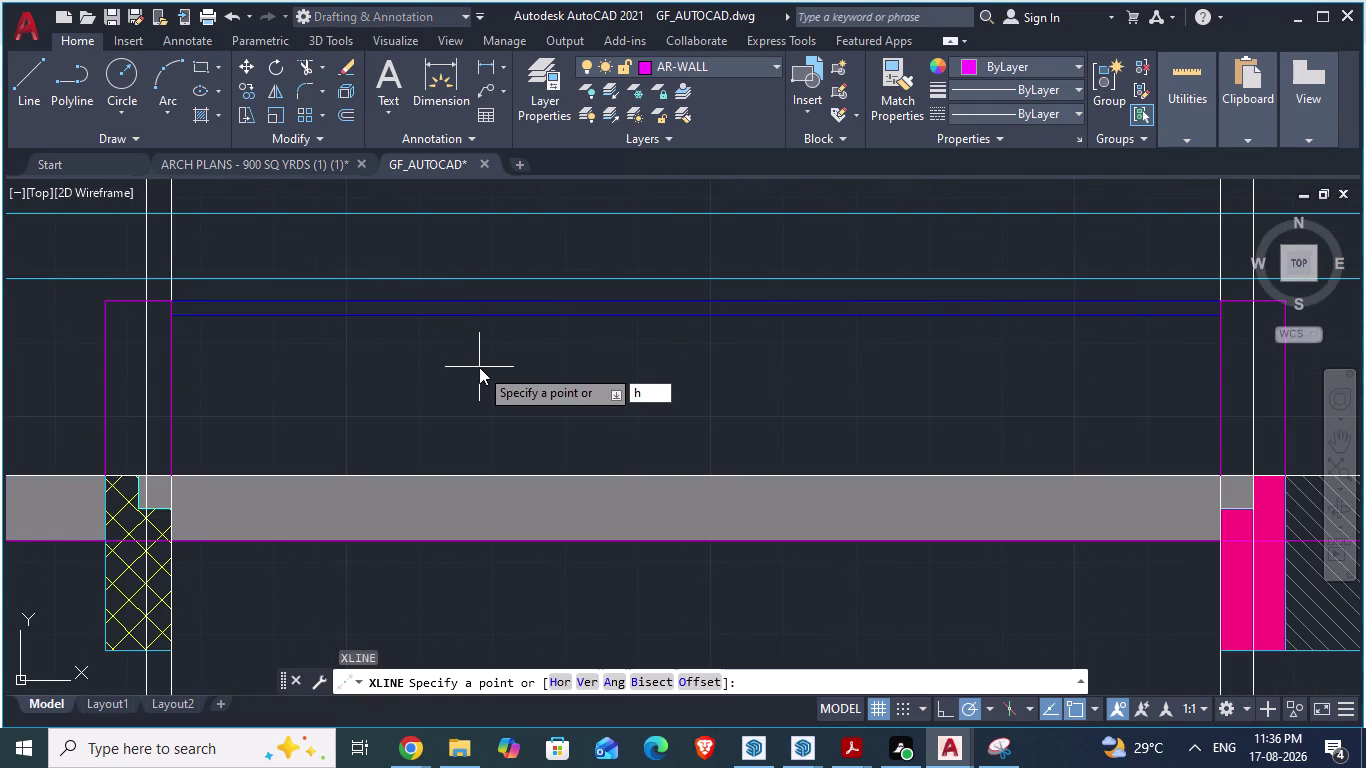
key(Return)
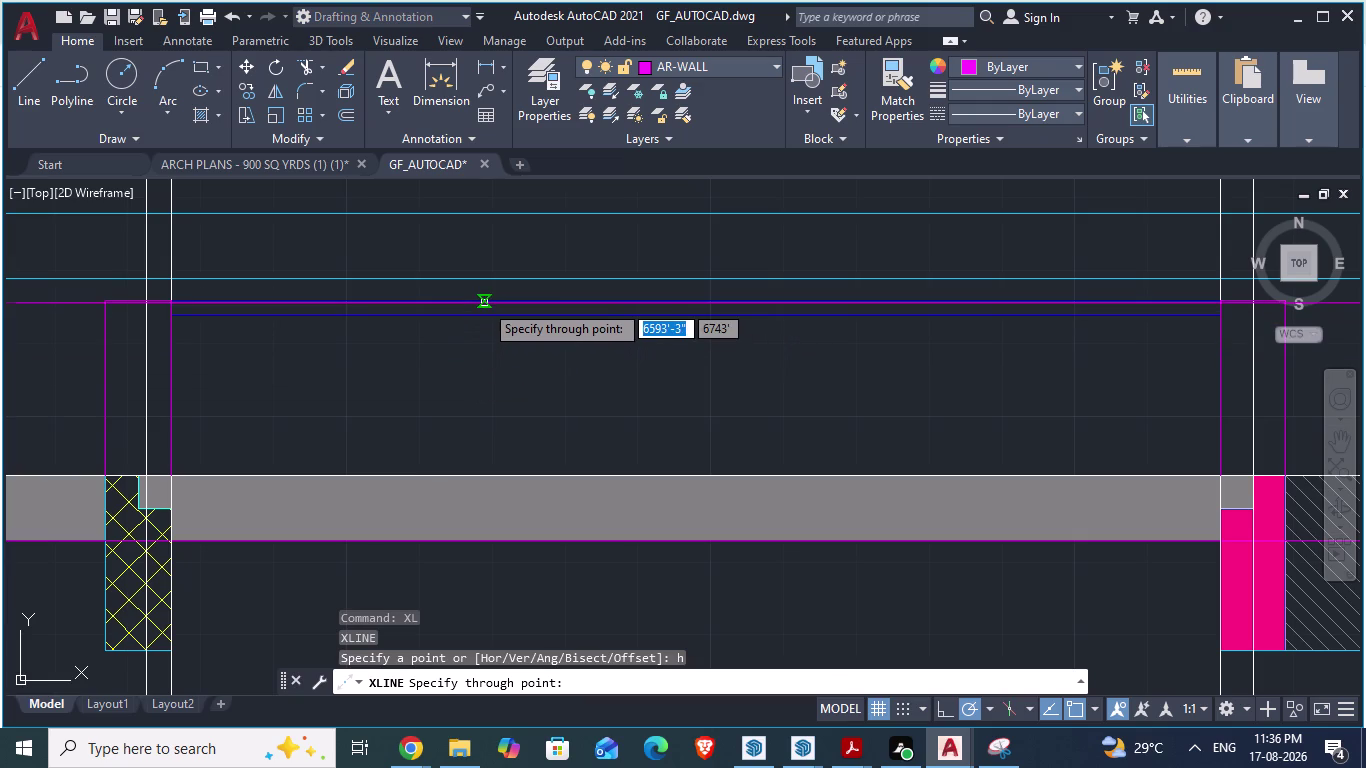
scroll(up, 3)
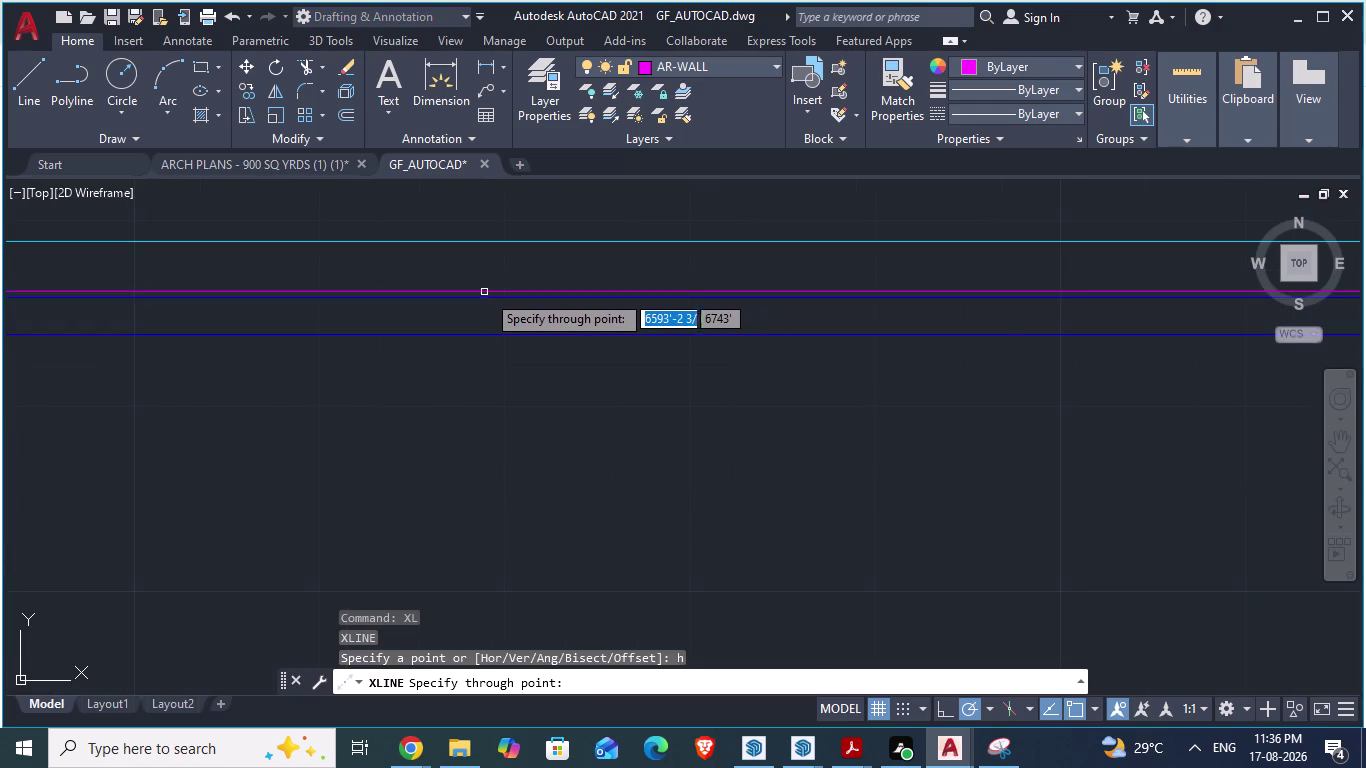
click(486, 297)
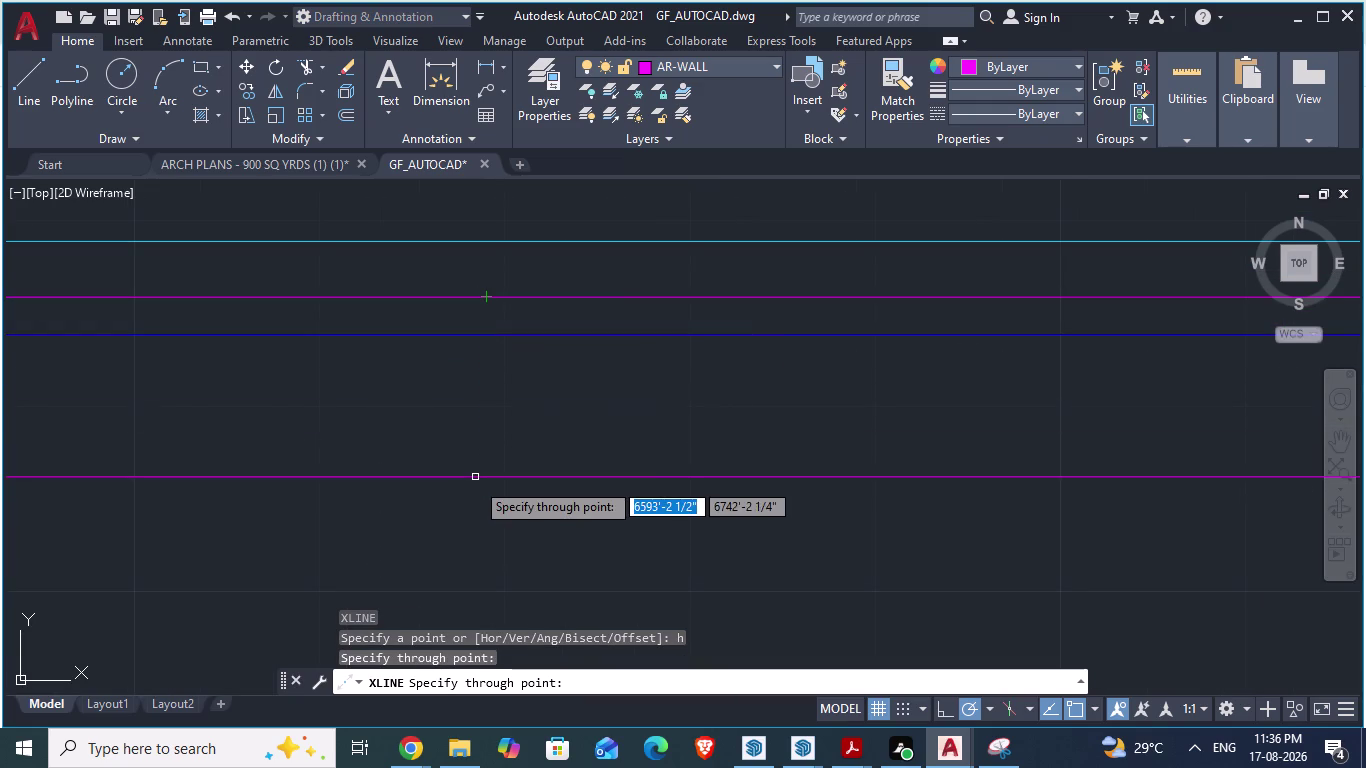
Add another horizontal construction line 6' away, then end the command.
text(6')
key(Return)
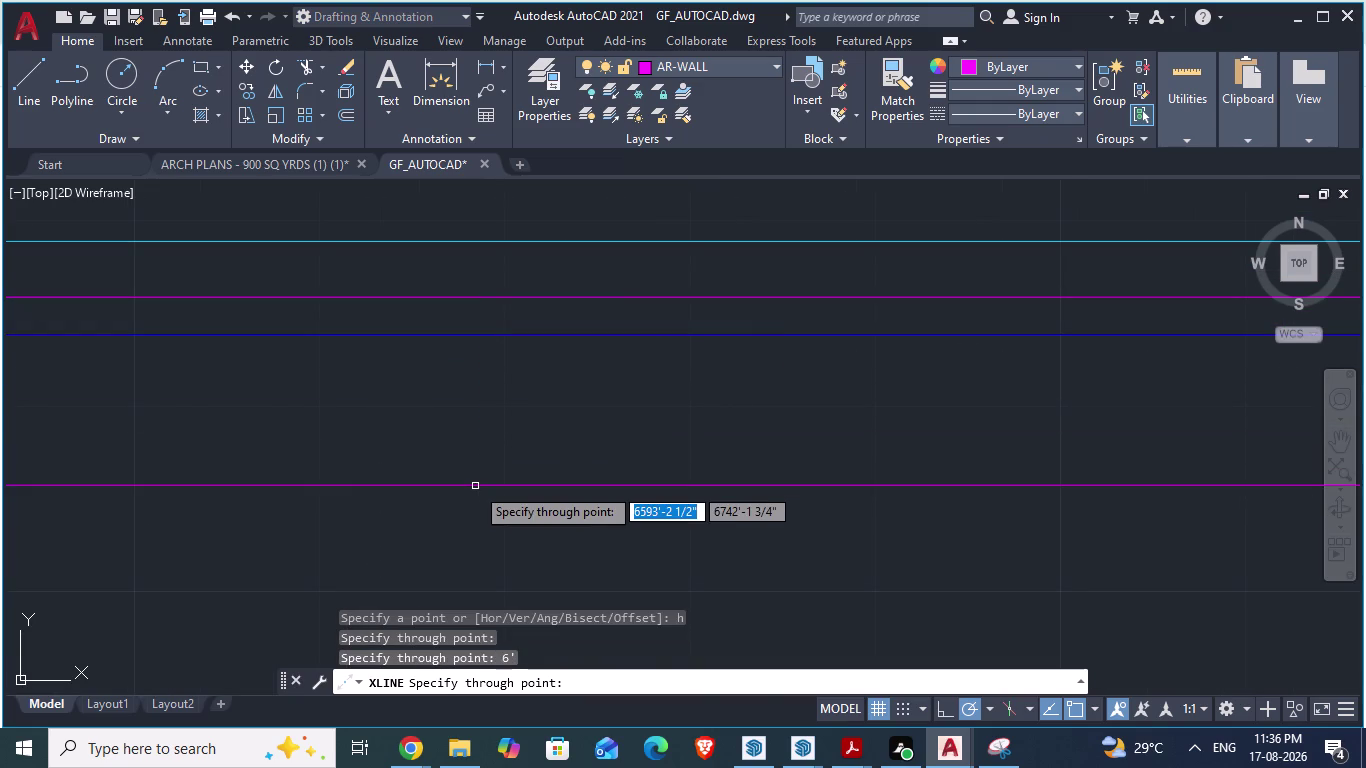
scroll(down, 3)
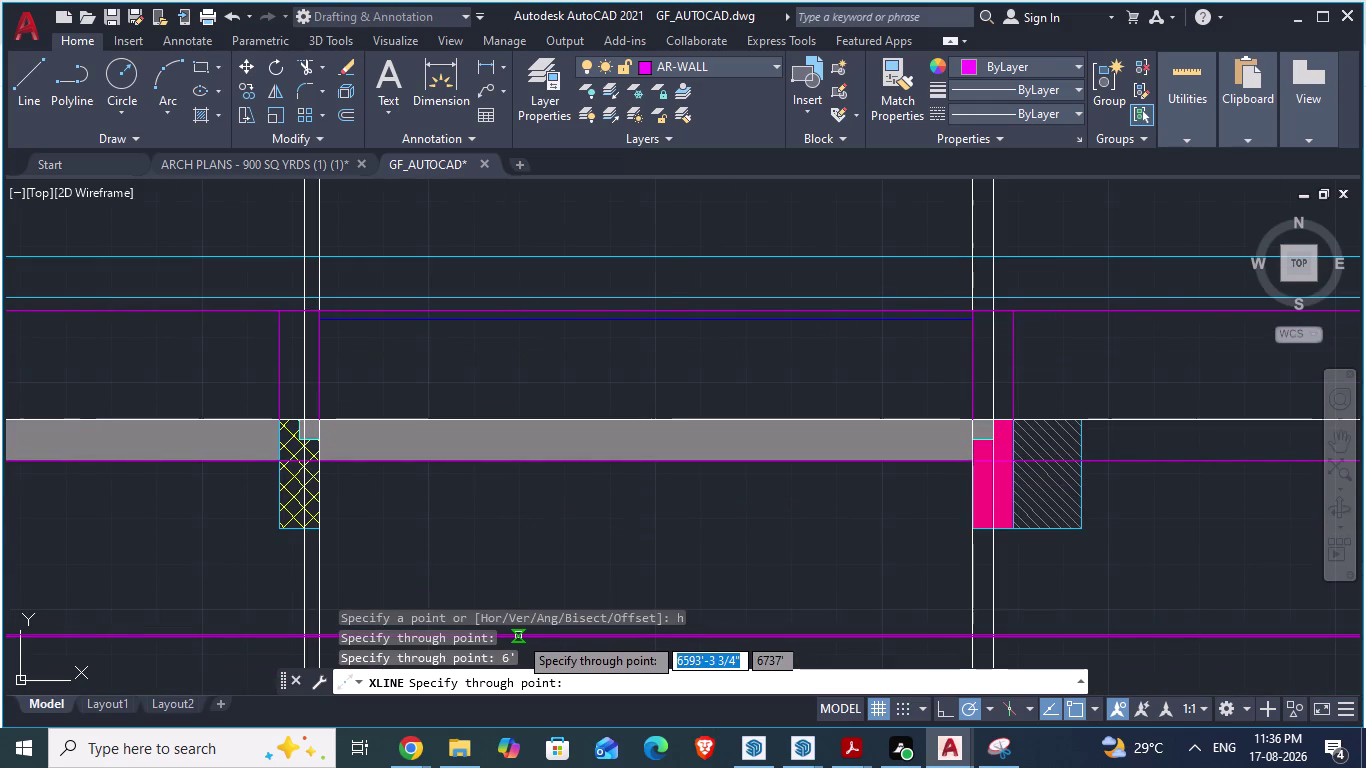
key(Escape)
scroll(down, 3)
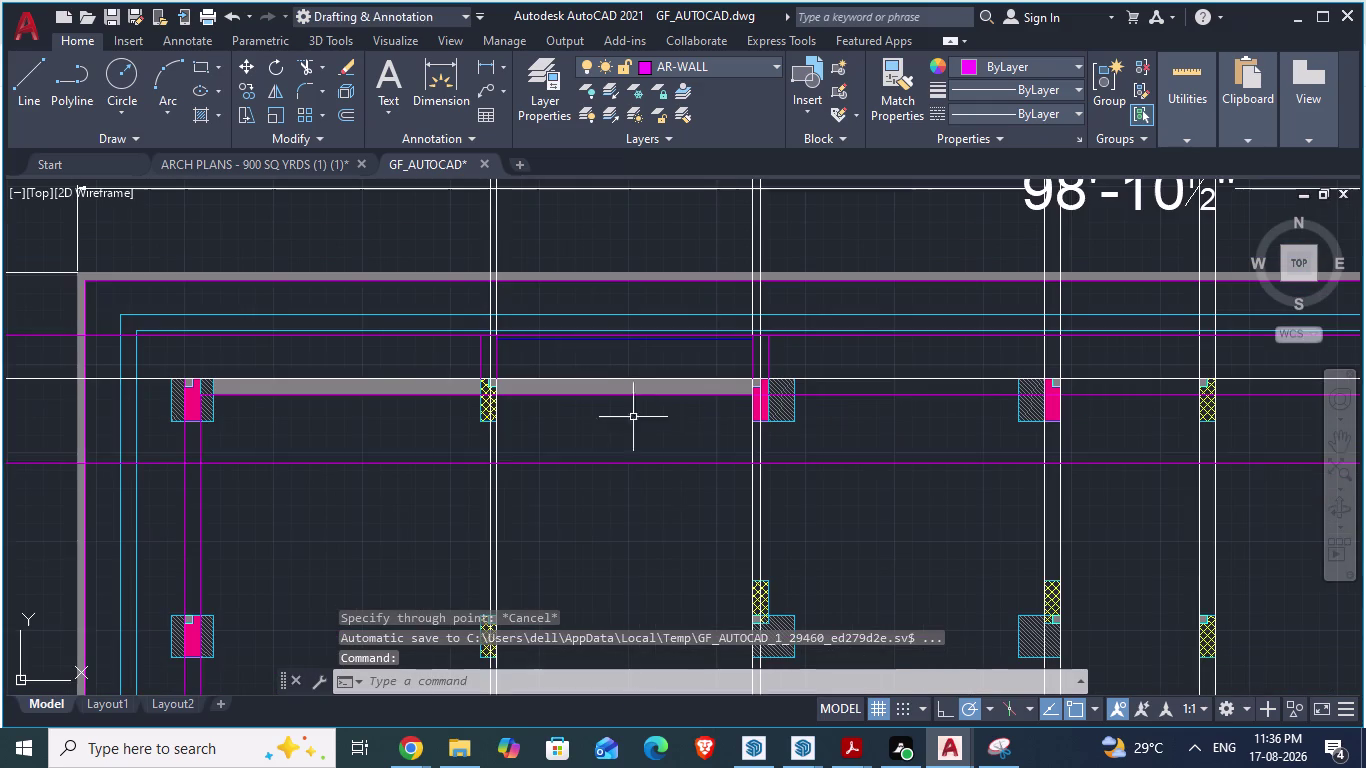
scroll(up, 3)
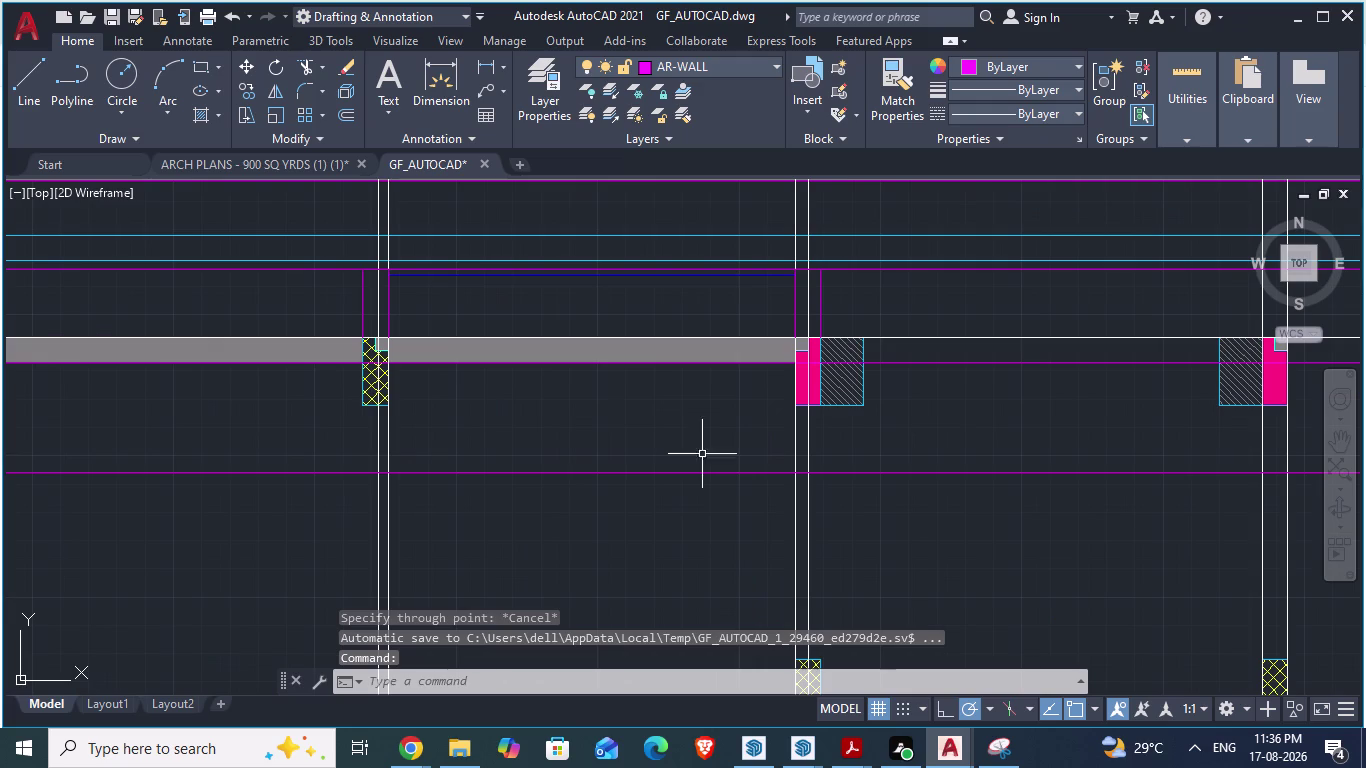
scroll(up, 3)
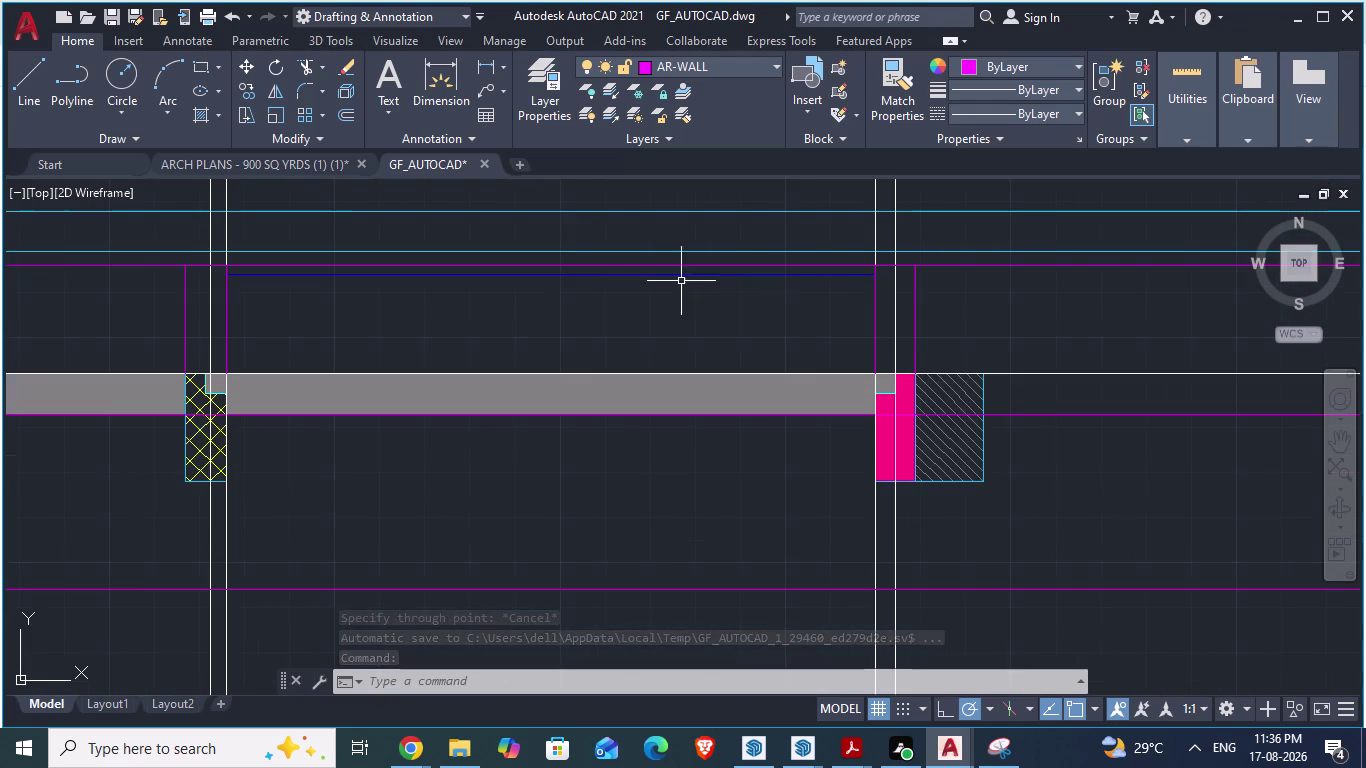
Start an aligned dimension in GF_AUTOCAD, then abandon it after the first point.
text(da)
key(Return)
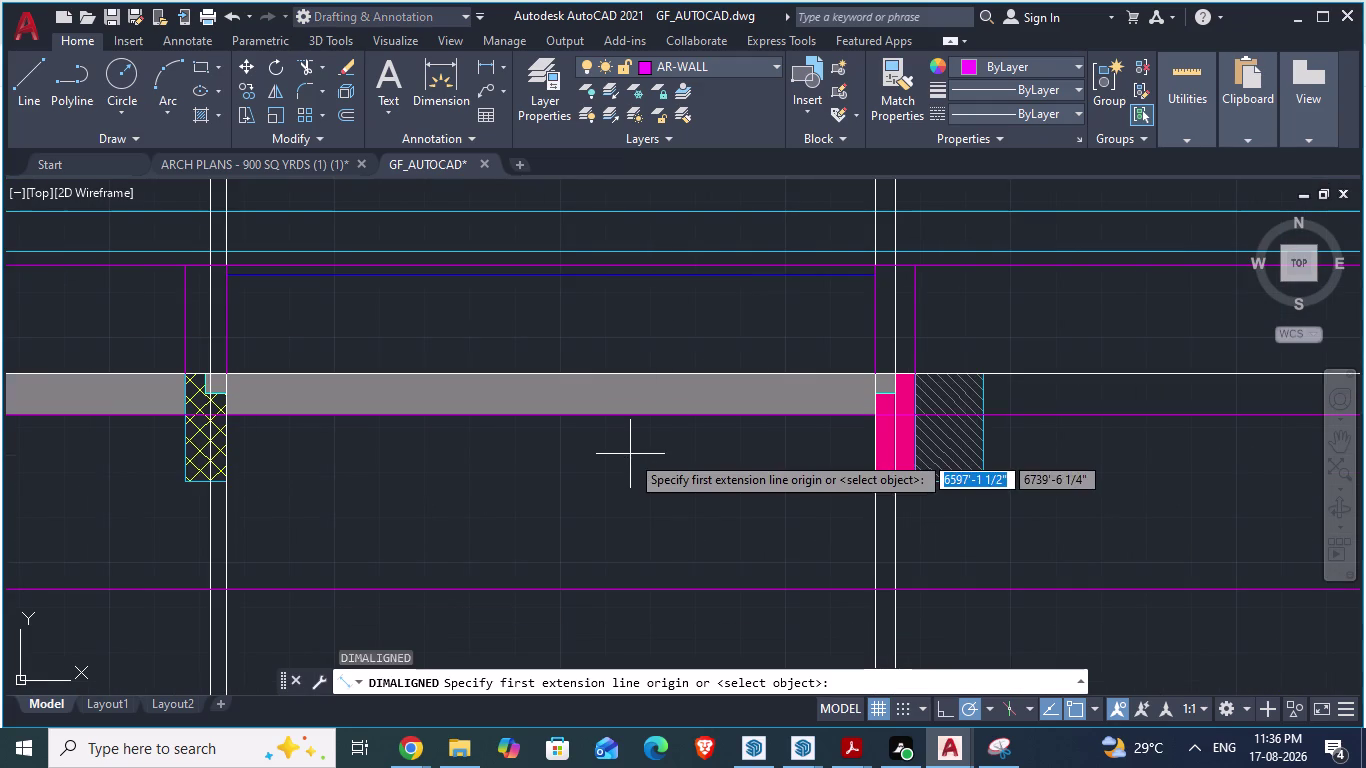
click(615, 268)
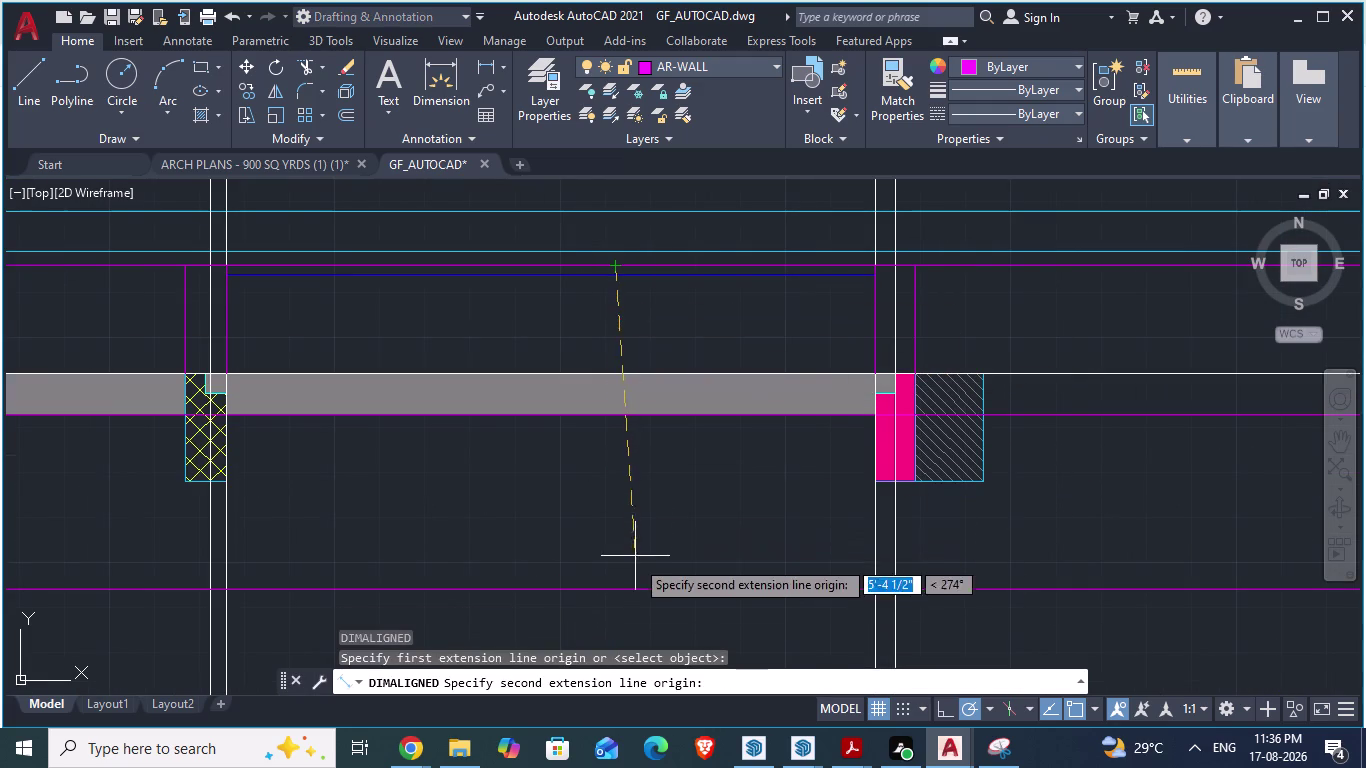
key(Escape)
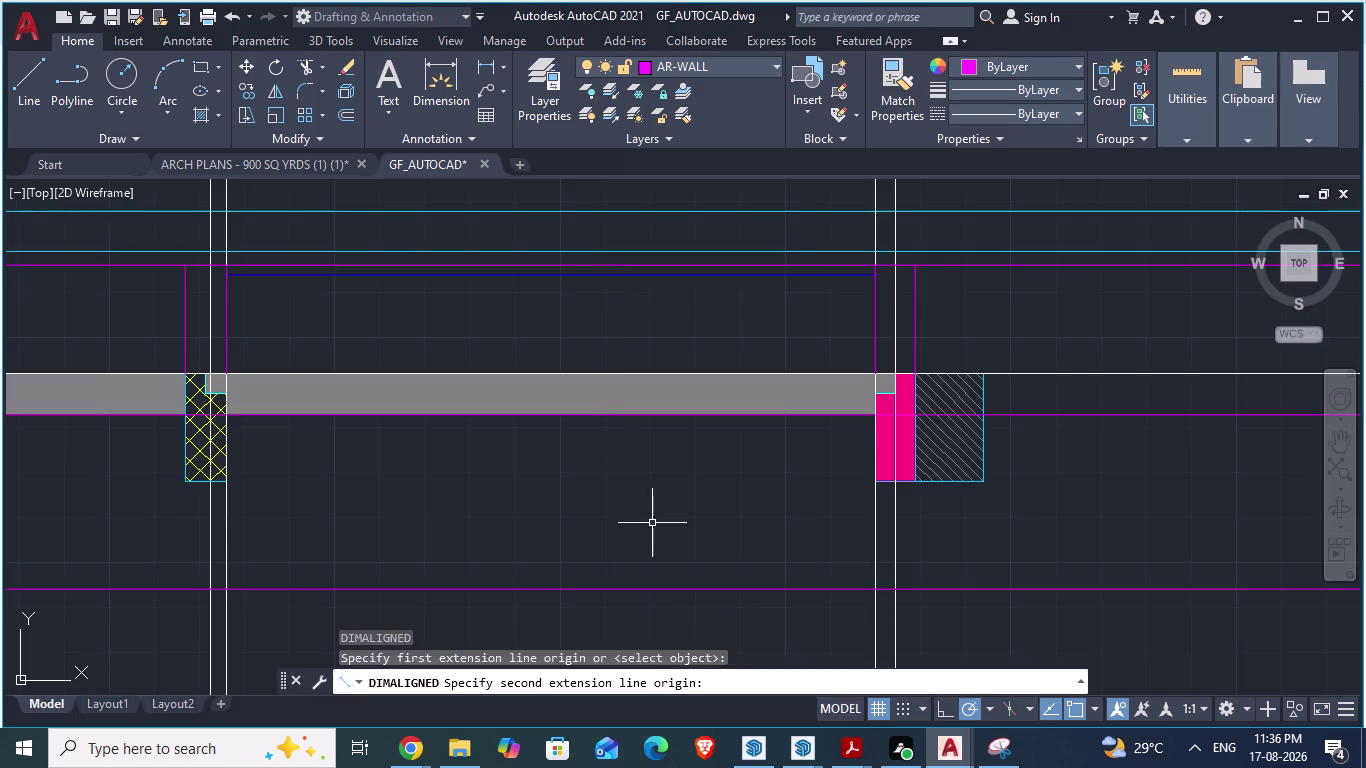
scroll(down, 3)
scroll(down, 3)
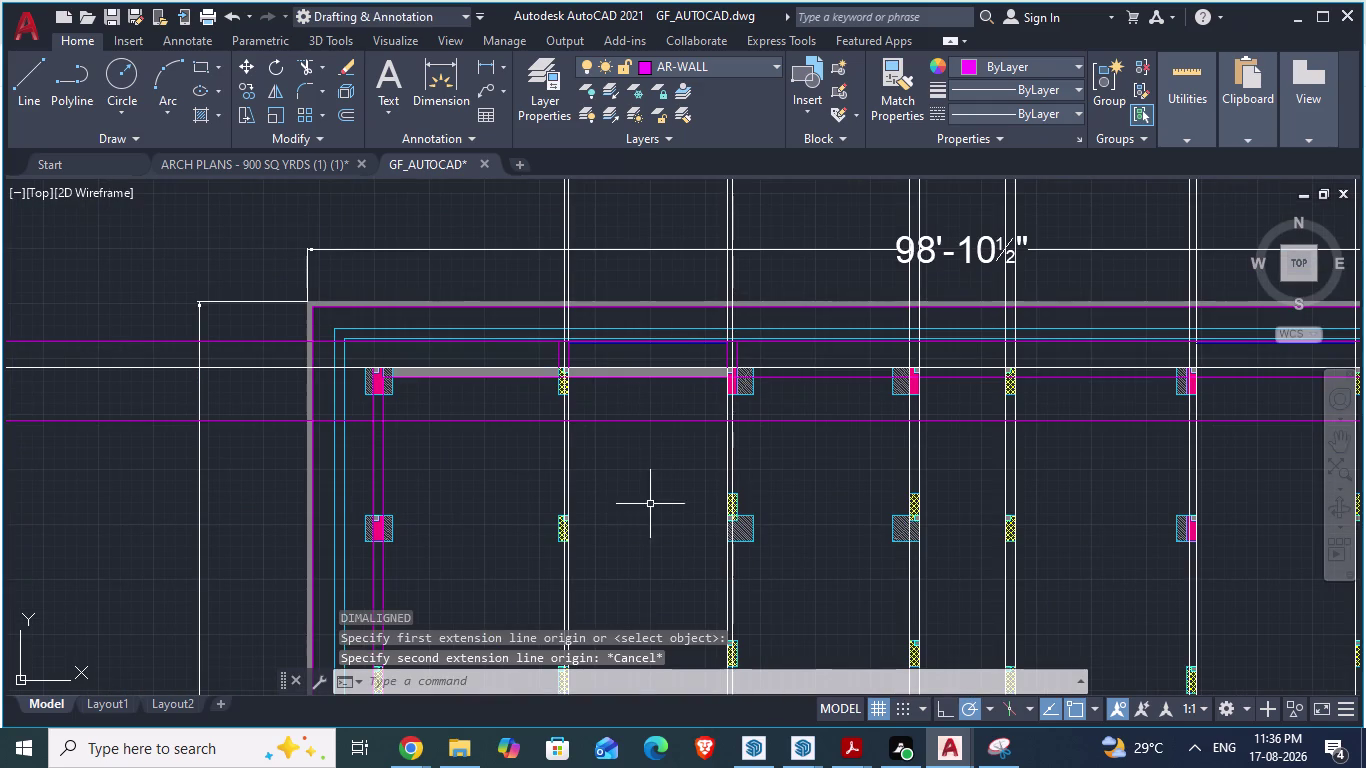
In ARCH PLANS, begin measuring from a wall corner, then cancel the measurement.
click(259, 168)
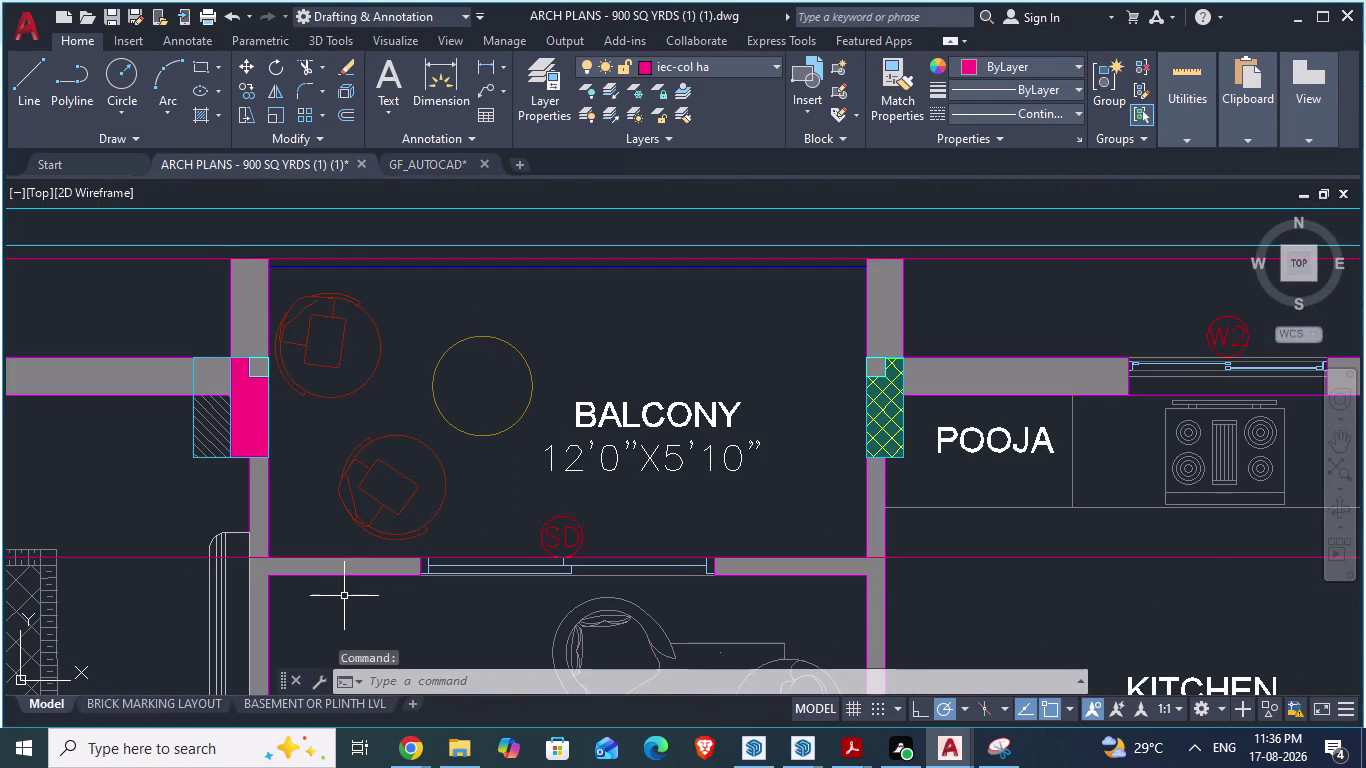
text(da)
key(Return)
scroll(up, 3)
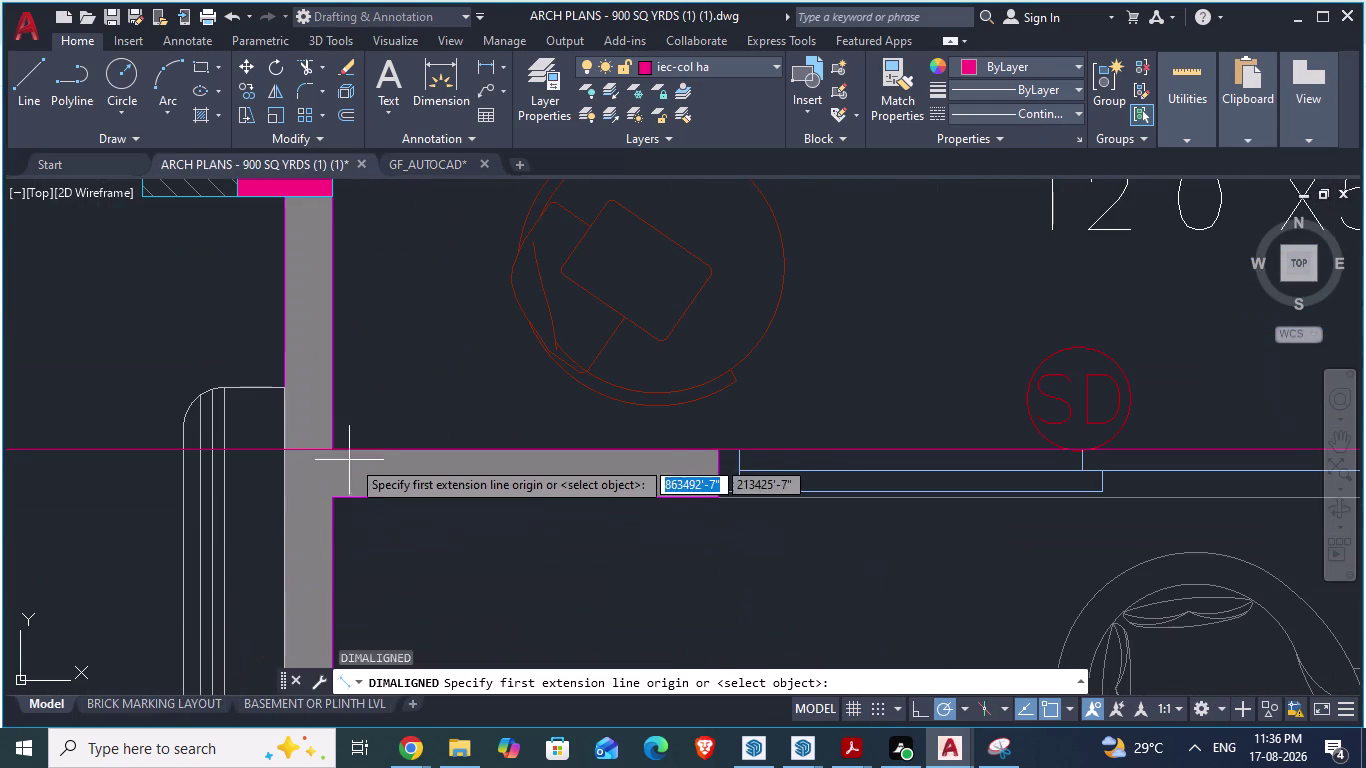
click(368, 451)
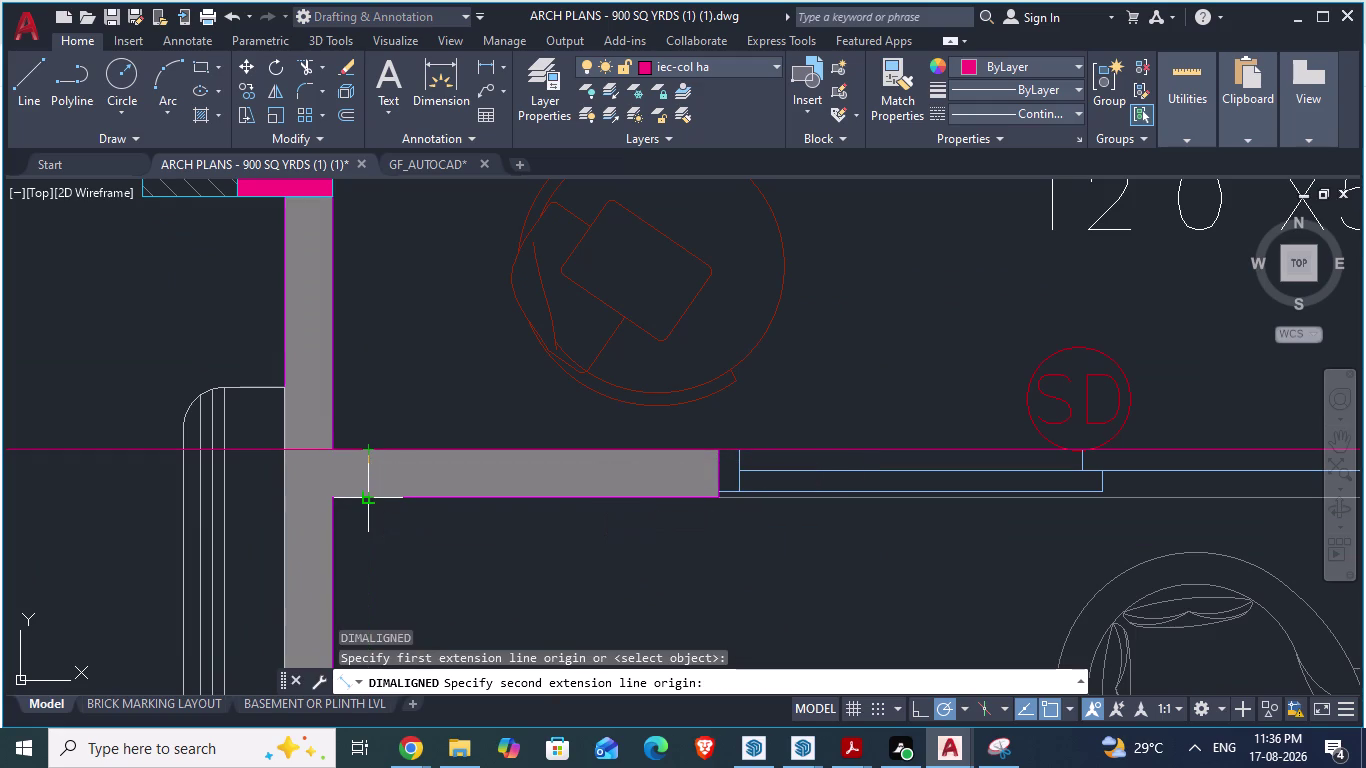
key(Escape)
scroll(down, 3)
scroll(down, 3)
scroll(down, 3)
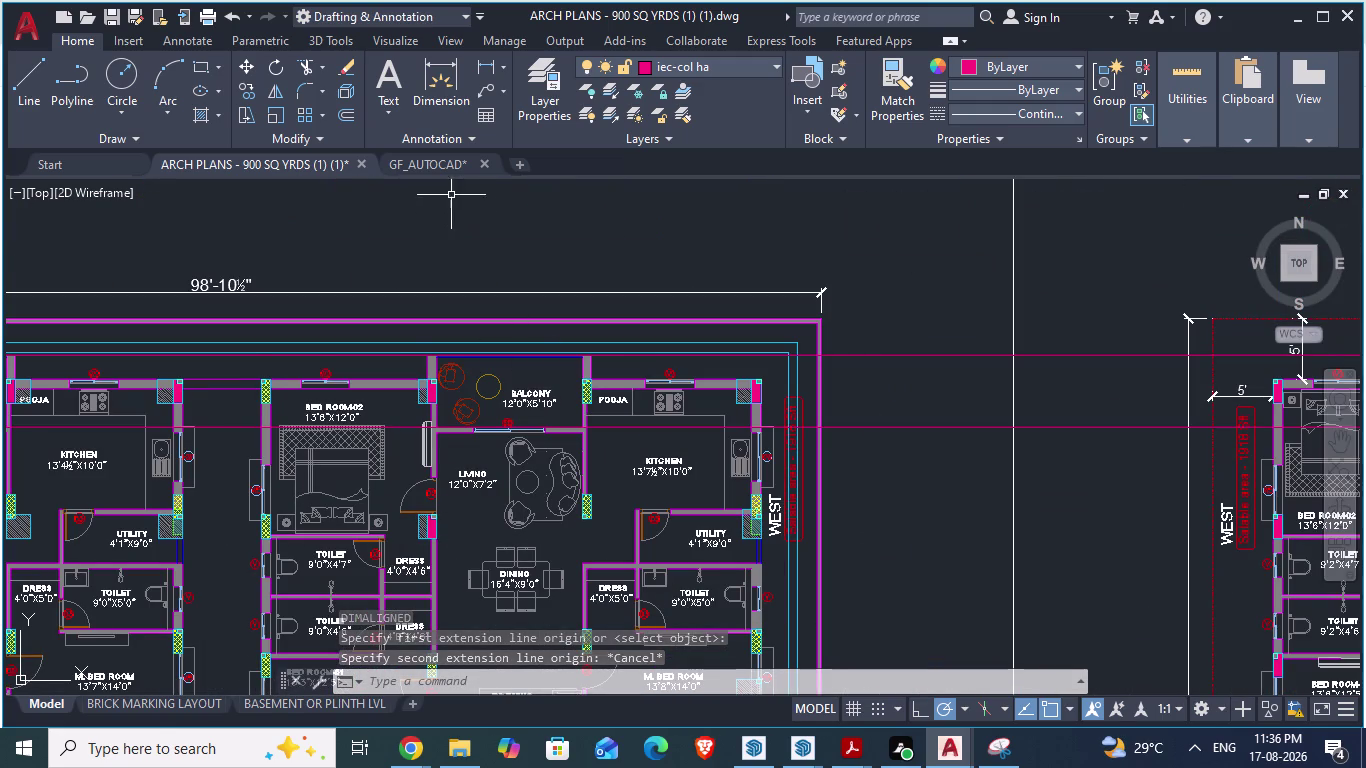
Back in GF_AUTOCAD, start an aligned dimension from the construction line with a 4.5" distance.
click(442, 163)
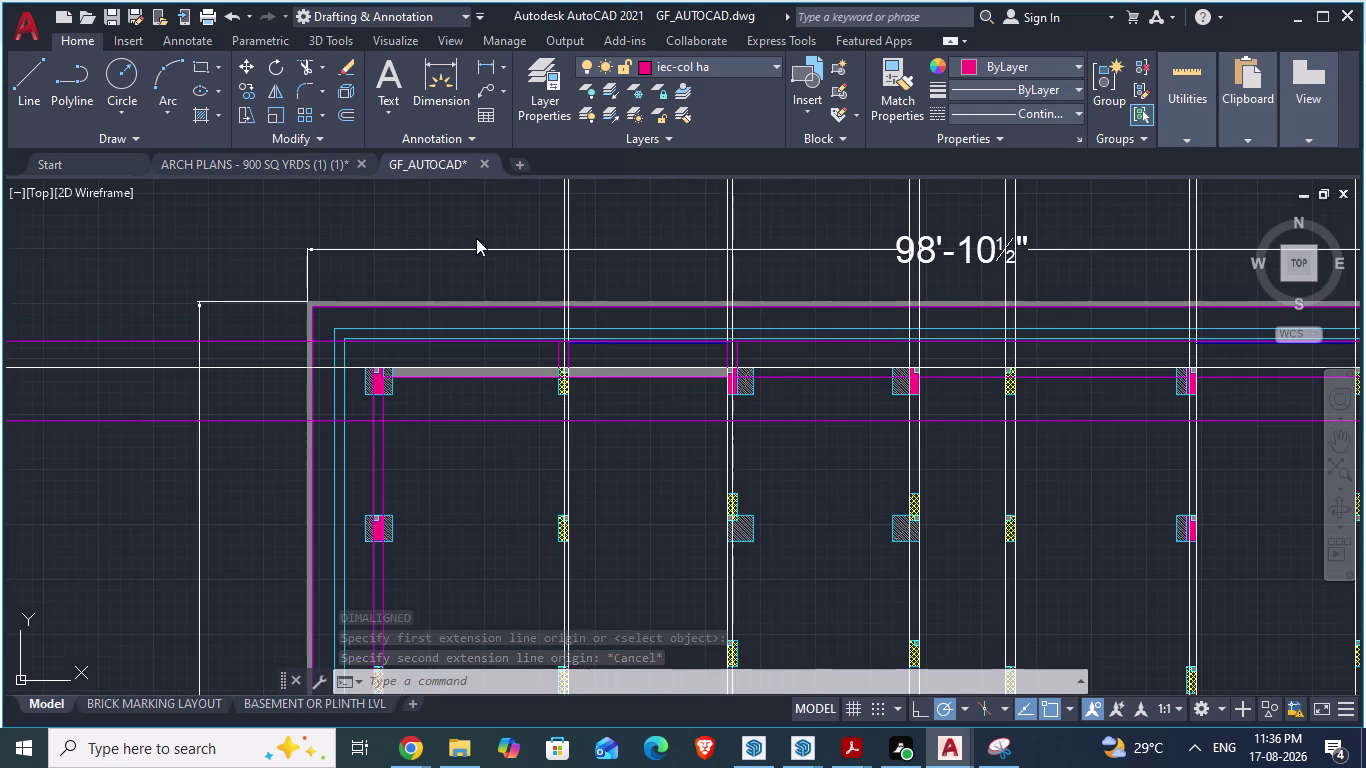
scroll(up, 3)
key(space)
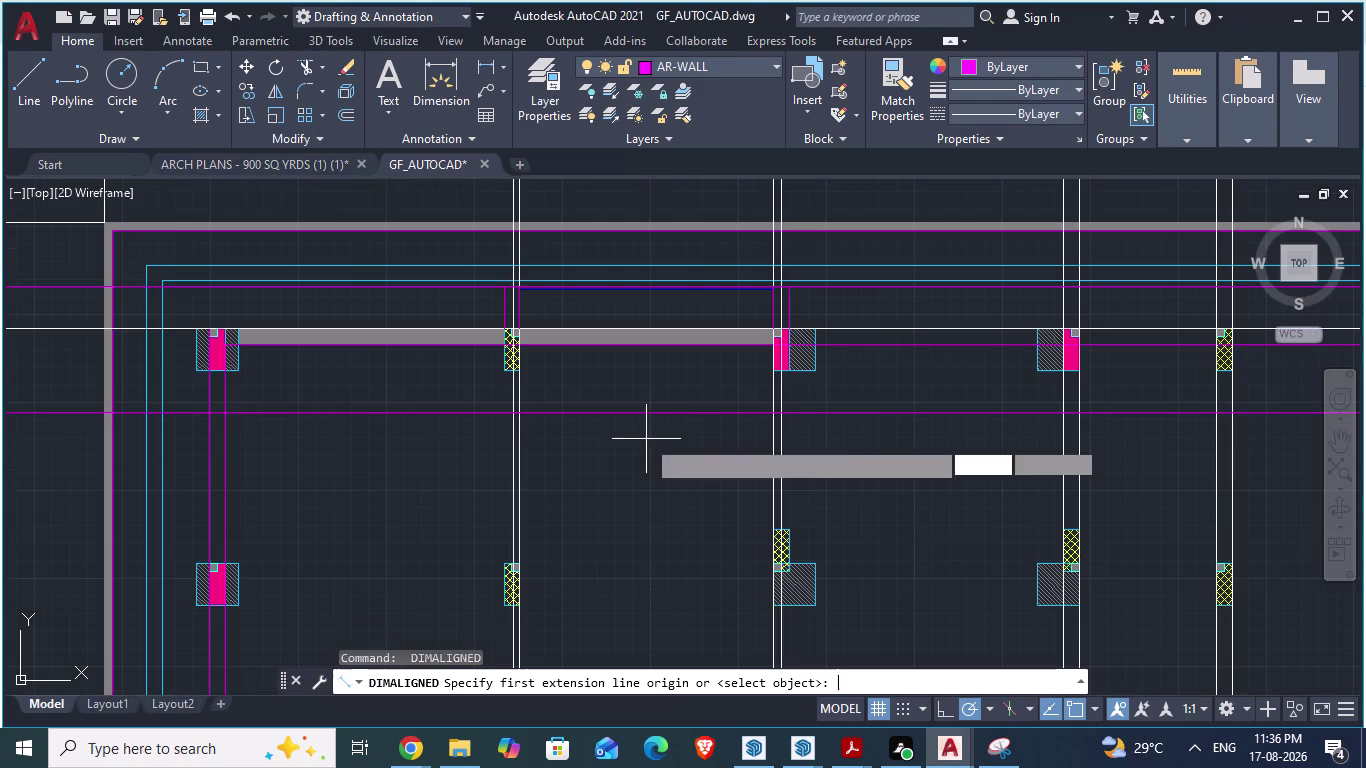
click(631, 411)
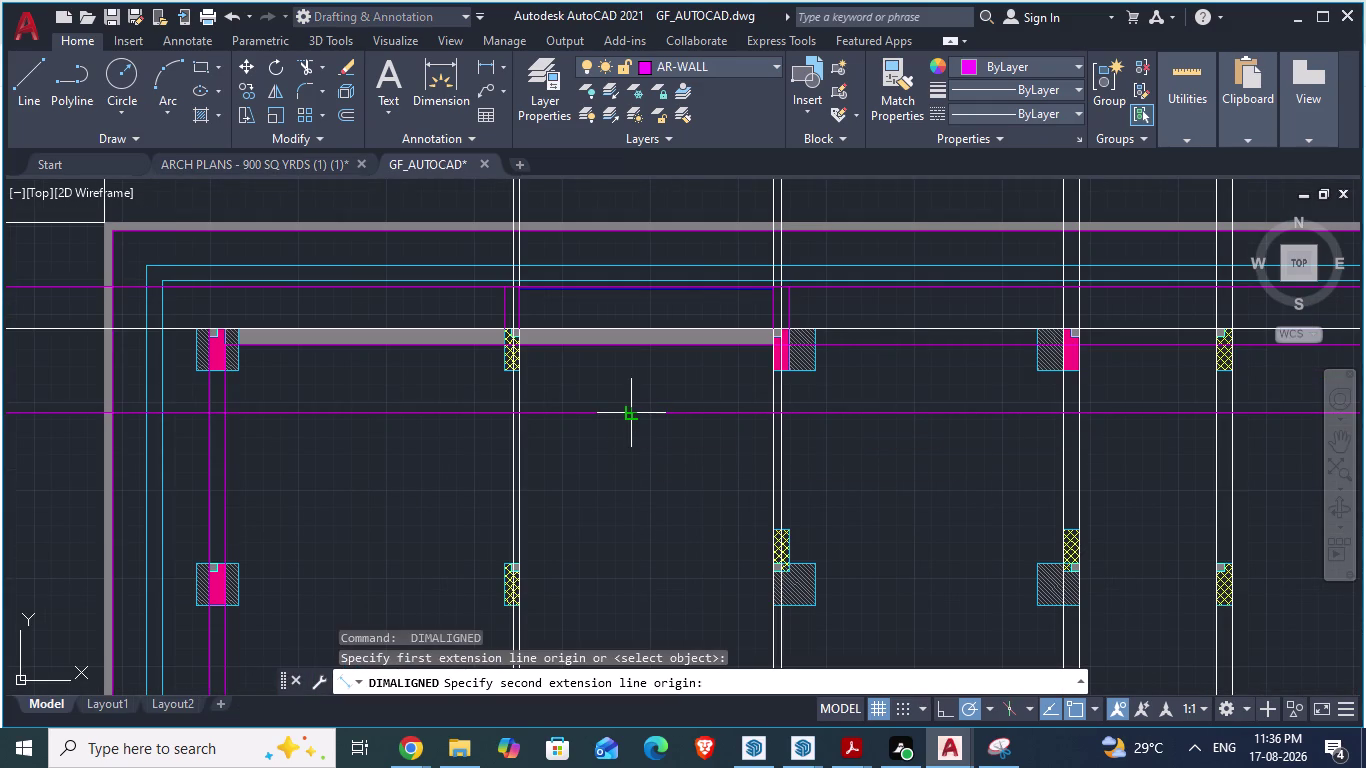
key(o)
key(Return)
text(4.5)
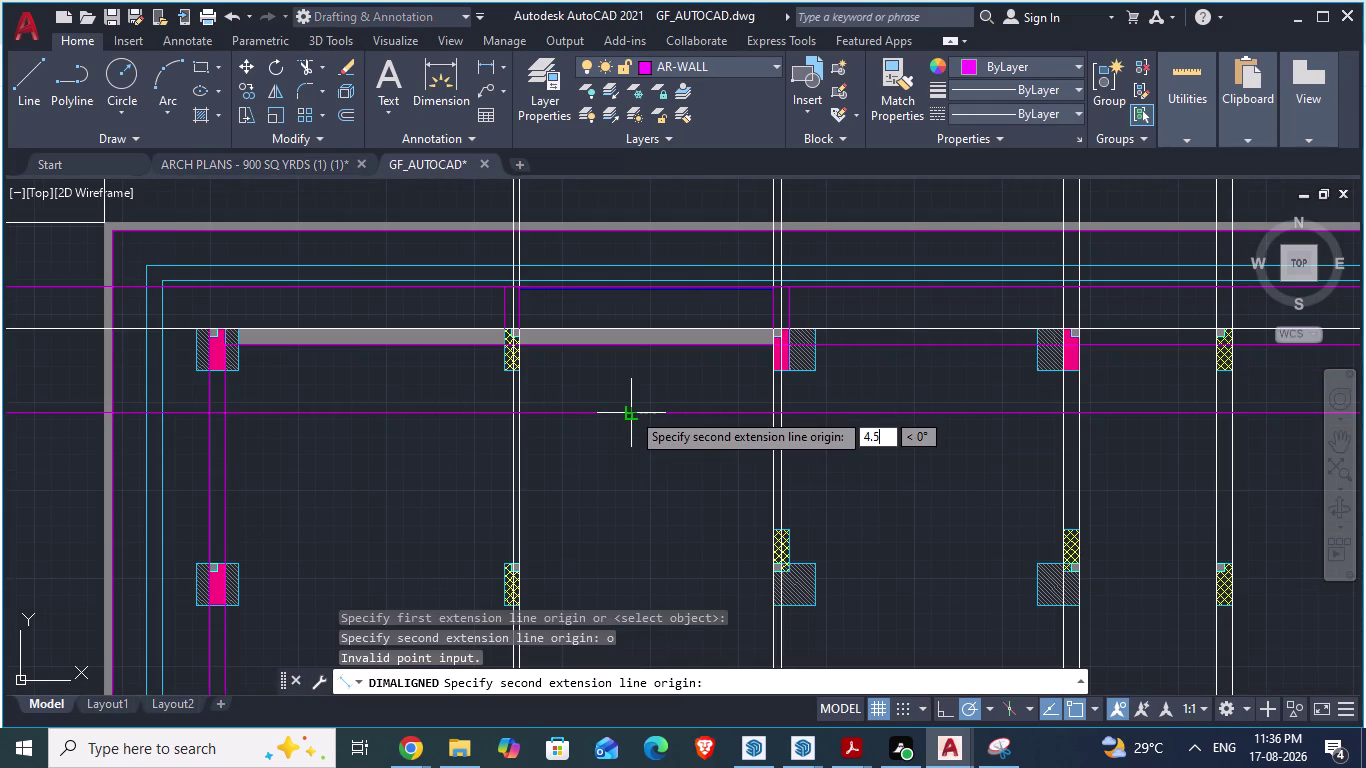
text(")
key(Return)
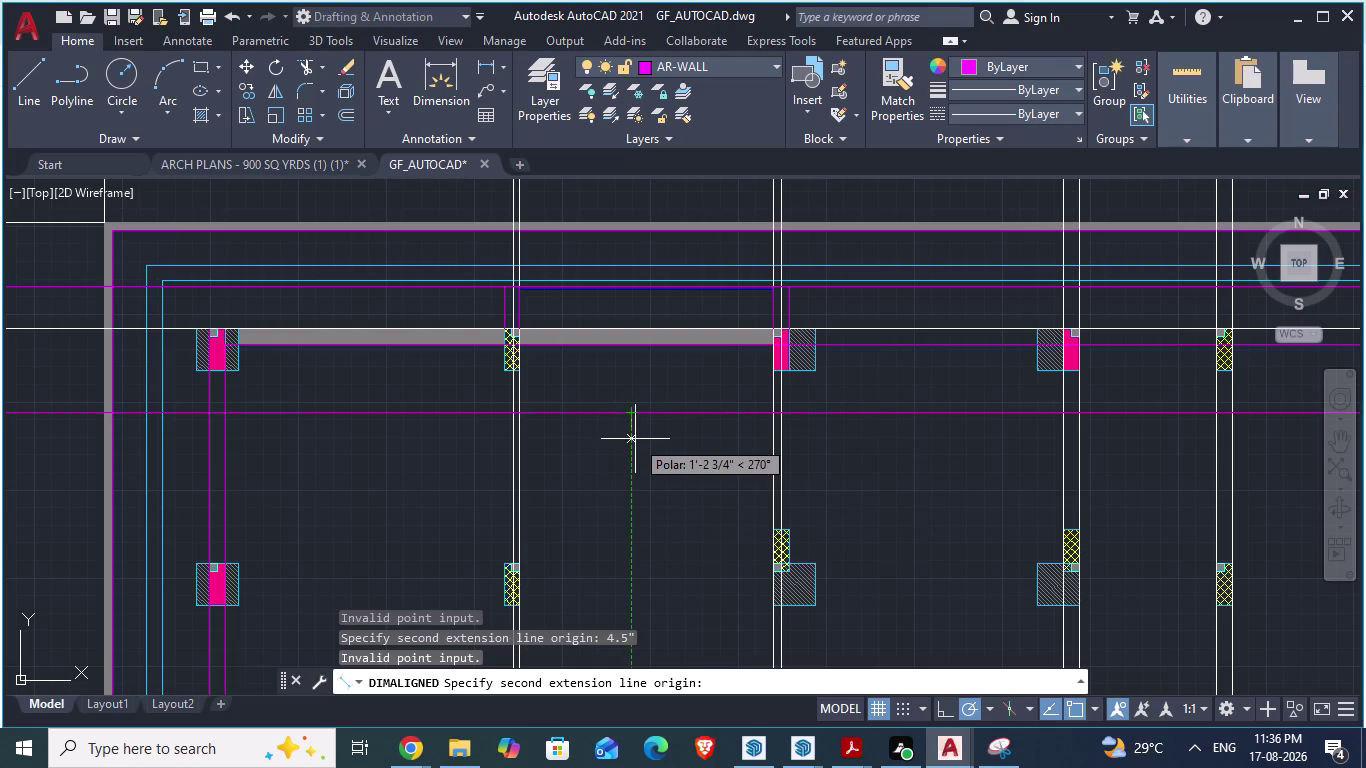
Correct the rejected distance entry and place the 4-inch dimension.
key(4)
key(Return)
key(period)
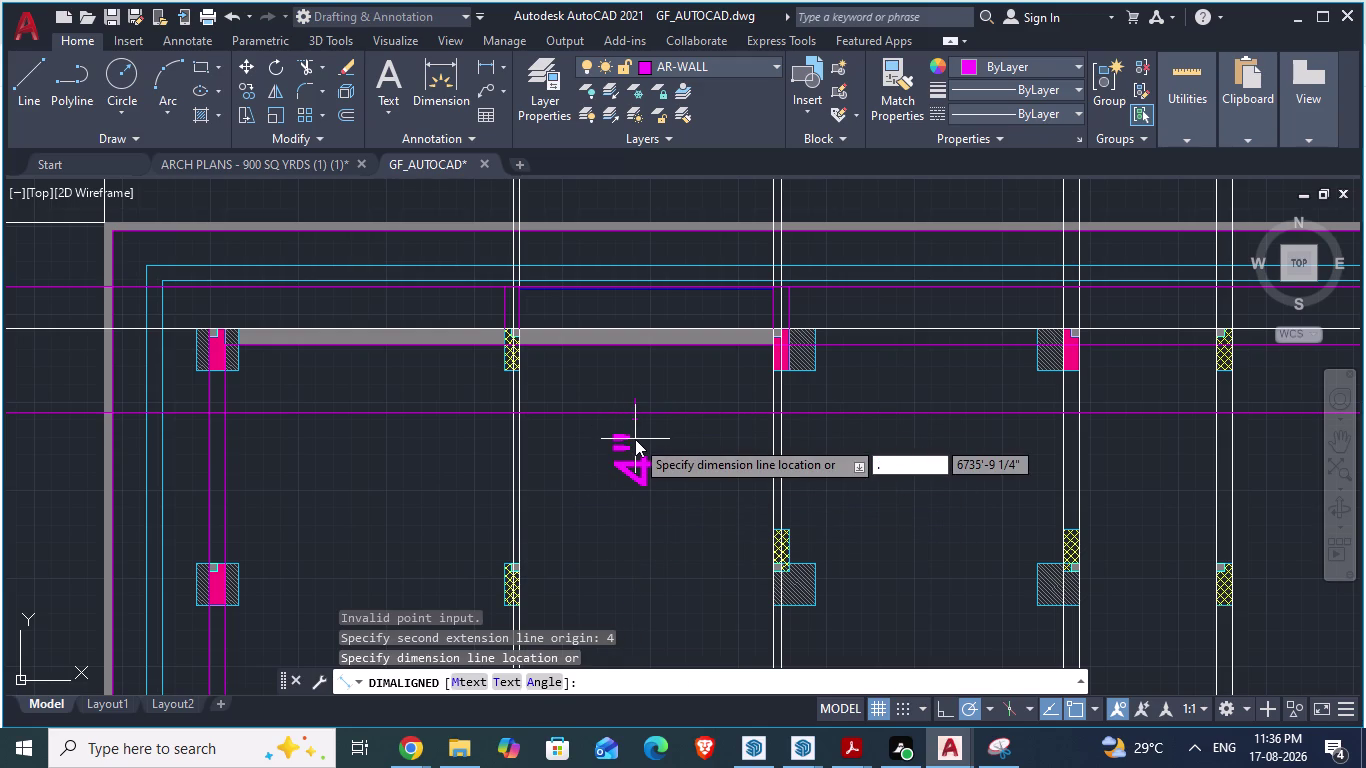
key(BackSpace)
text(4)
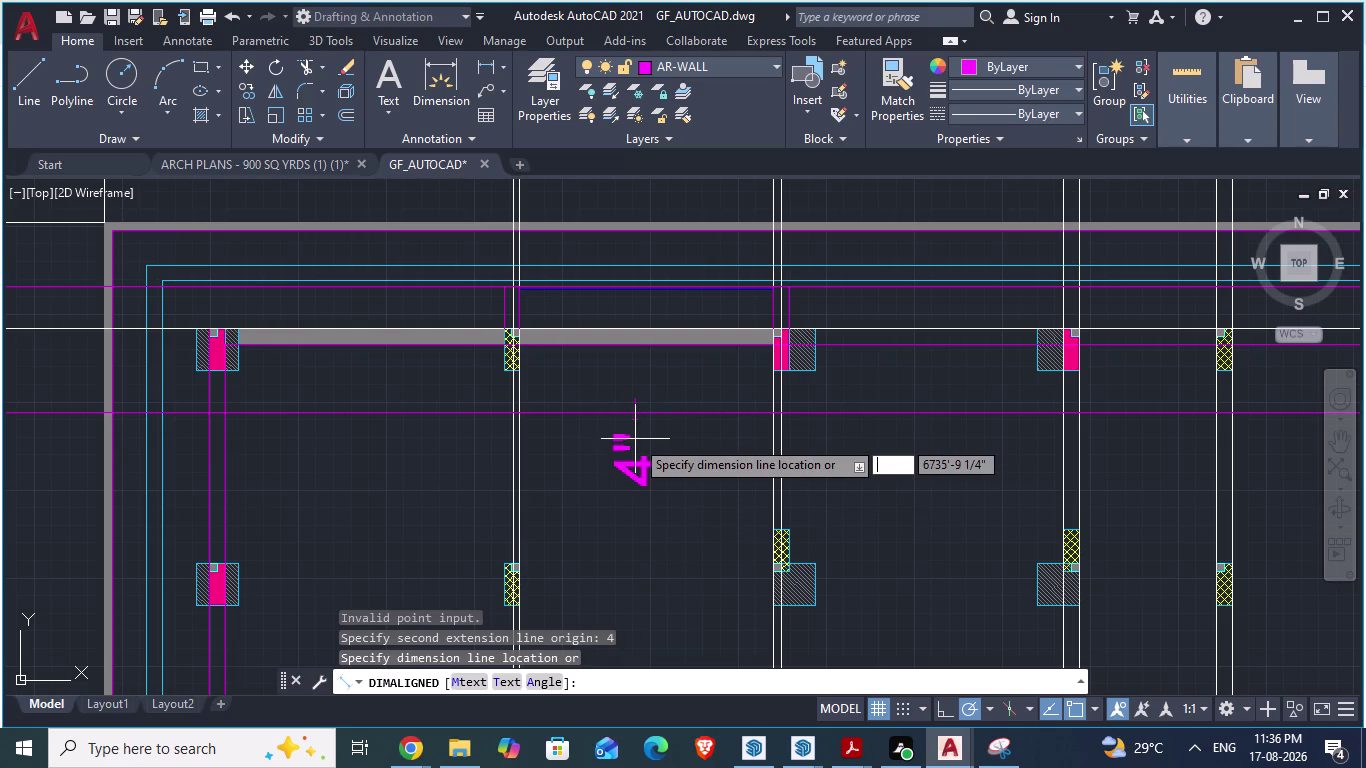
text(.5")
key(Return)
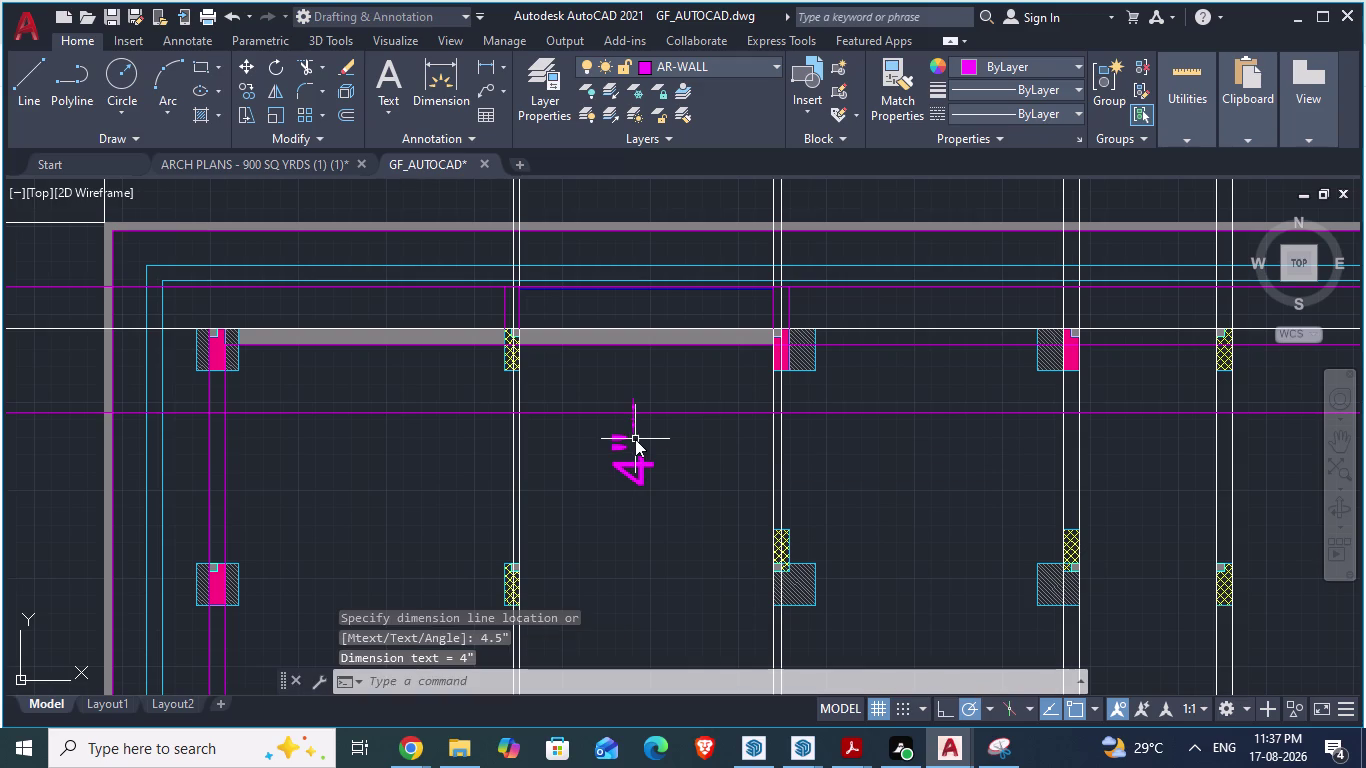
Clear pending commands and delete the new 4-inch dimension.
key(Escape)
key(Escape)
key(Escape)
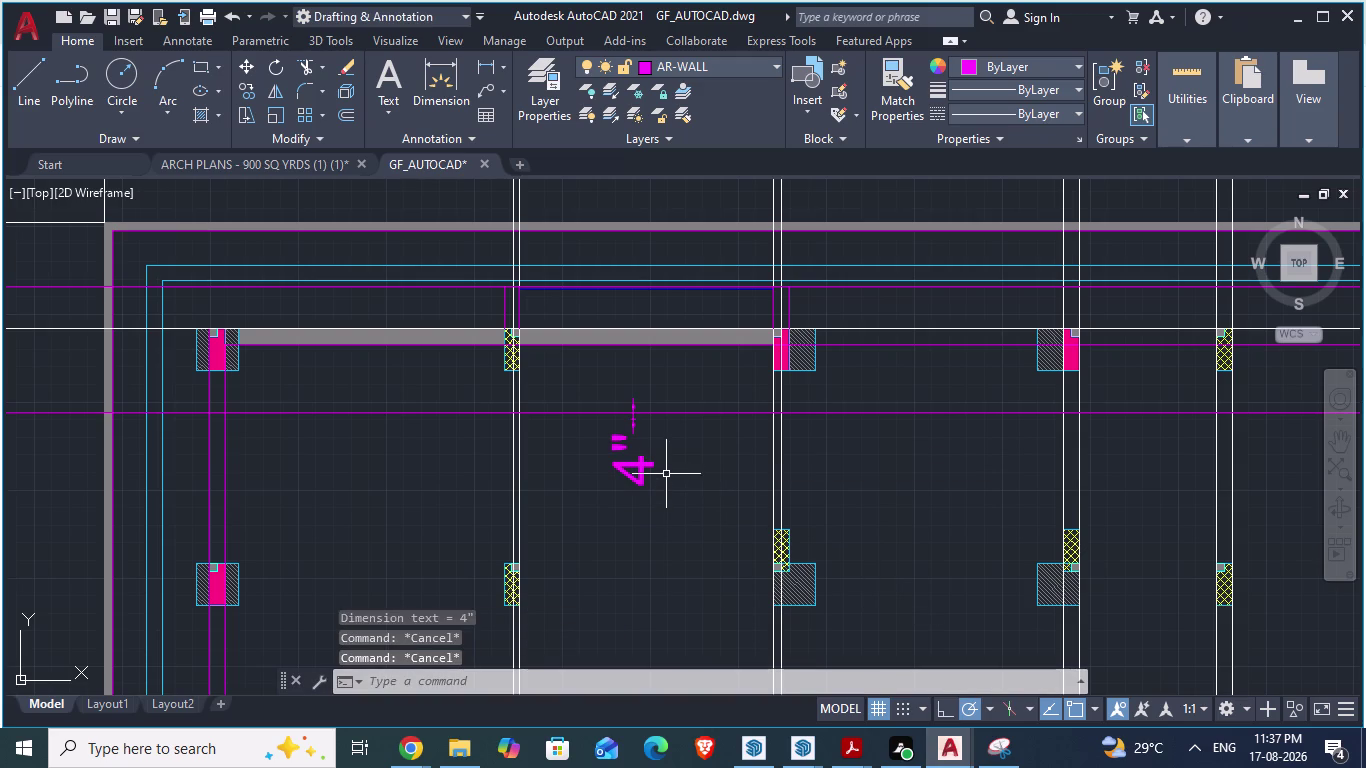
key(Escape)
click(631, 405)
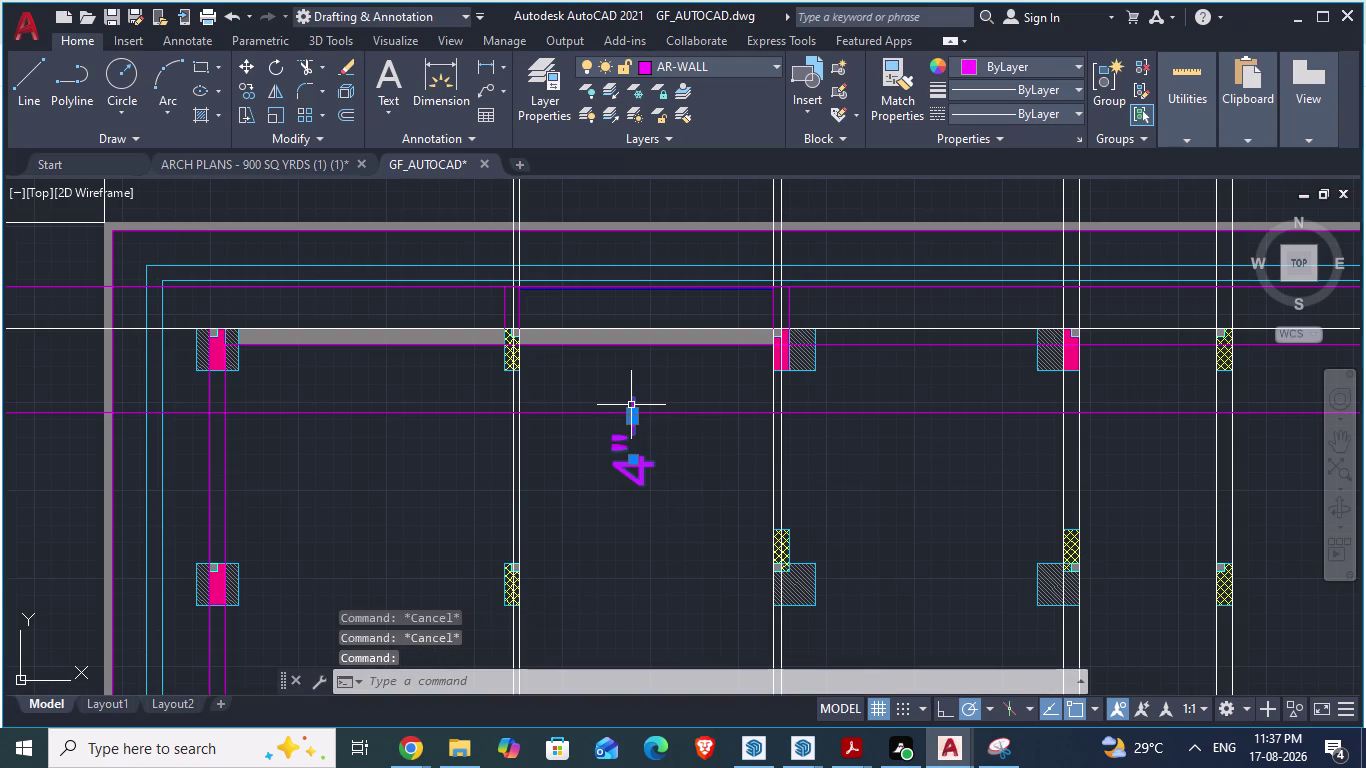
key(Delete)
scroll(up, 3)
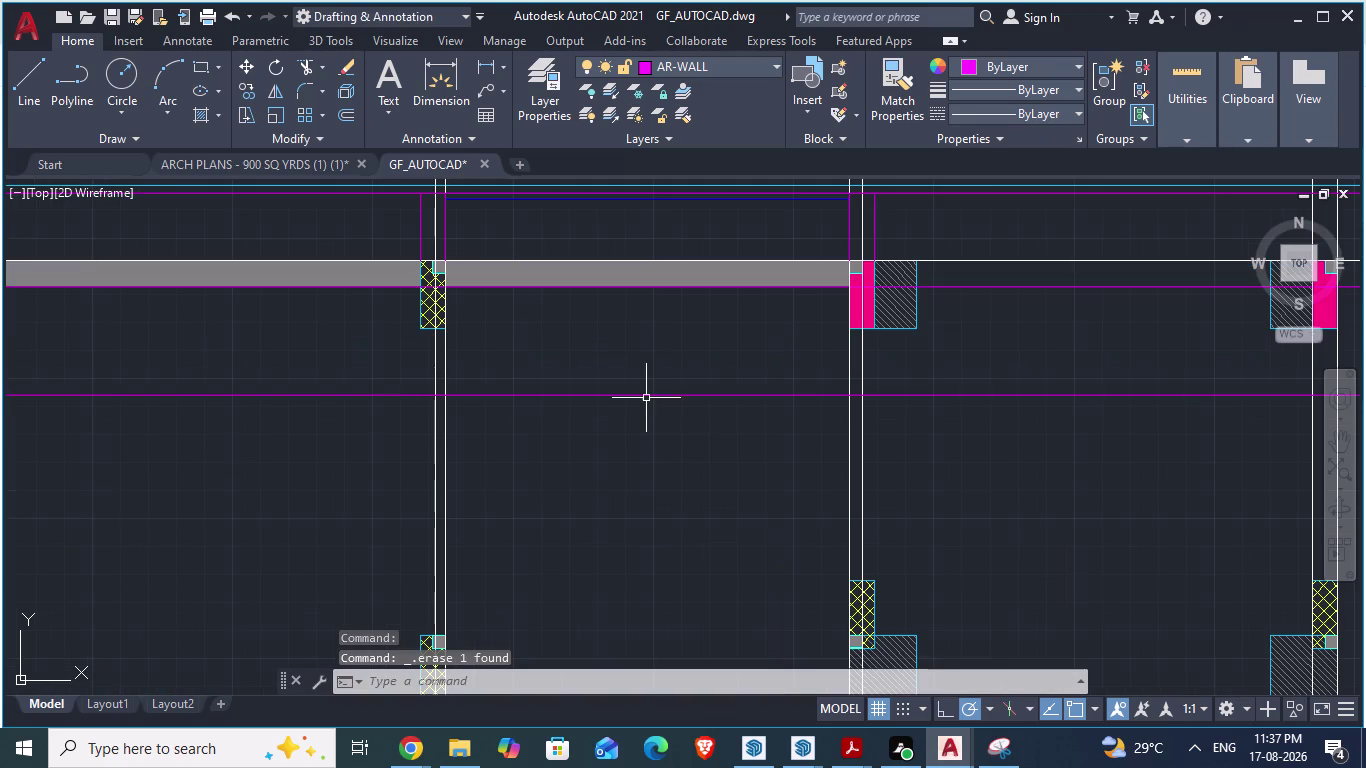
Offset the horizontal construction line 4.5" to one side.
key(o)
key(Return)
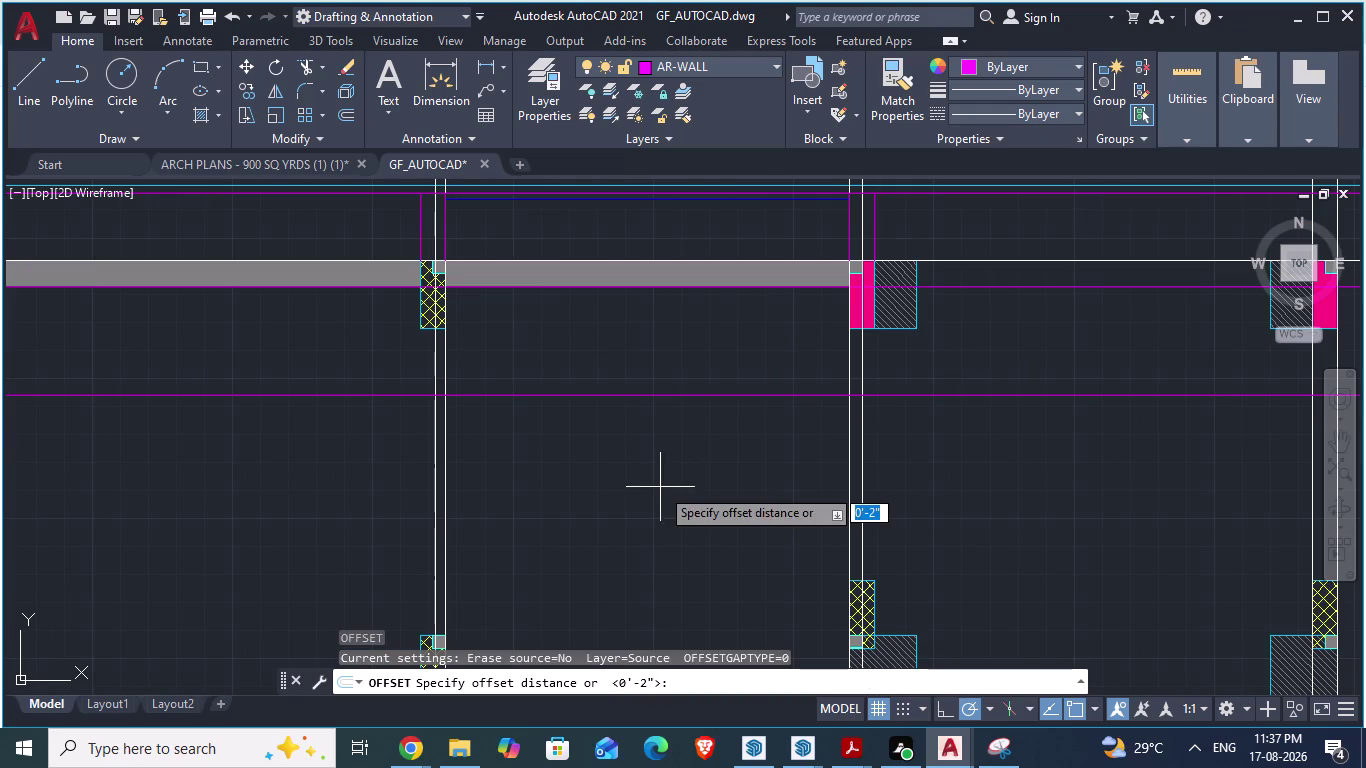
click(655, 396)
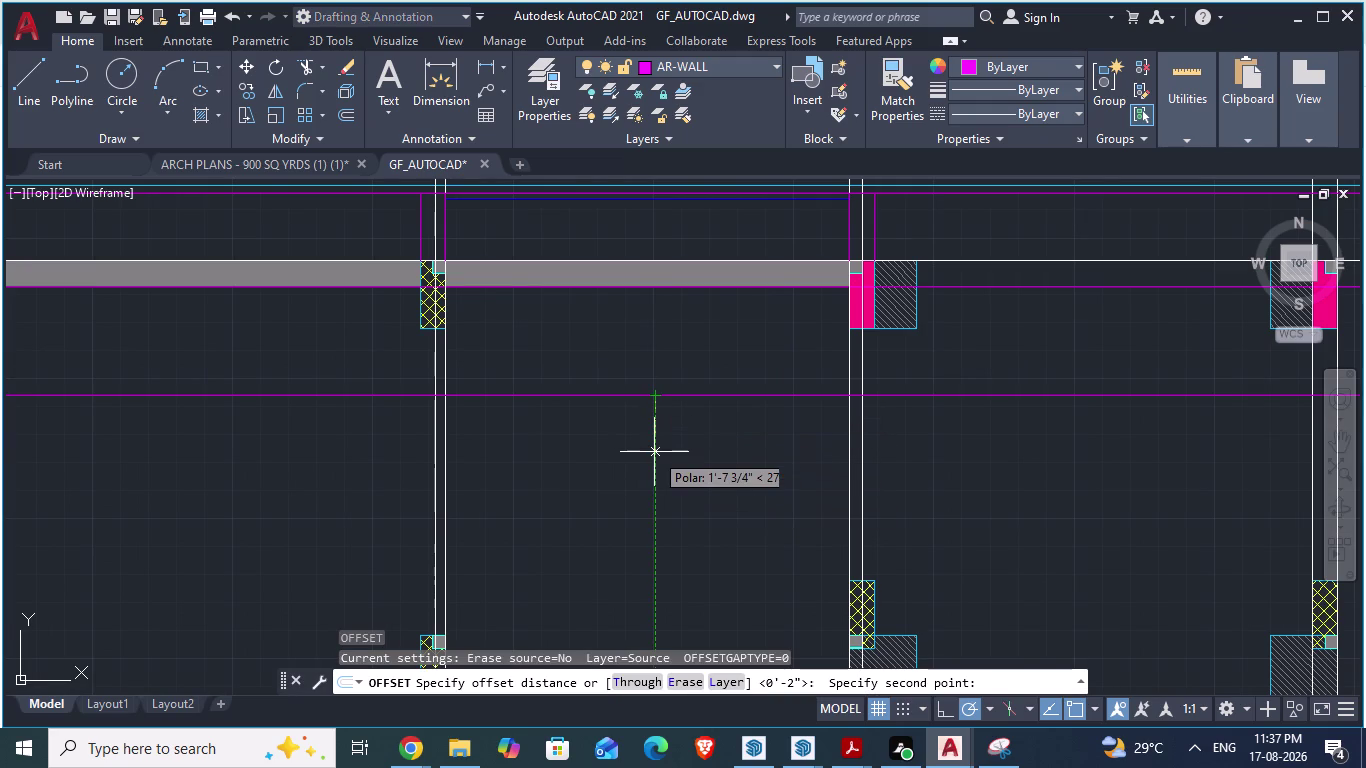
text(4.5")
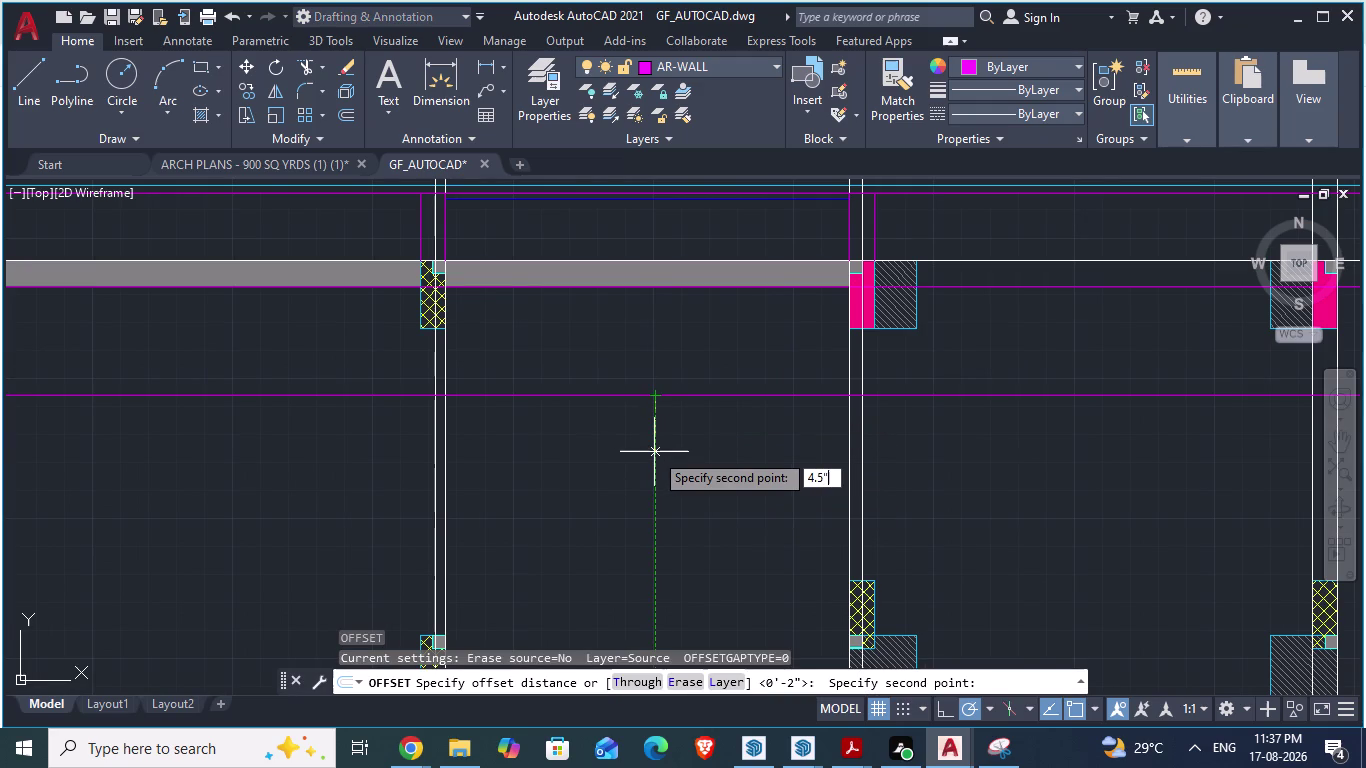
key(Return)
click(619, 397)
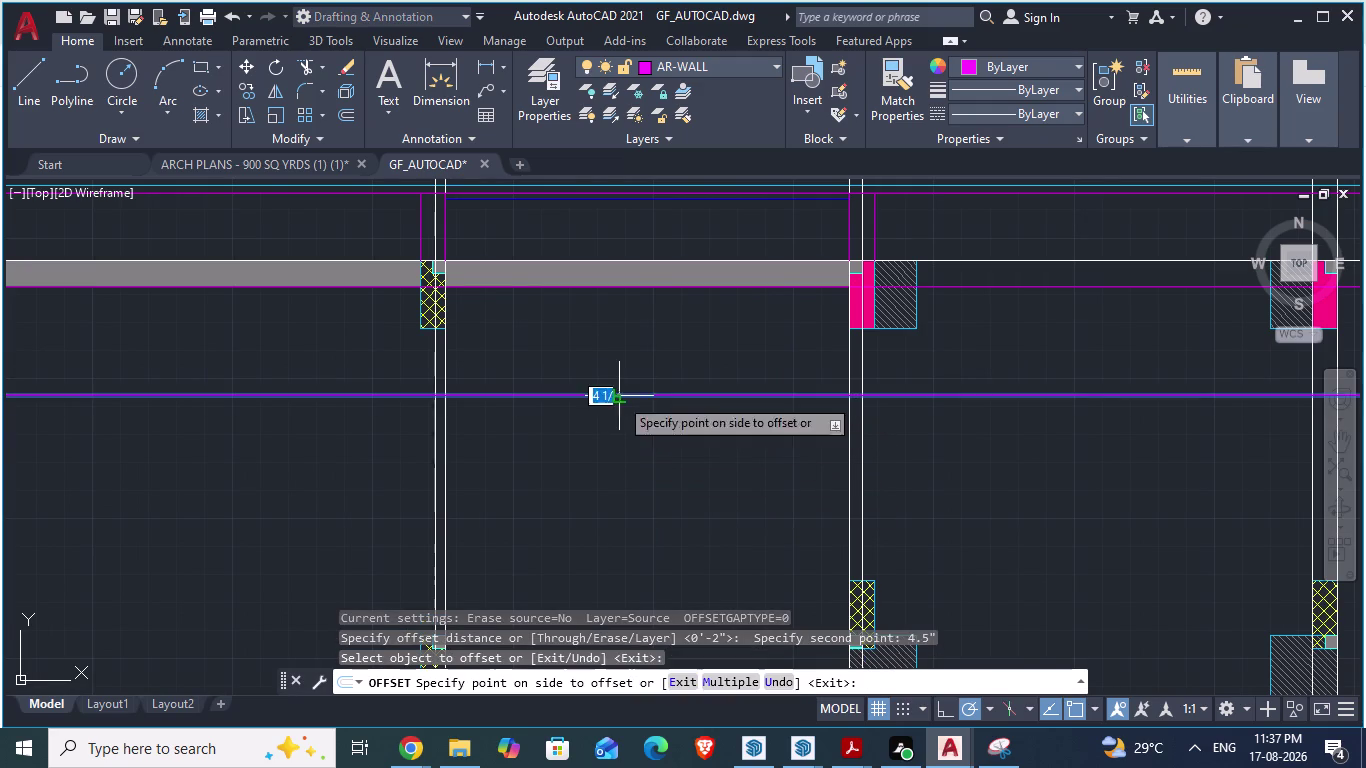
click(606, 446)
key(Escape)
Check the offset line in GF_AUTOCAD, then switch to the ARCH PLANS drawing.
scroll(down, 3)
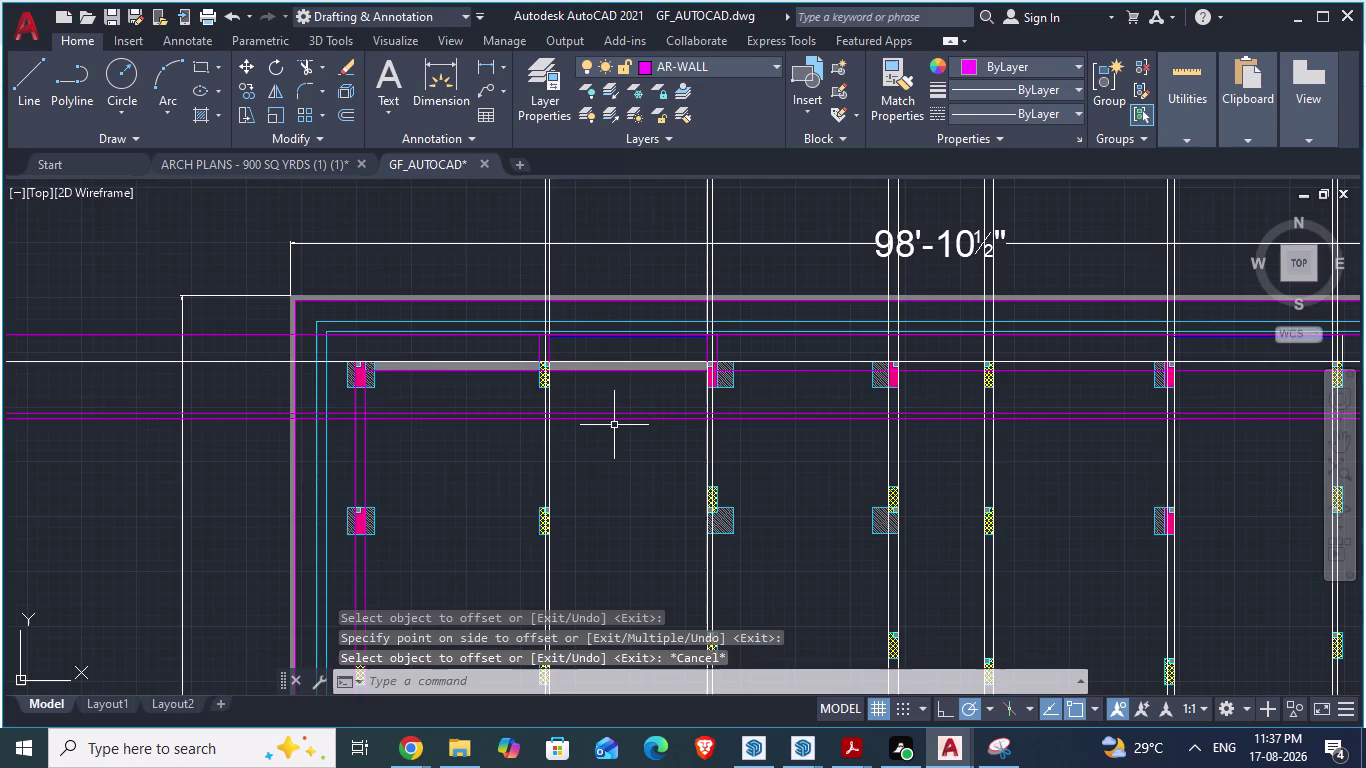
scroll(down, 3)
scroll(up, 3)
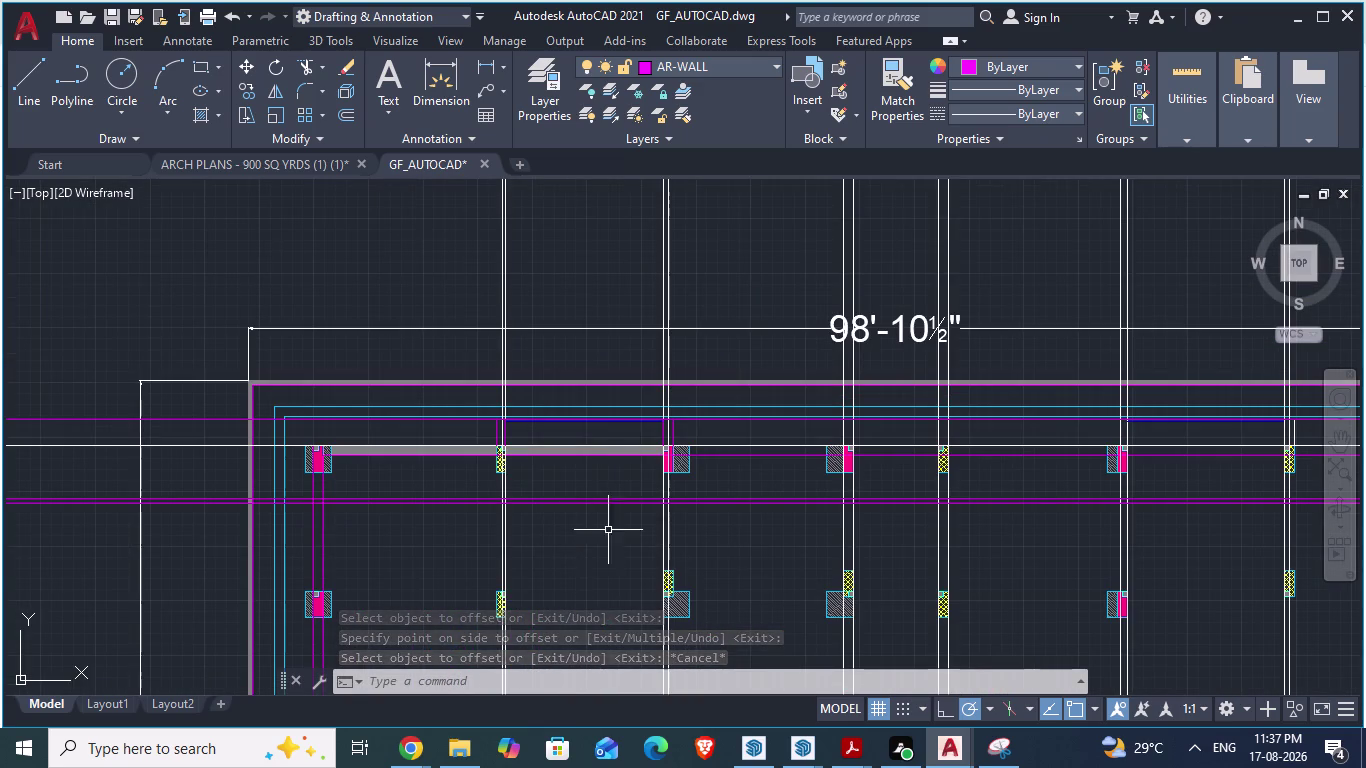
scroll(up, 3)
scroll(up, 3)
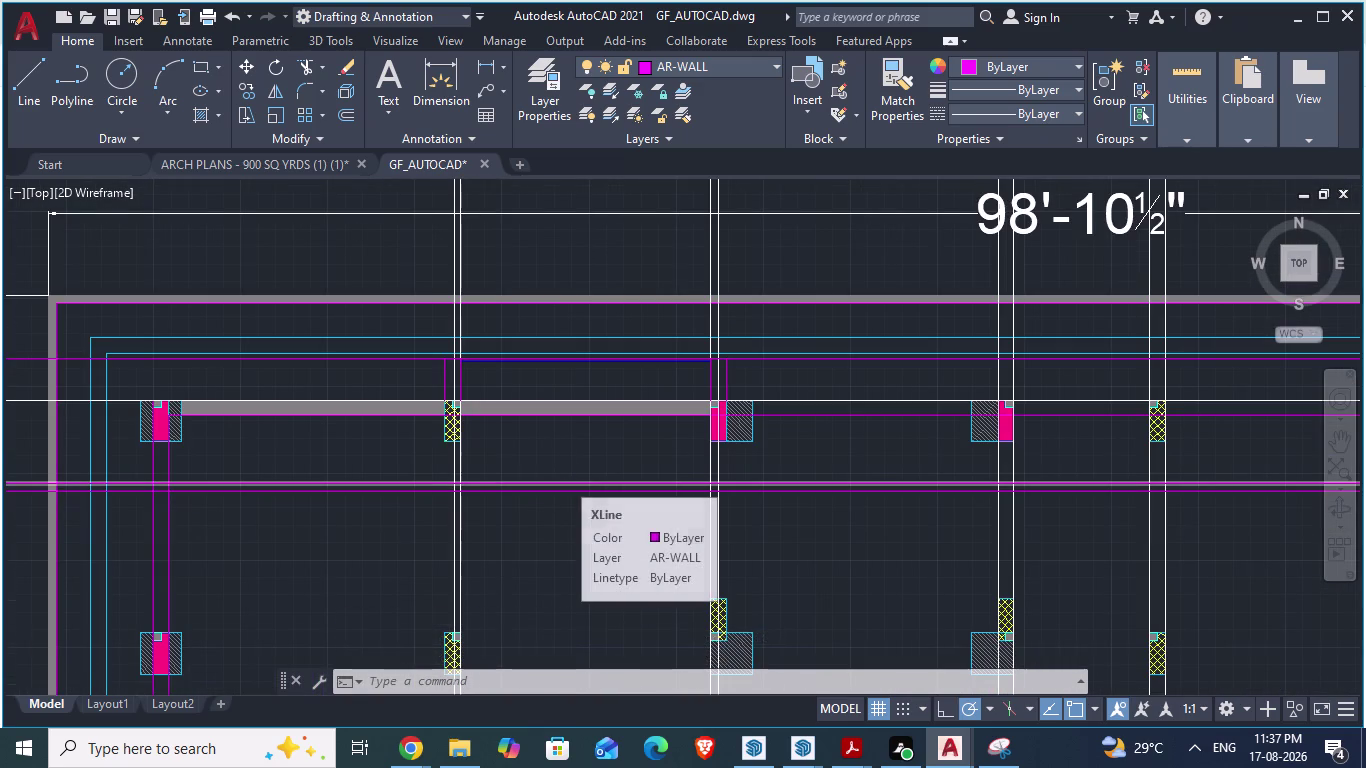
scroll(down, 3)
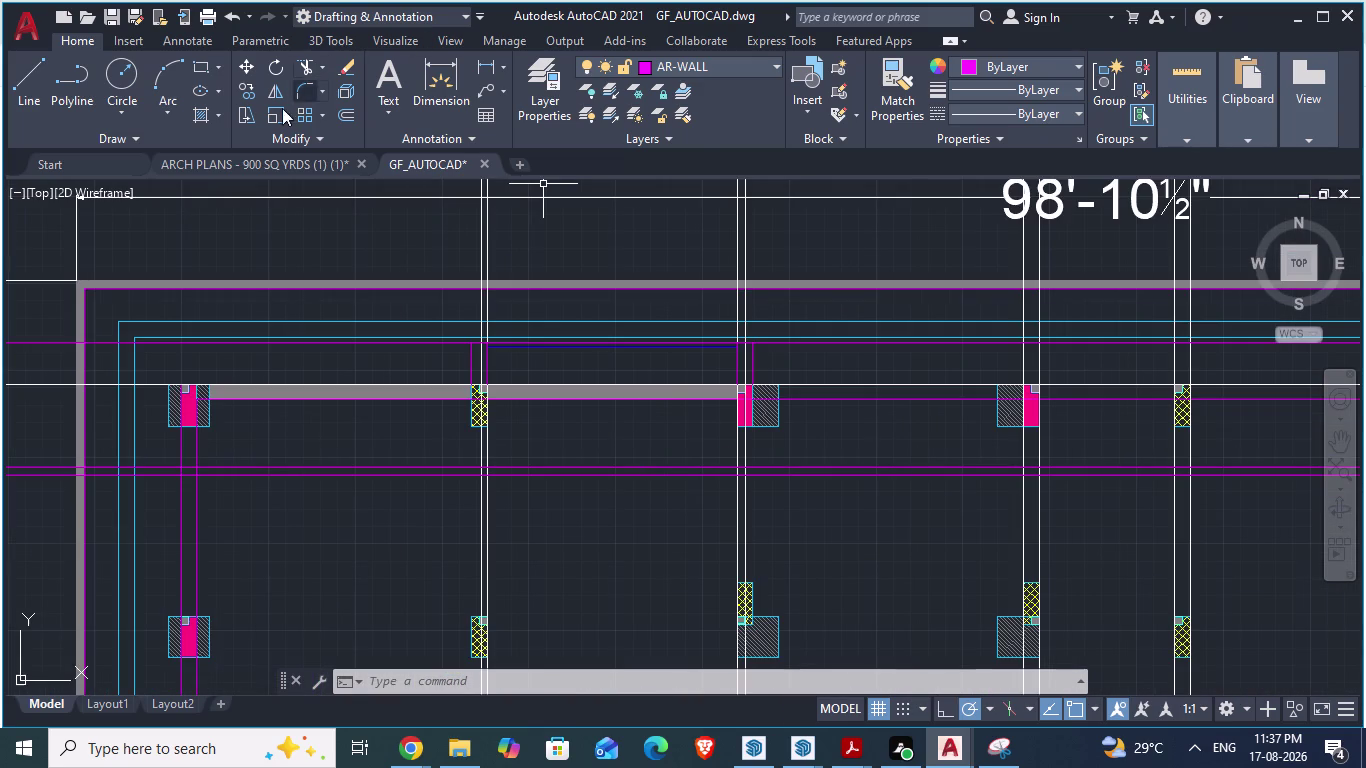
click(282, 162)
click(282, 162)
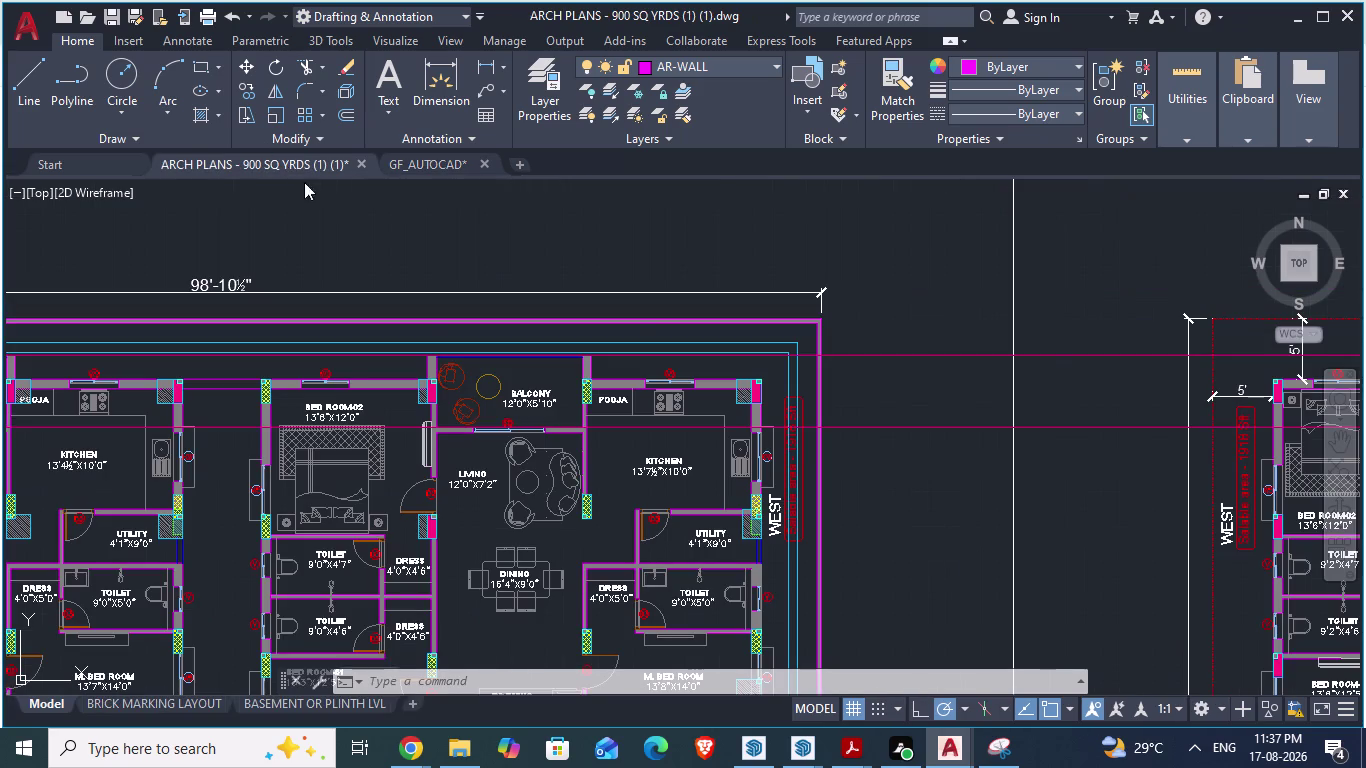
scroll(down, 3)
scroll(up, 3)
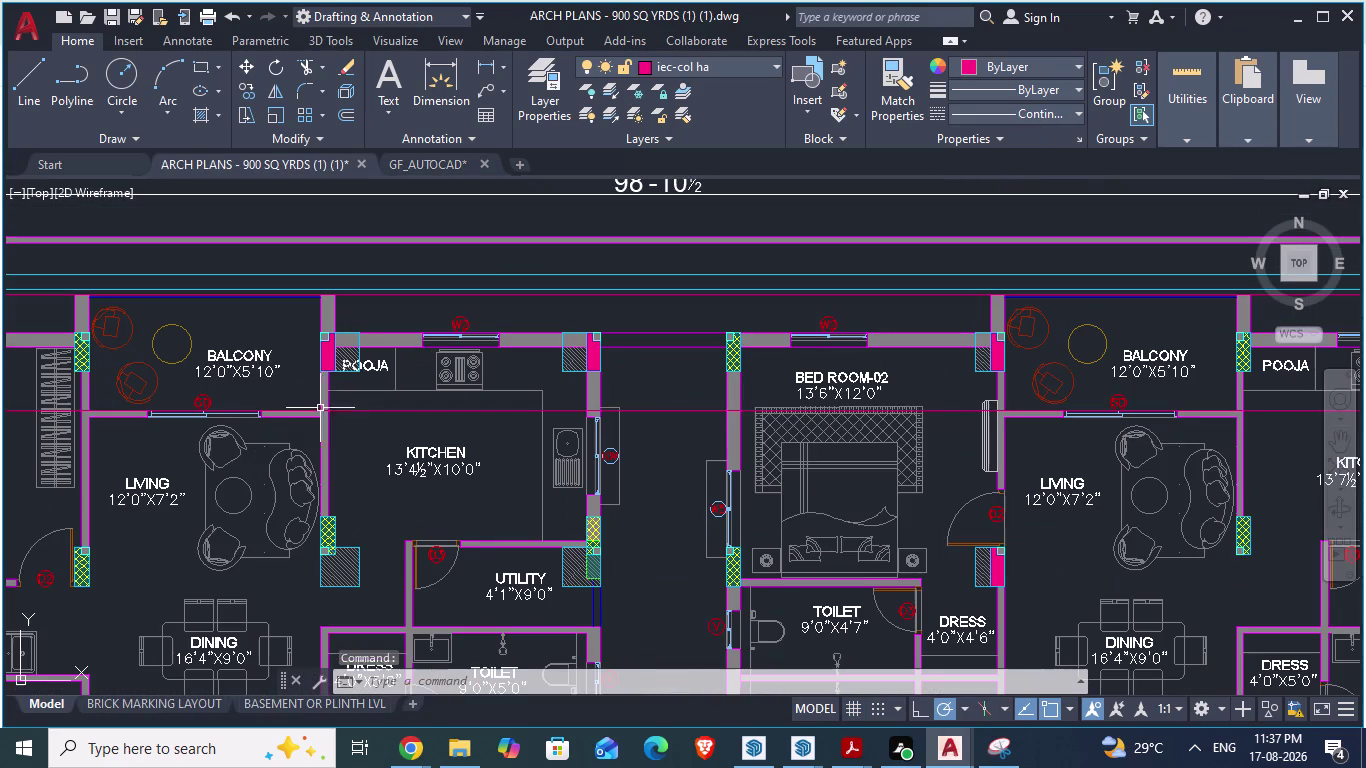
scroll(down, 3)
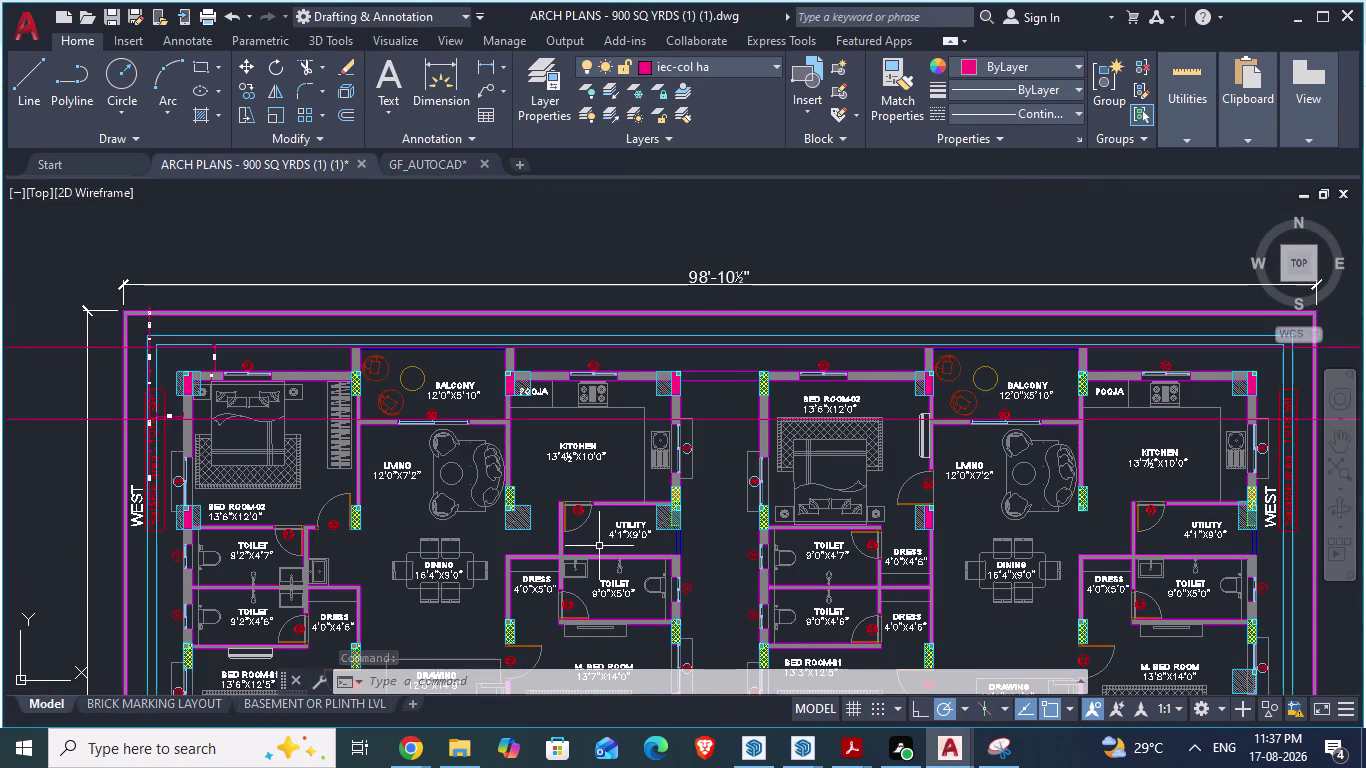
scroll(up, 3)
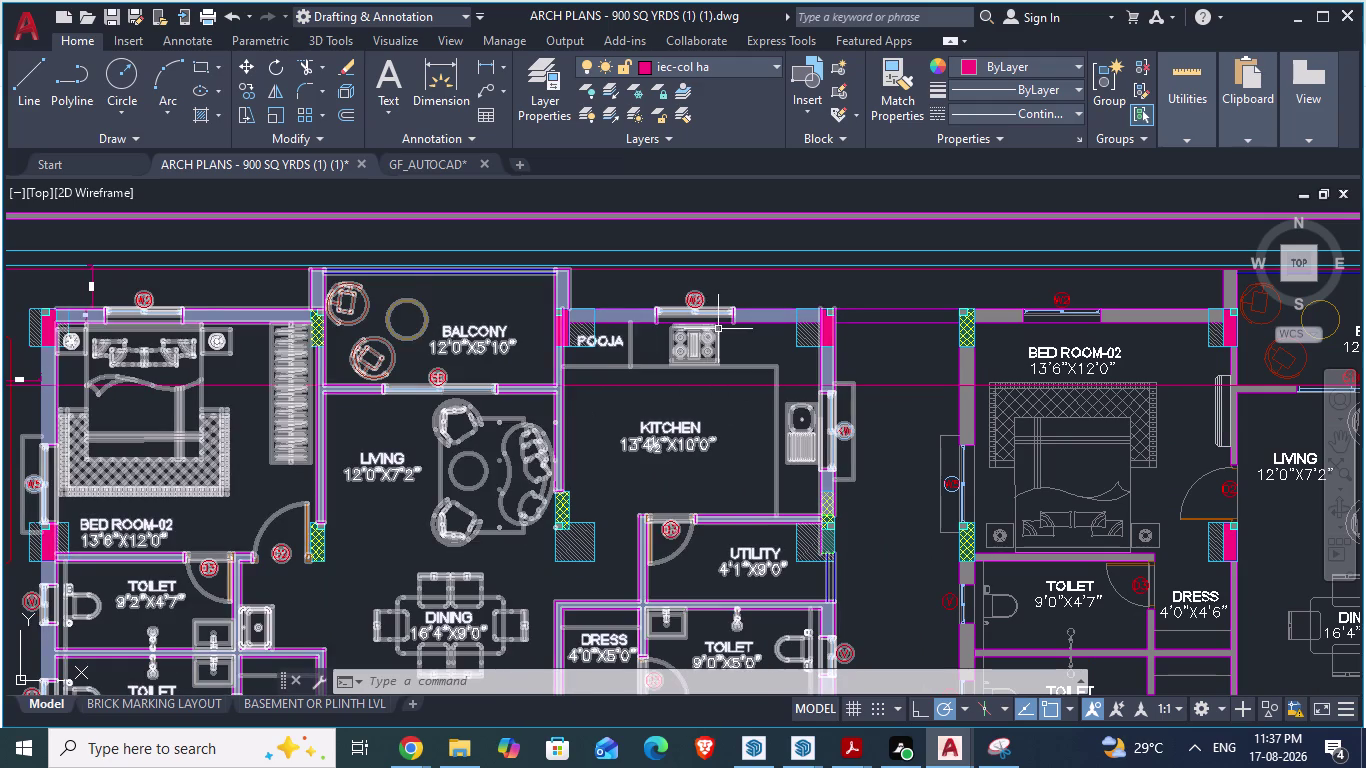
scroll(down, 3)
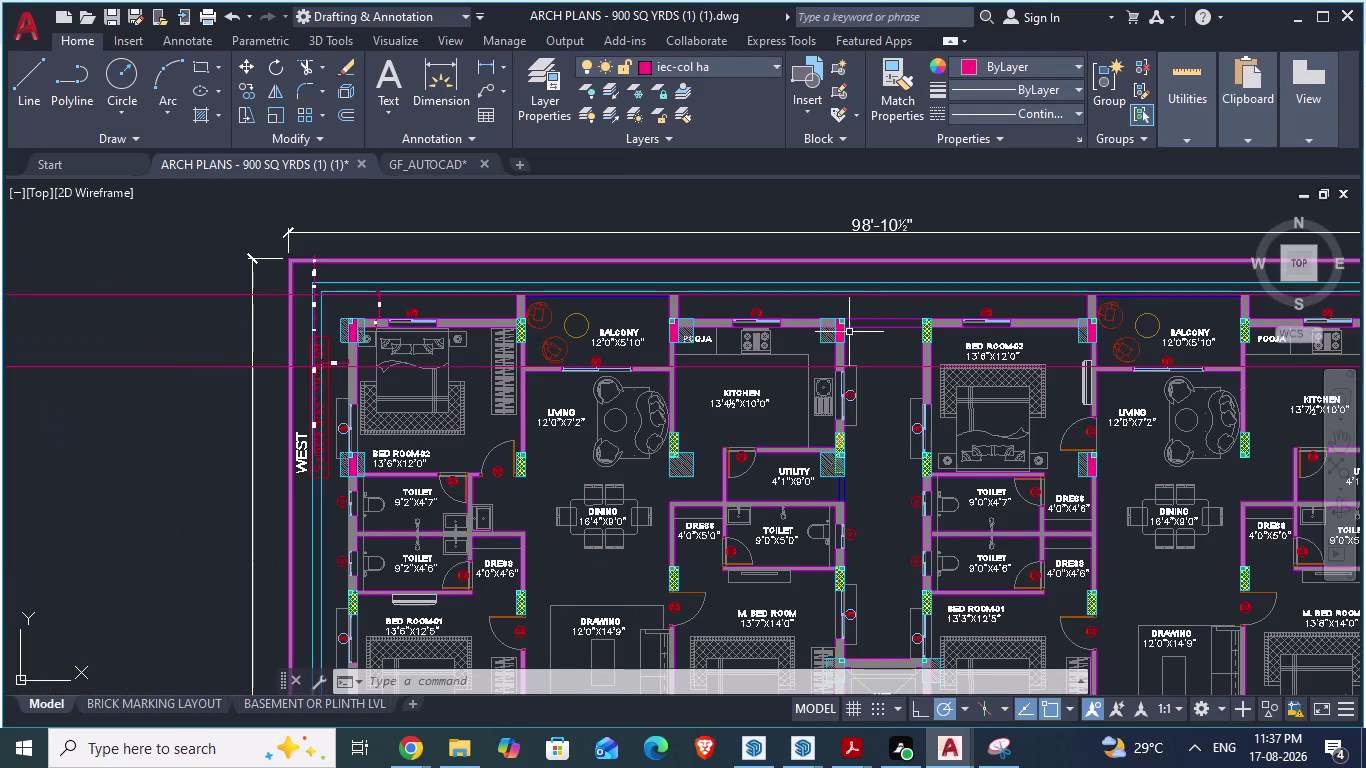
scroll(up, 3)
scroll(down, 3)
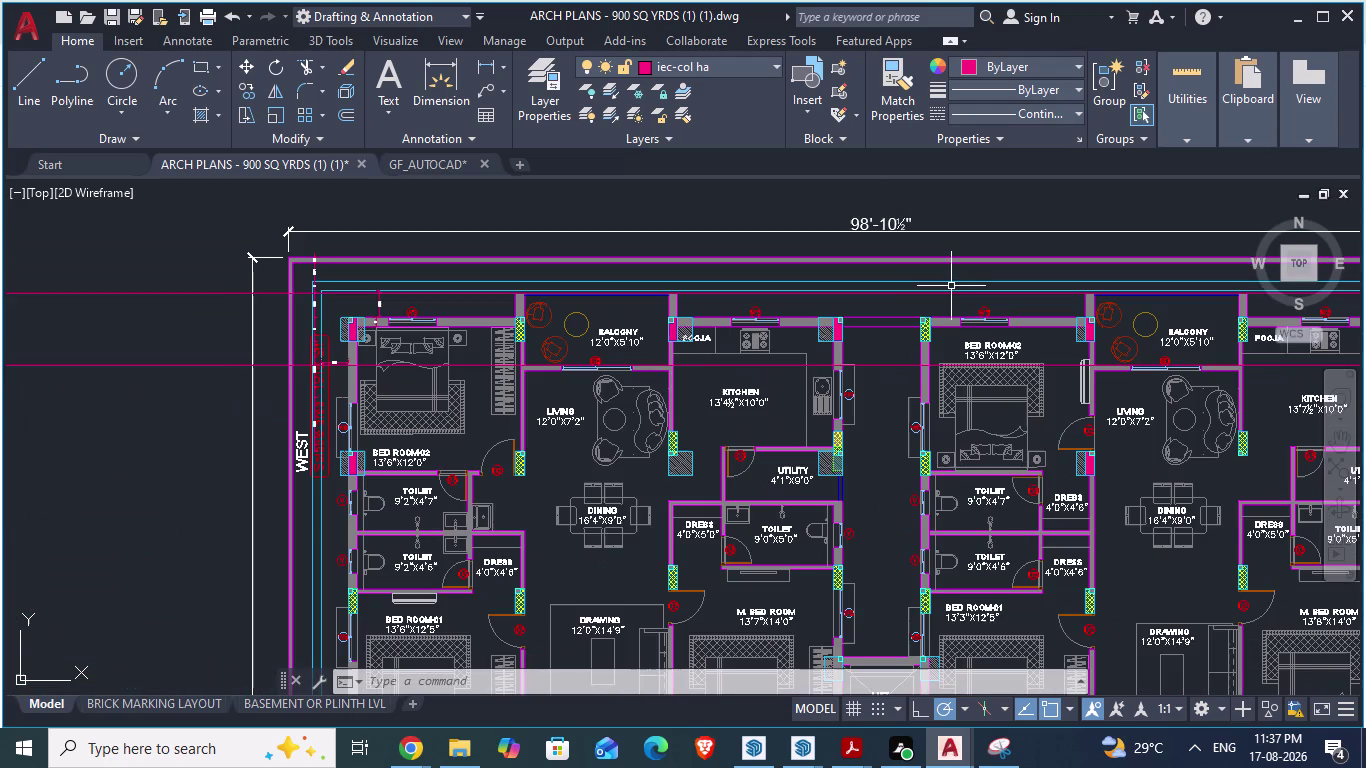
key(space)
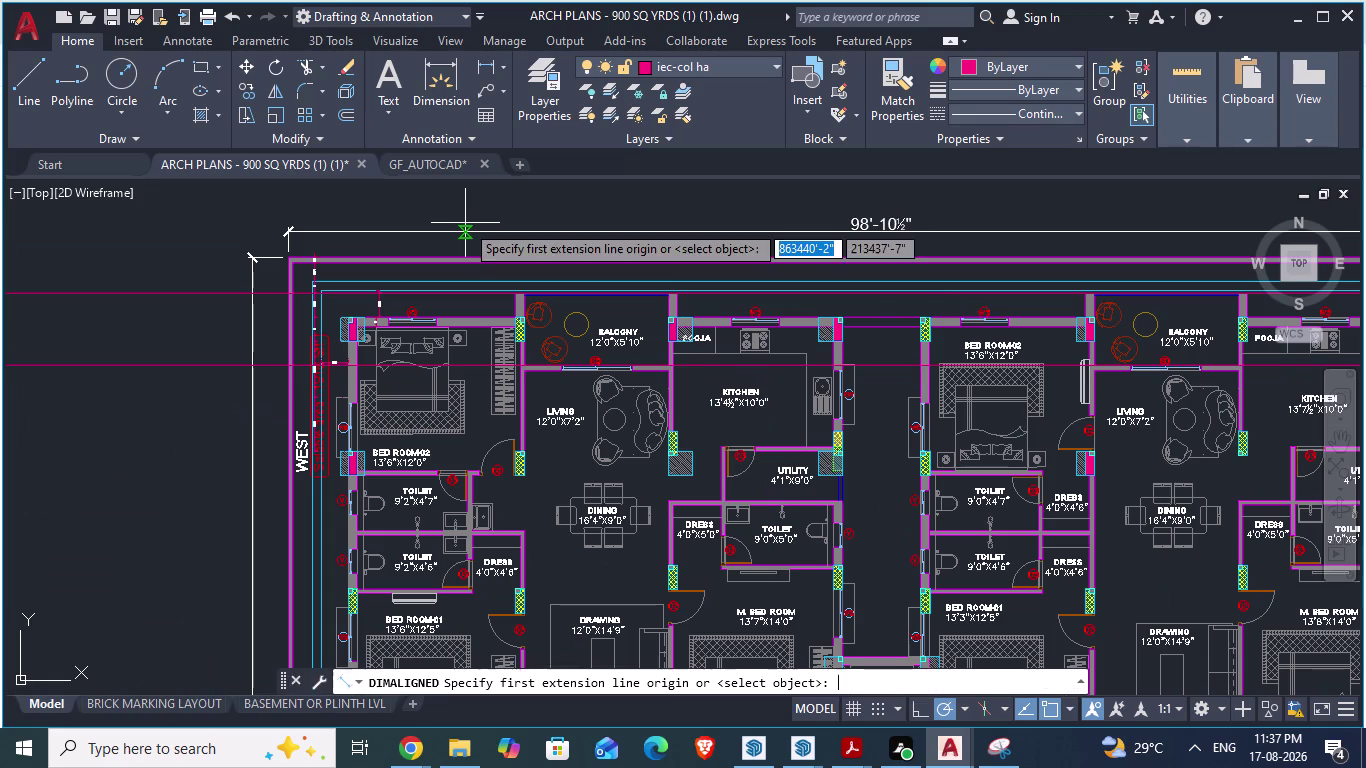
key(Escape)
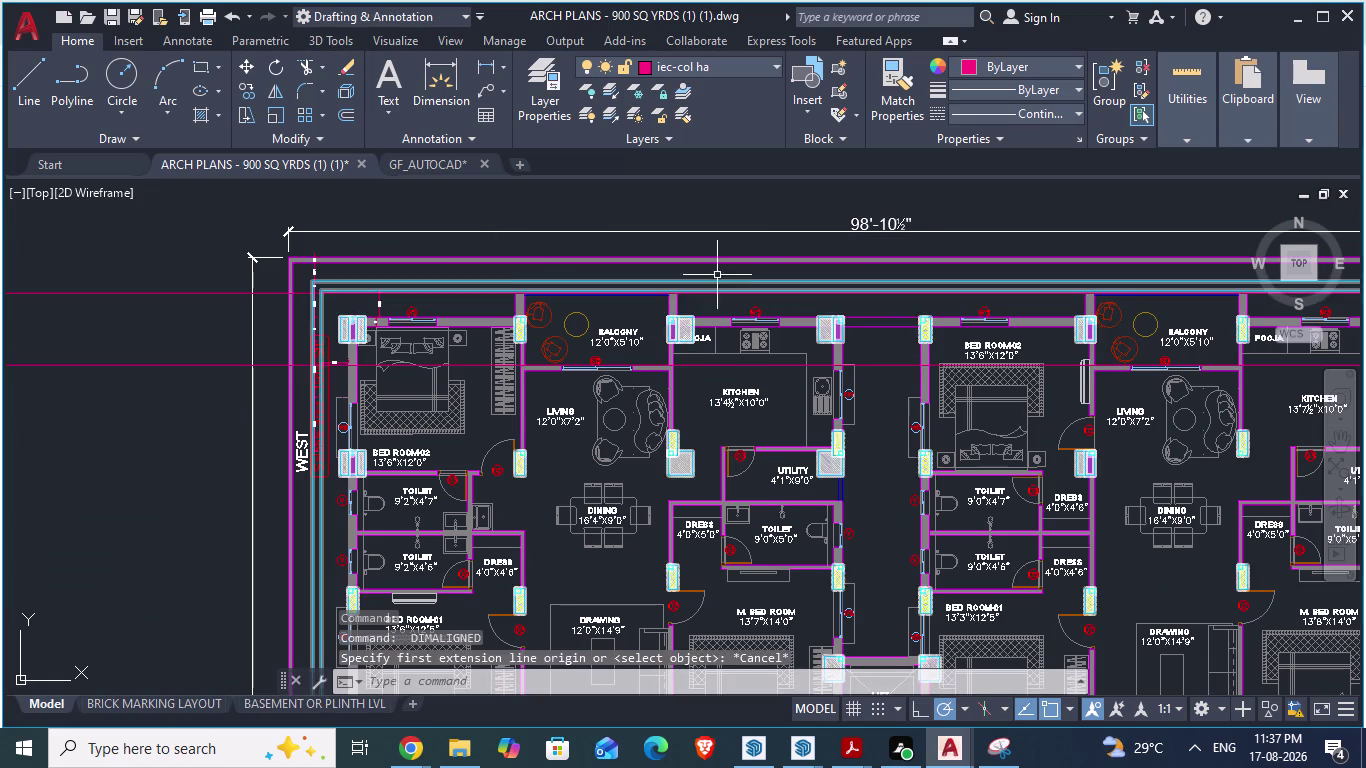
scroll(up, 3)
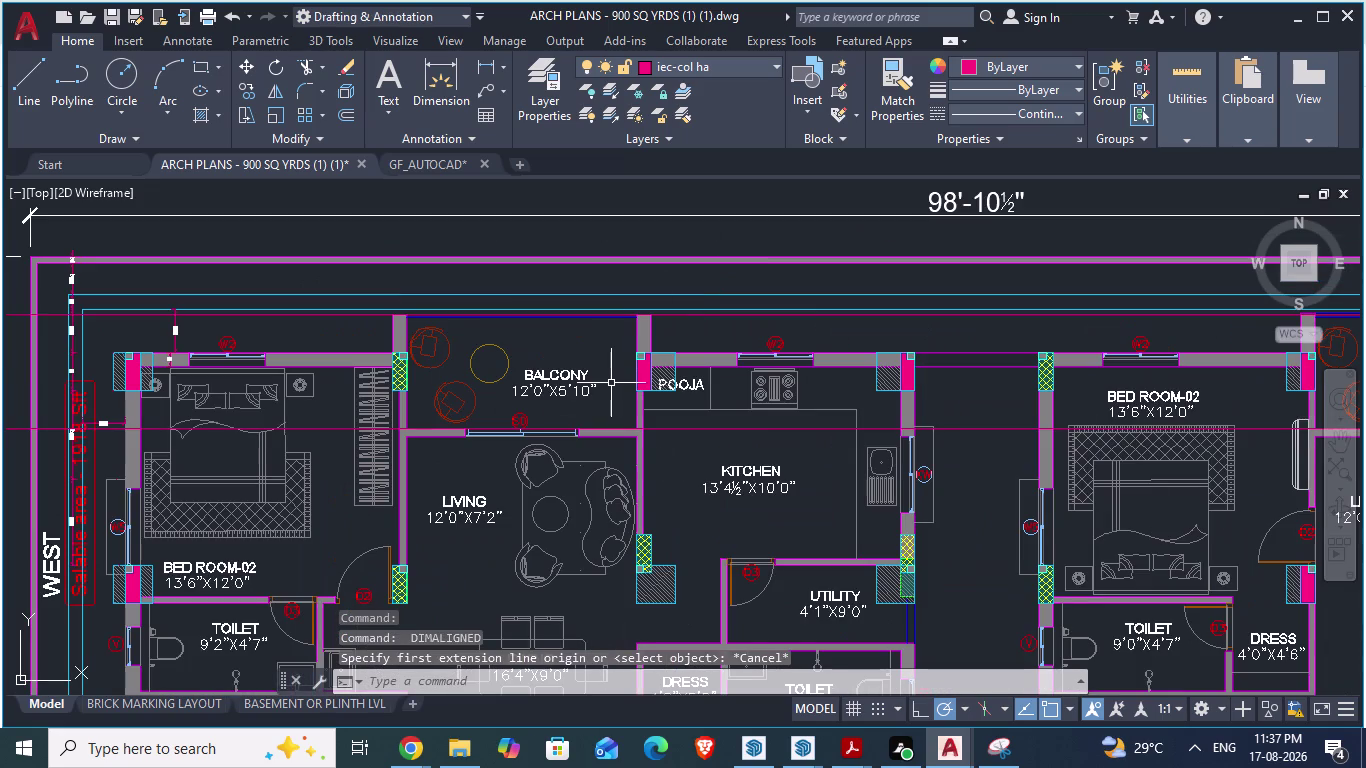
key(d)
key(a)
key(Return)
scroll(up, 3)
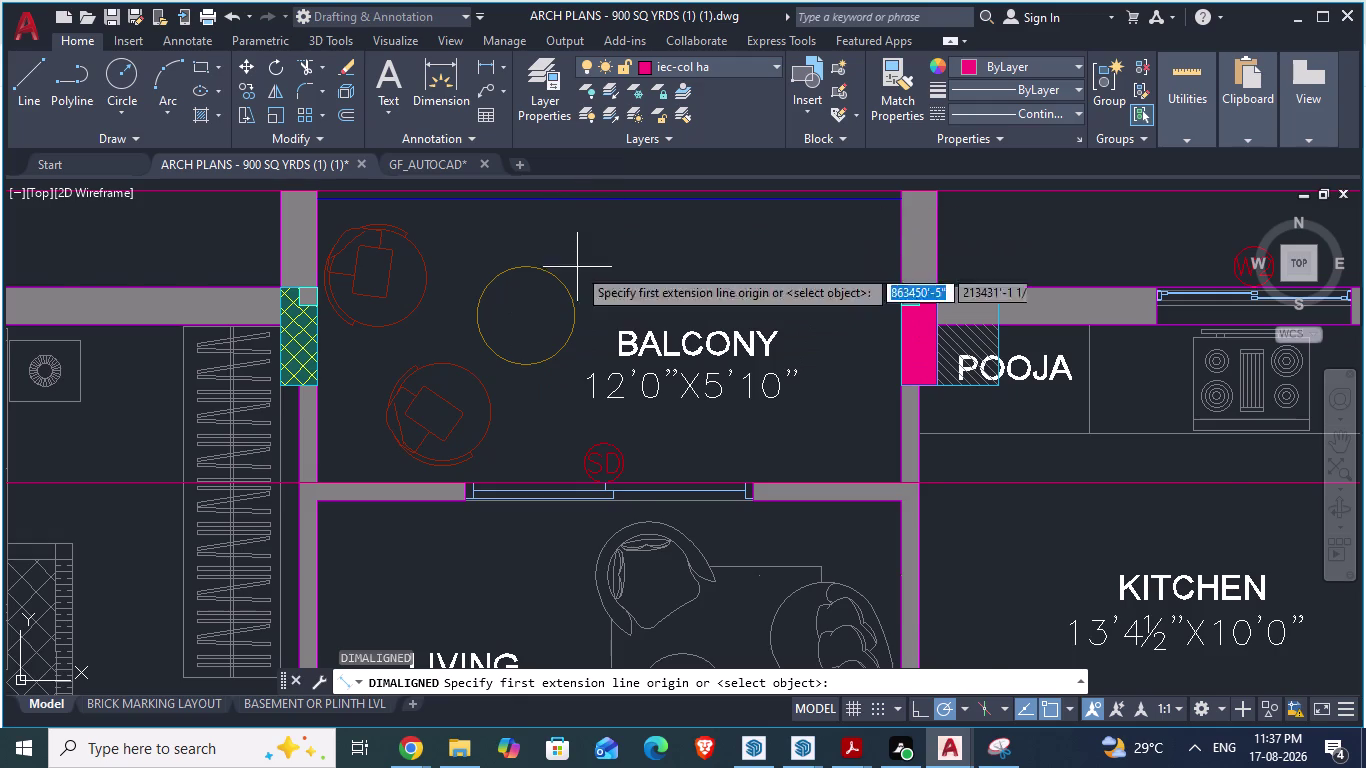
scroll(down, 3)
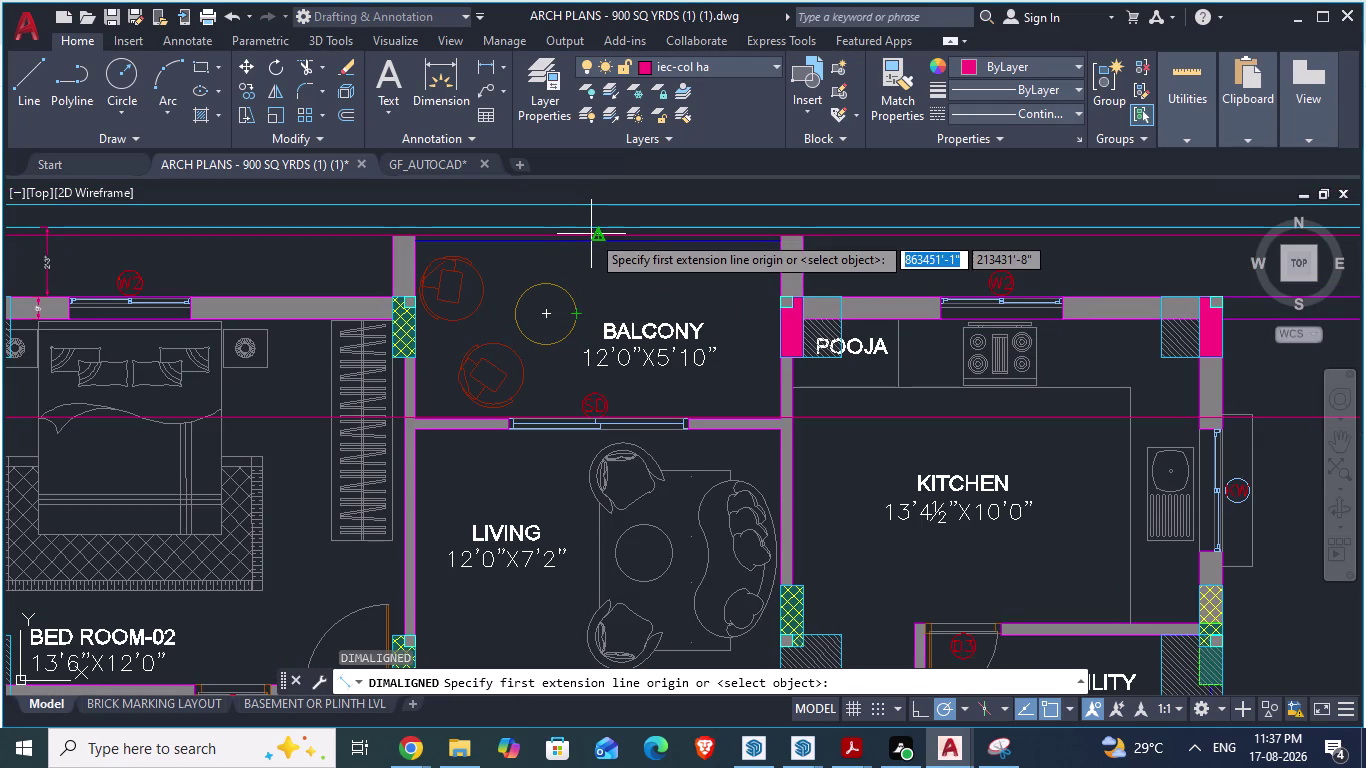
click(591, 234)
scroll(up, 3)
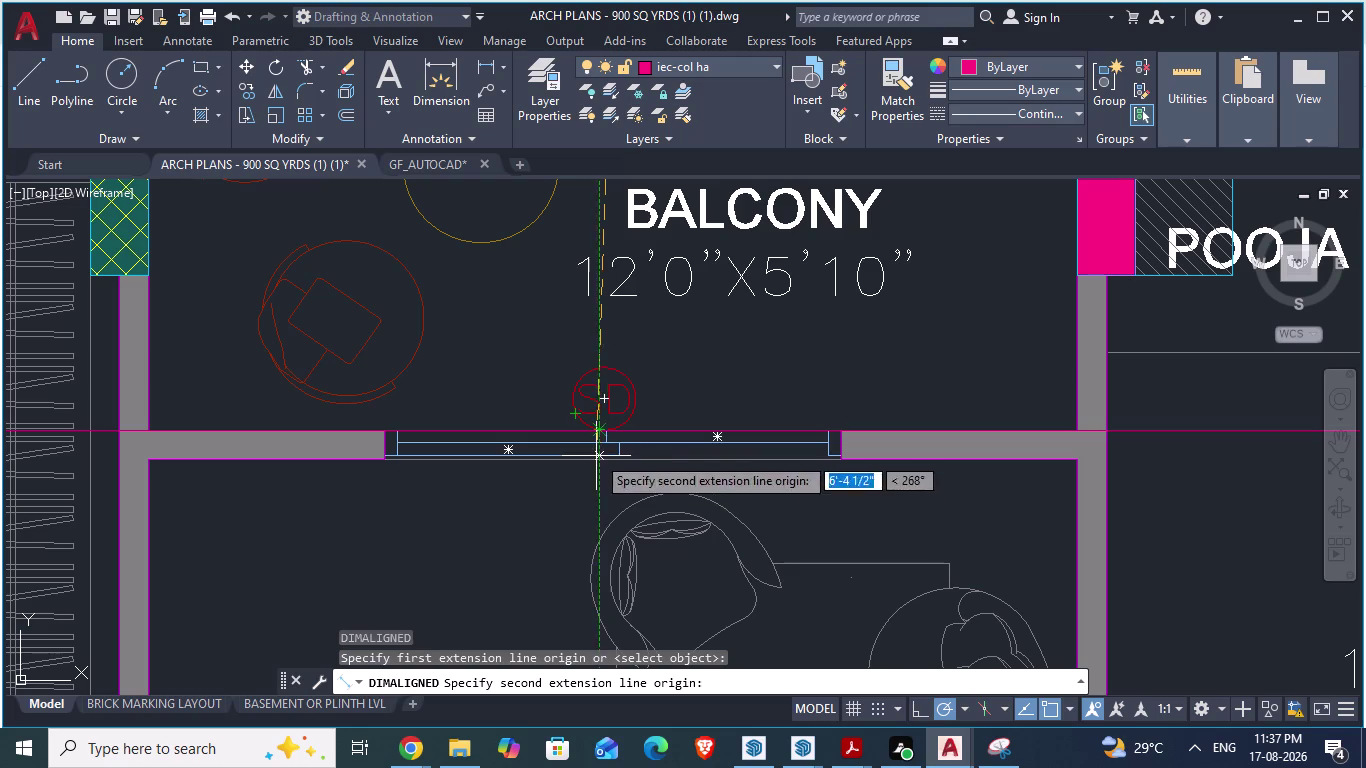
key(Escape)
scroll(down, 3)
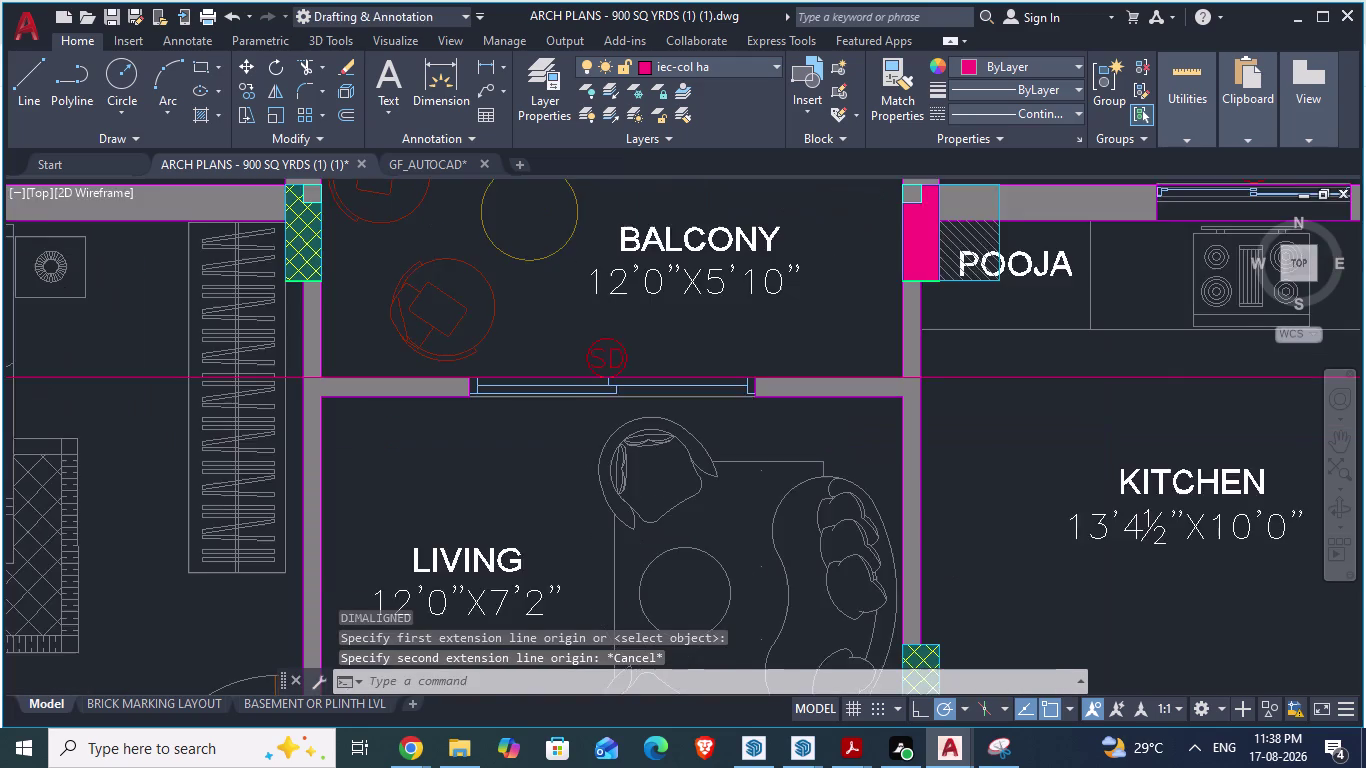
scroll(down, 3)
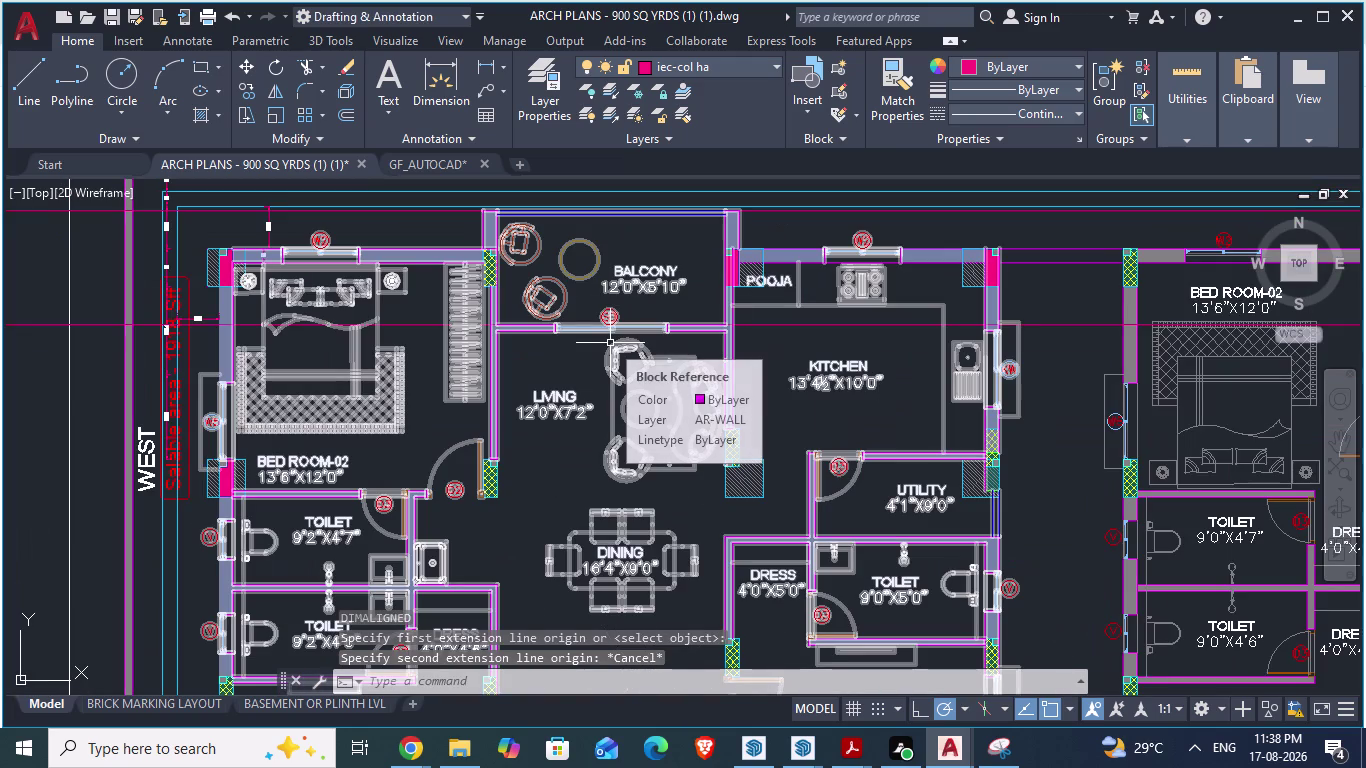
scroll(down, 3)
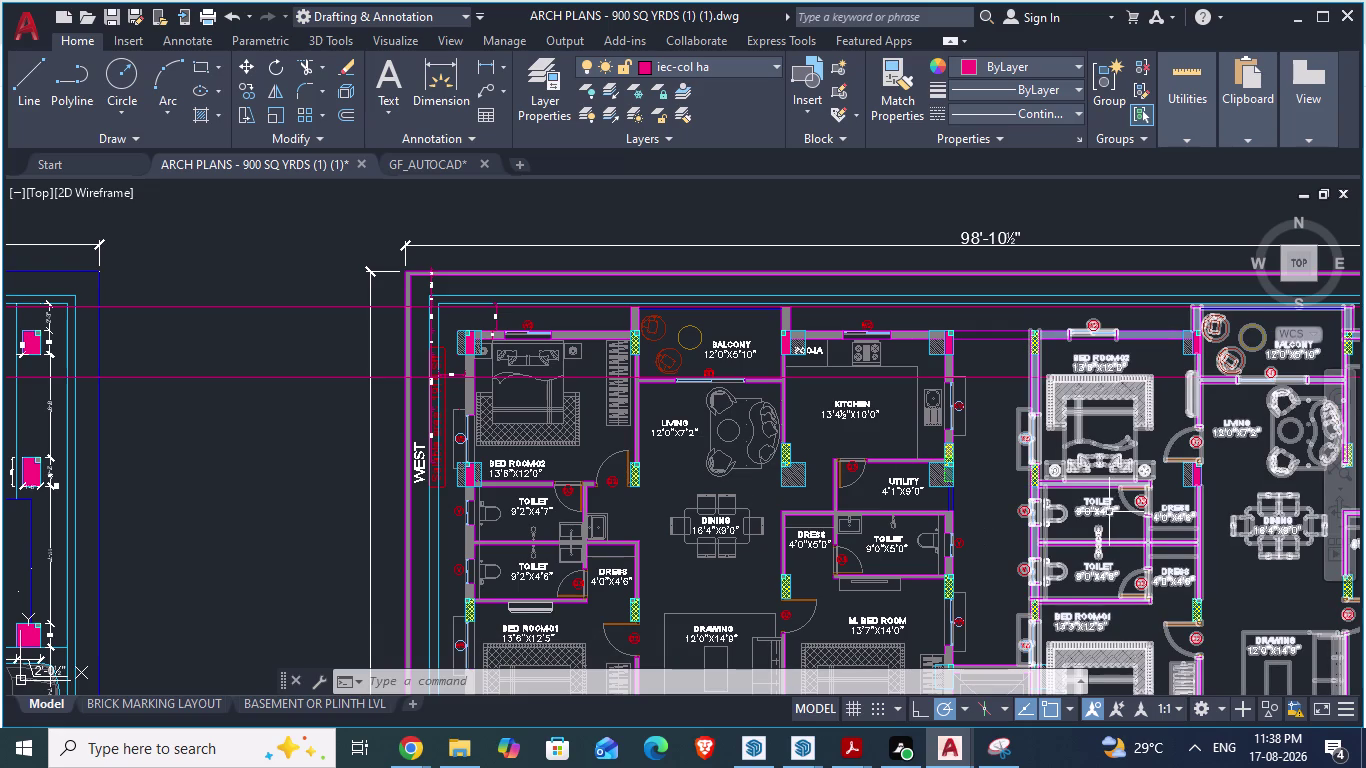
scroll(up, 3)
scroll(down, 3)
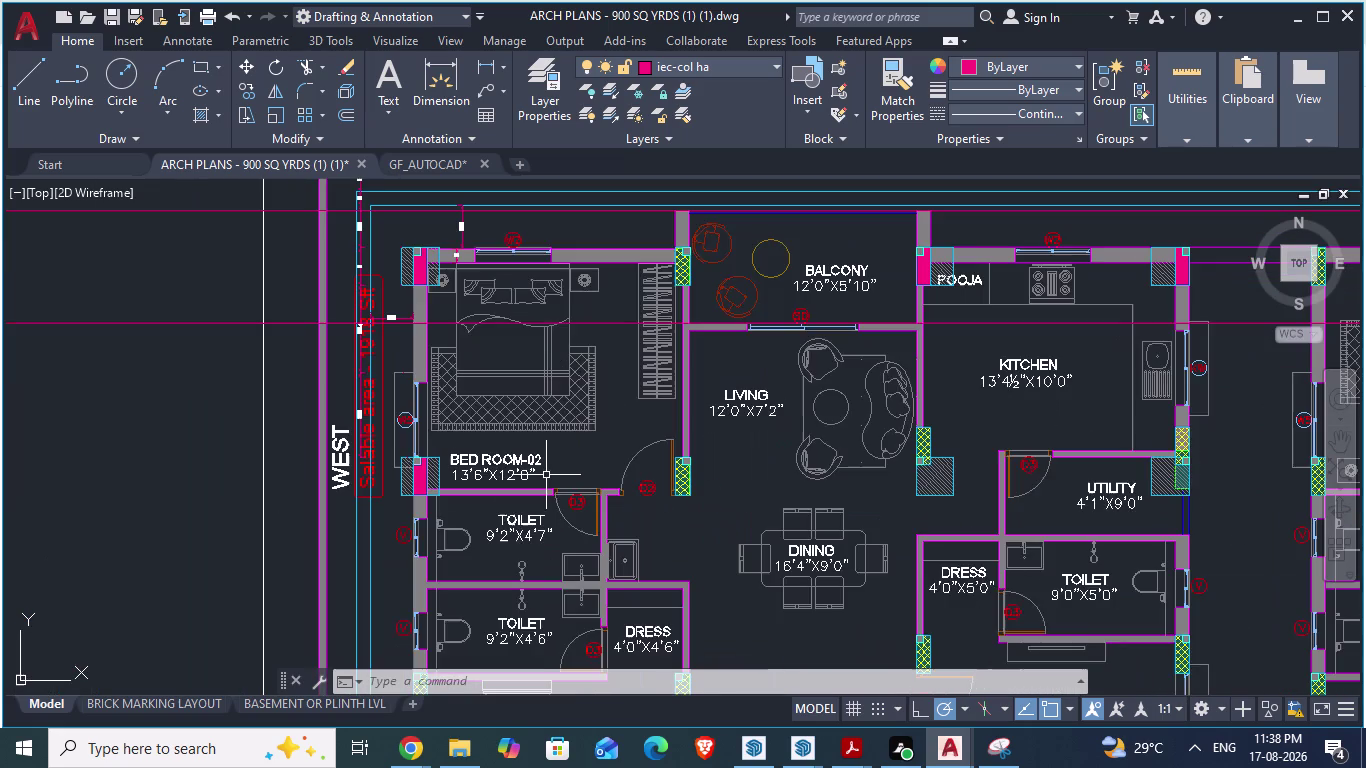
scroll(up, 3)
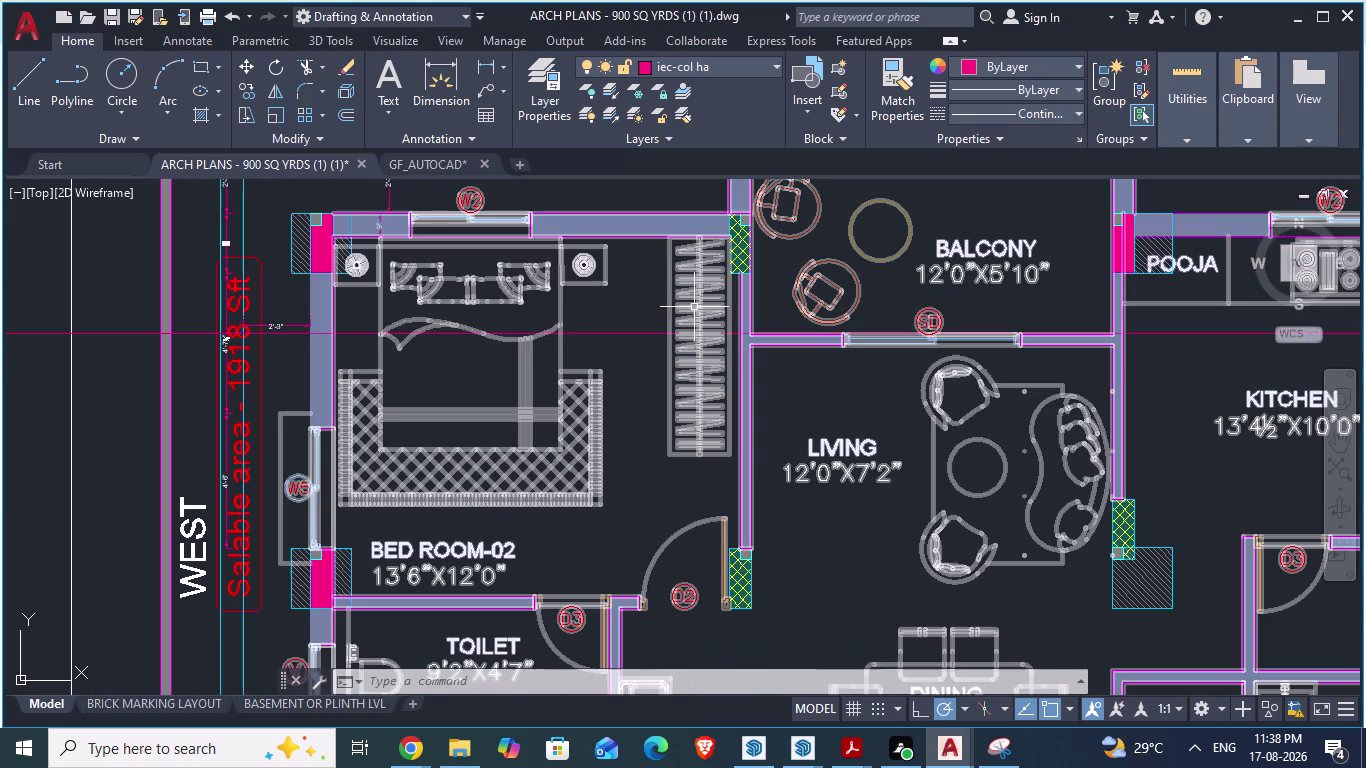
key(space)
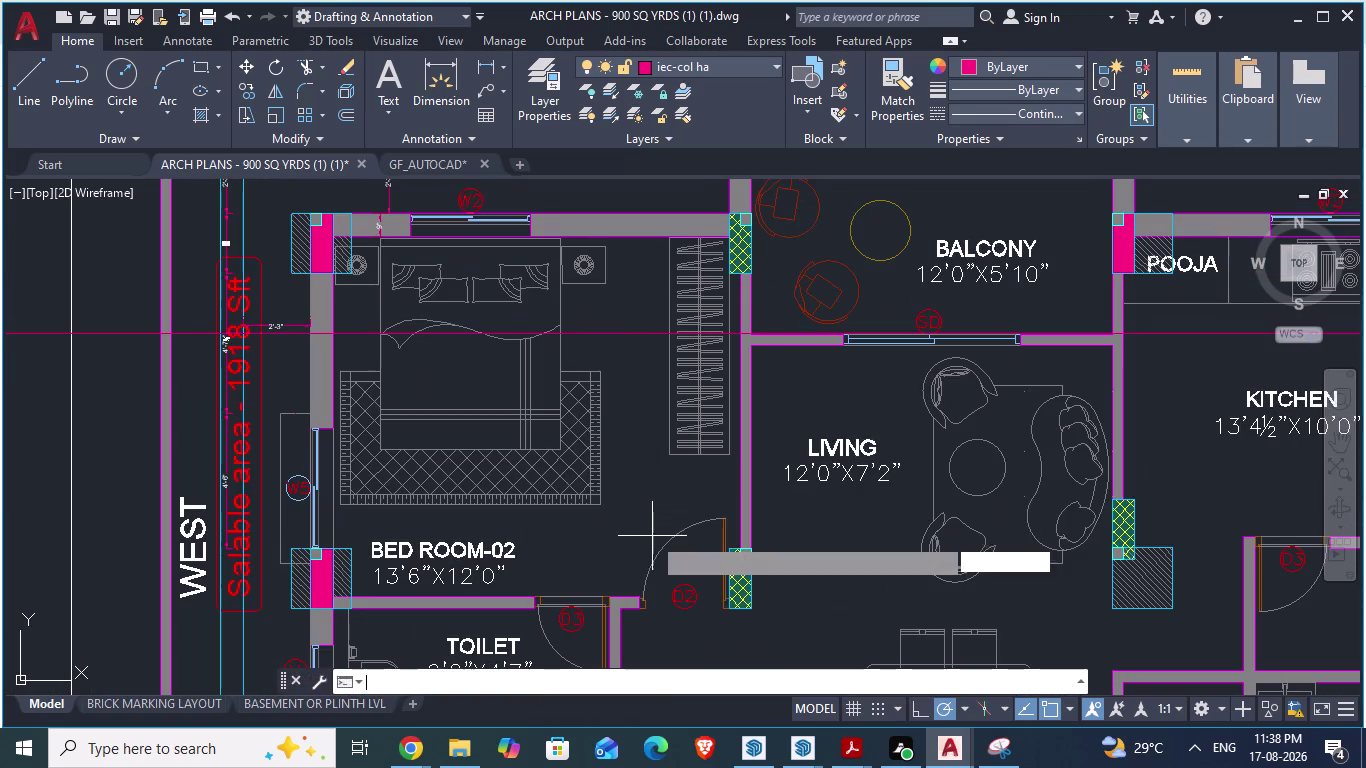
click(634, 238)
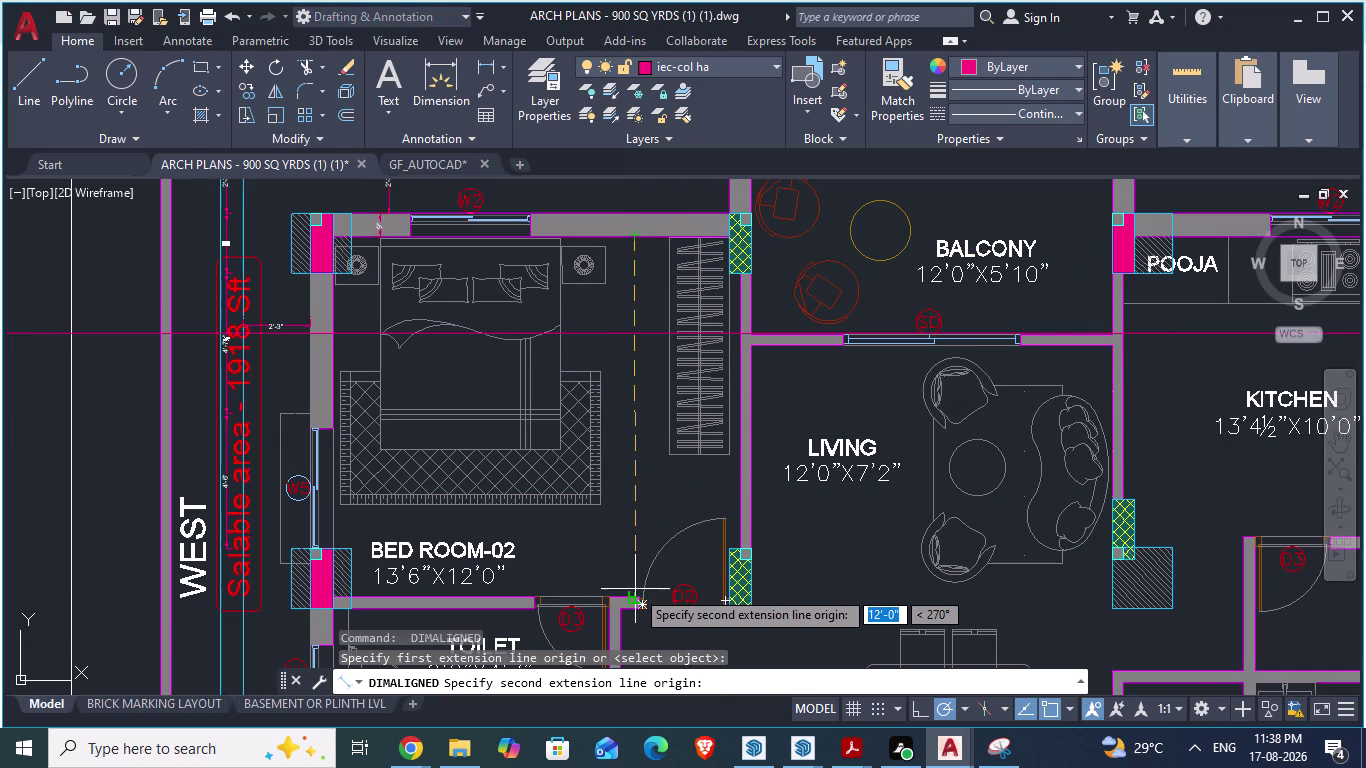
scroll(up, 3)
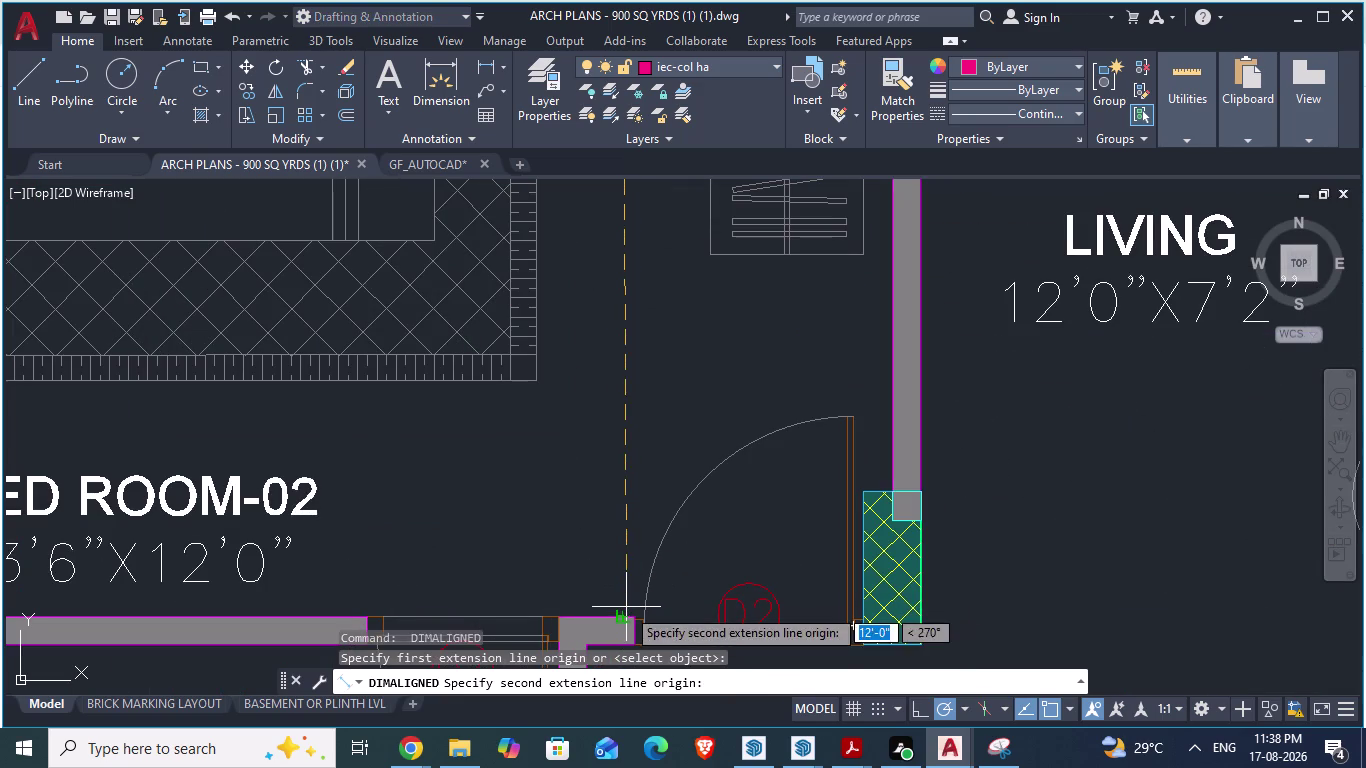
key(Escape)
scroll(down, 3)
scroll(down, 3)
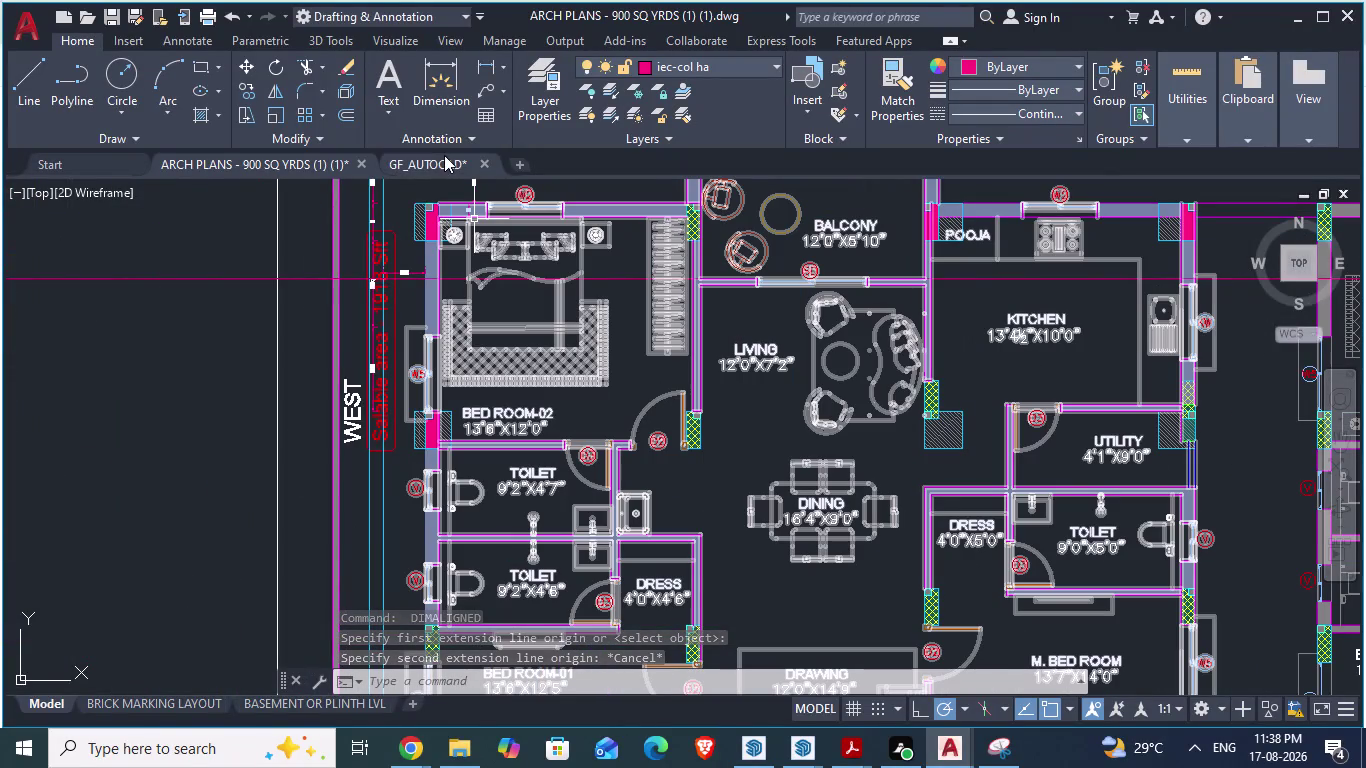
click(444, 160)
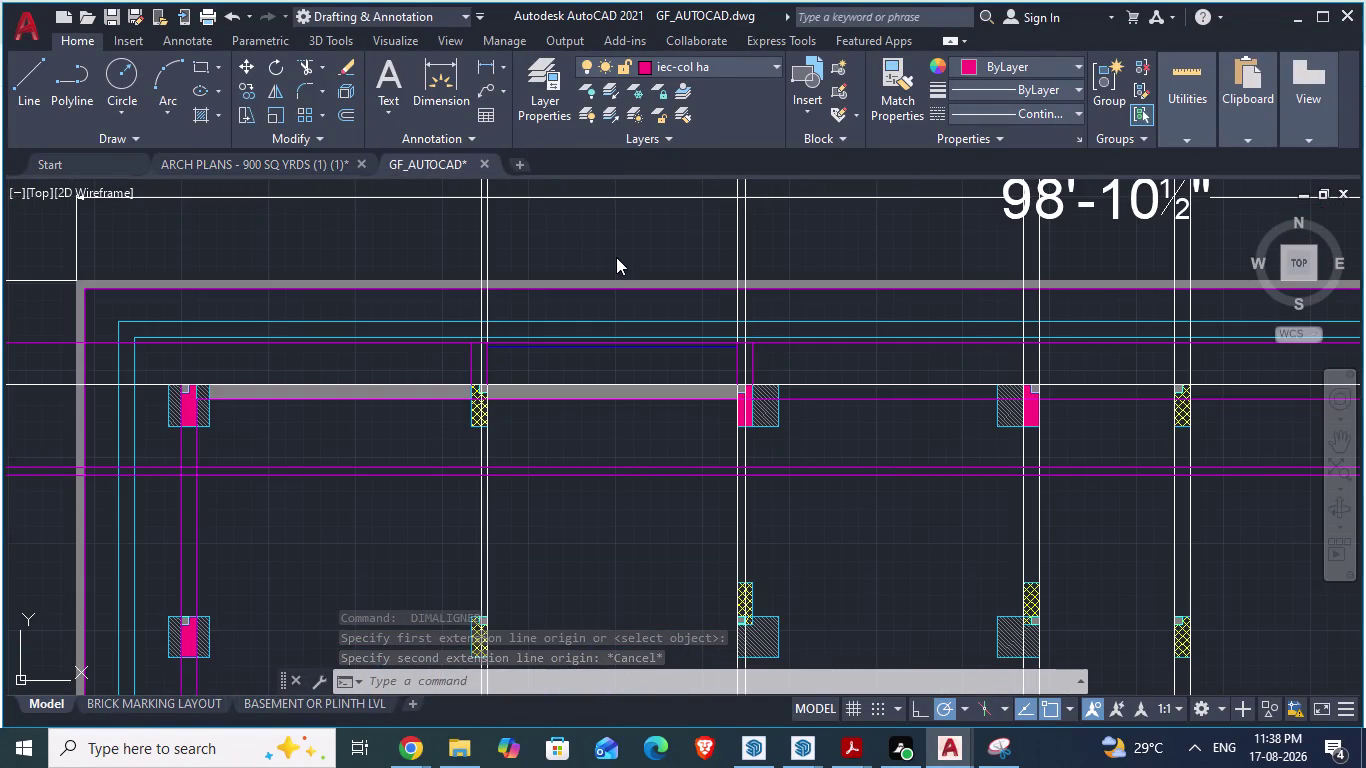
scroll(down, 3)
scroll(up, 3)
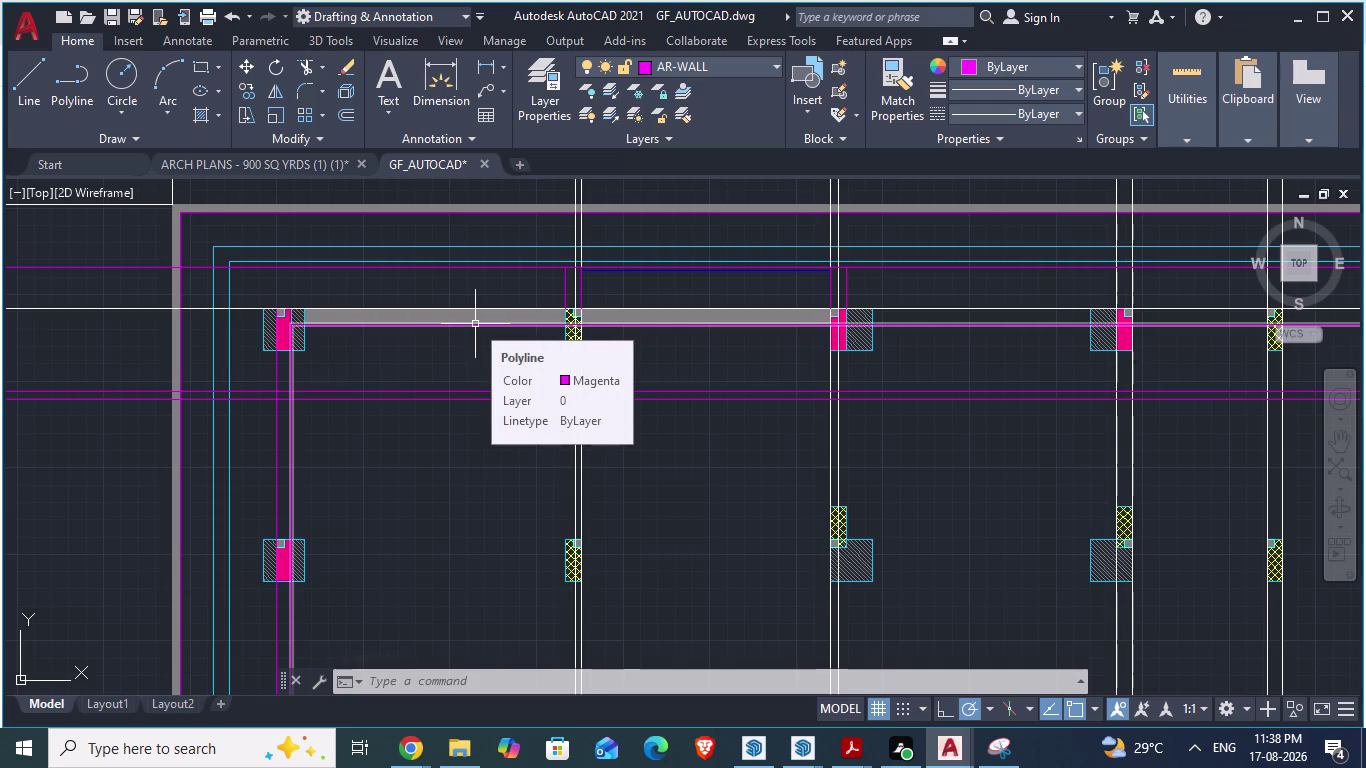
click(475, 324)
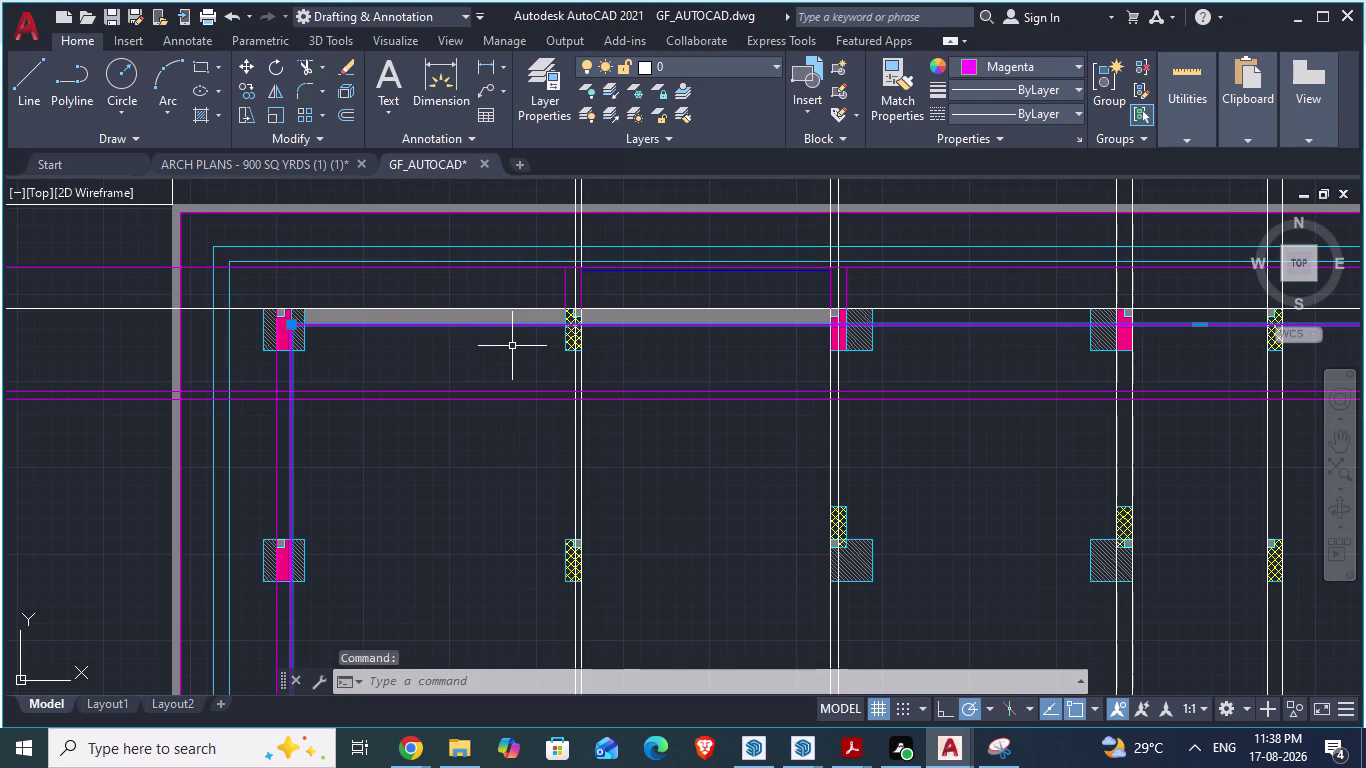
key(o)
key(Return)
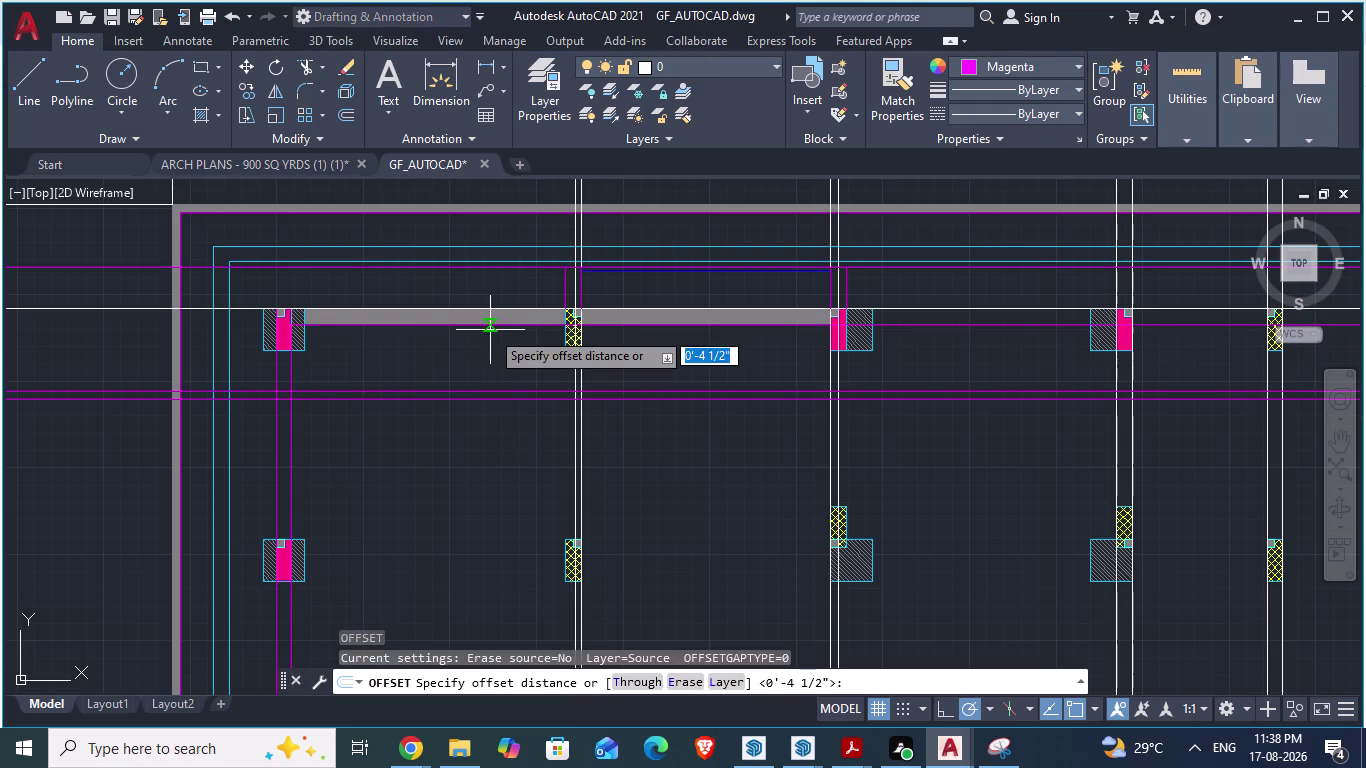
text(12')
key(Return)
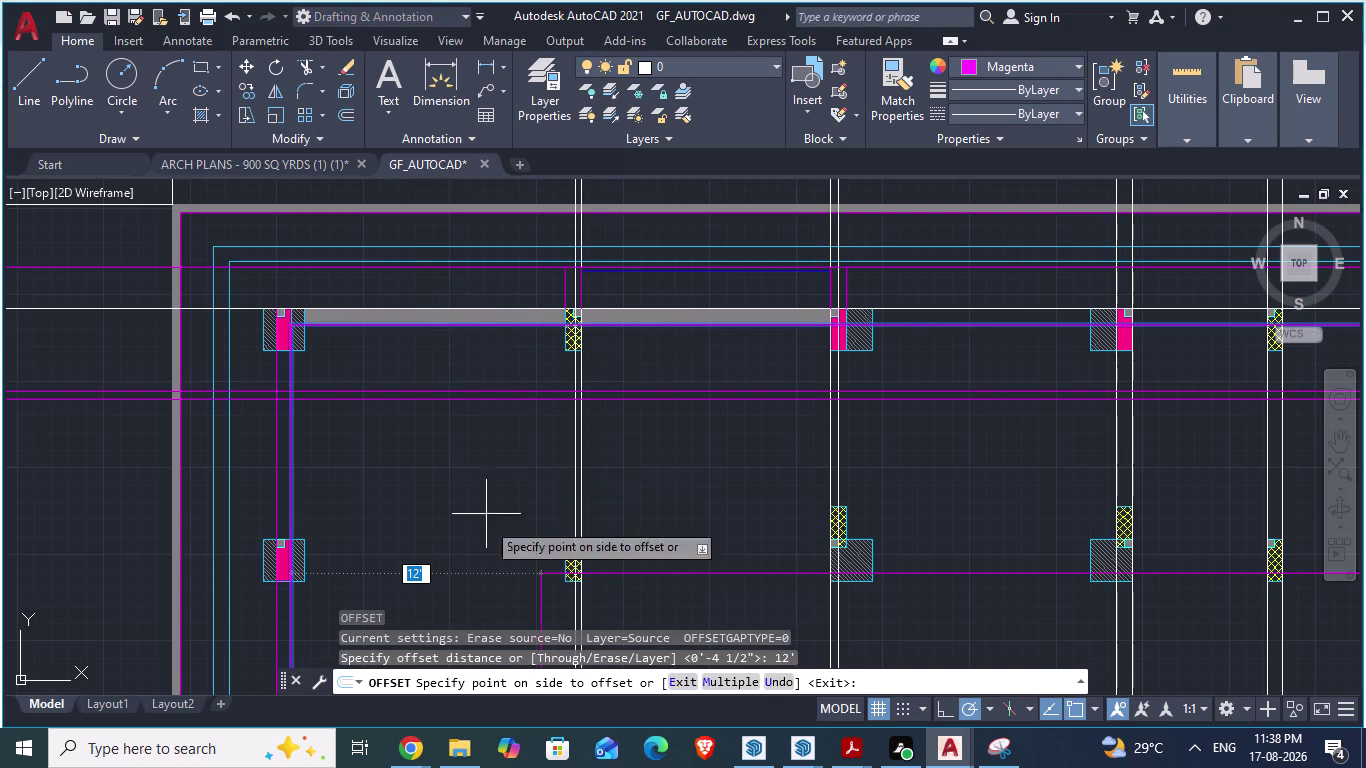
scroll(down, 3)
scroll(down, 3)
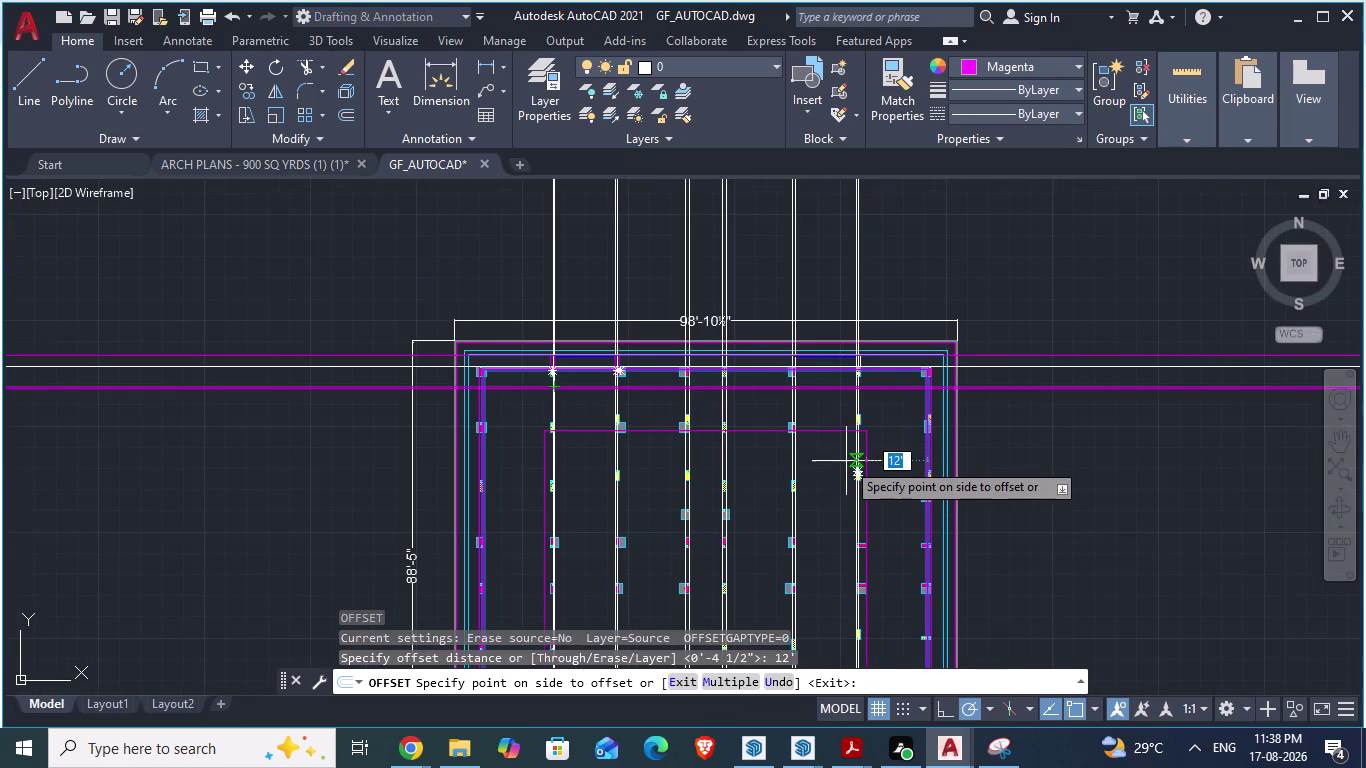
key(ctrl+z)
scroll(up, 3)
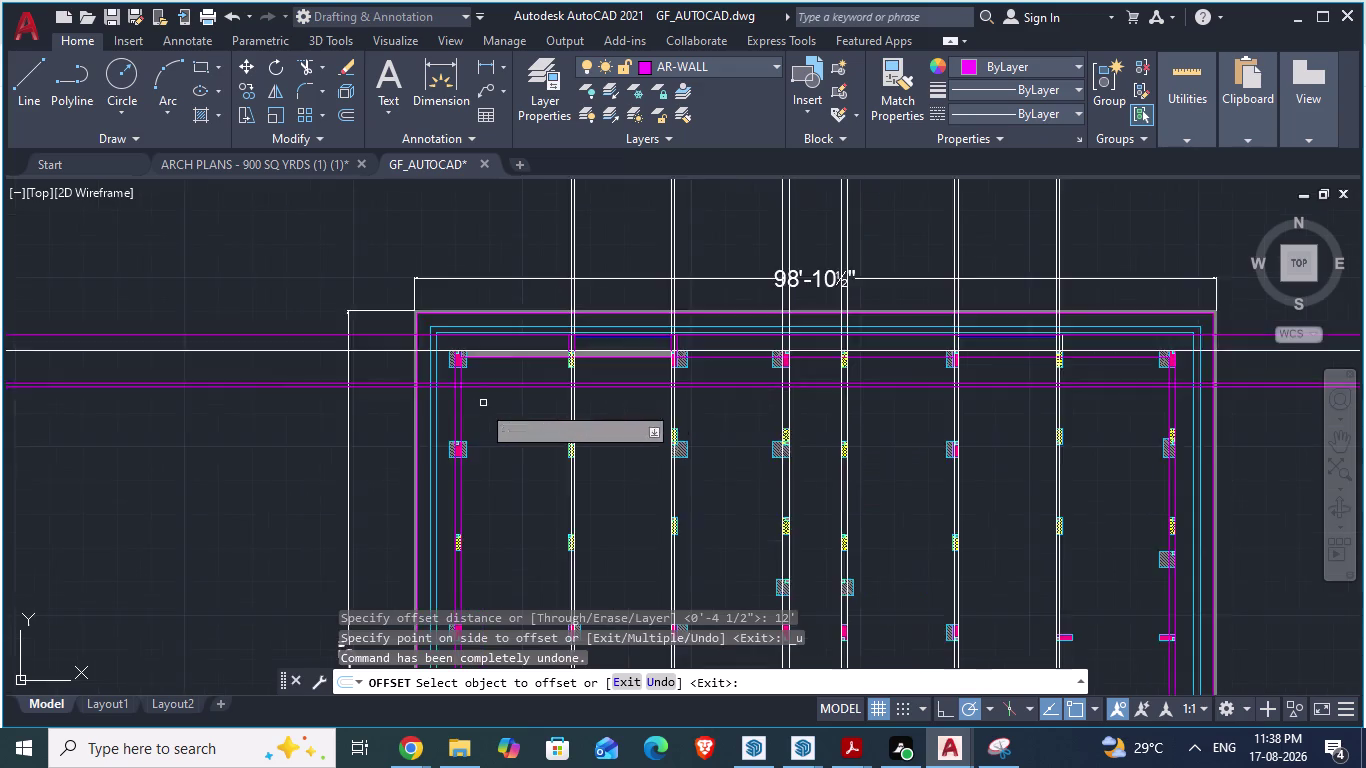
scroll(up, 3)
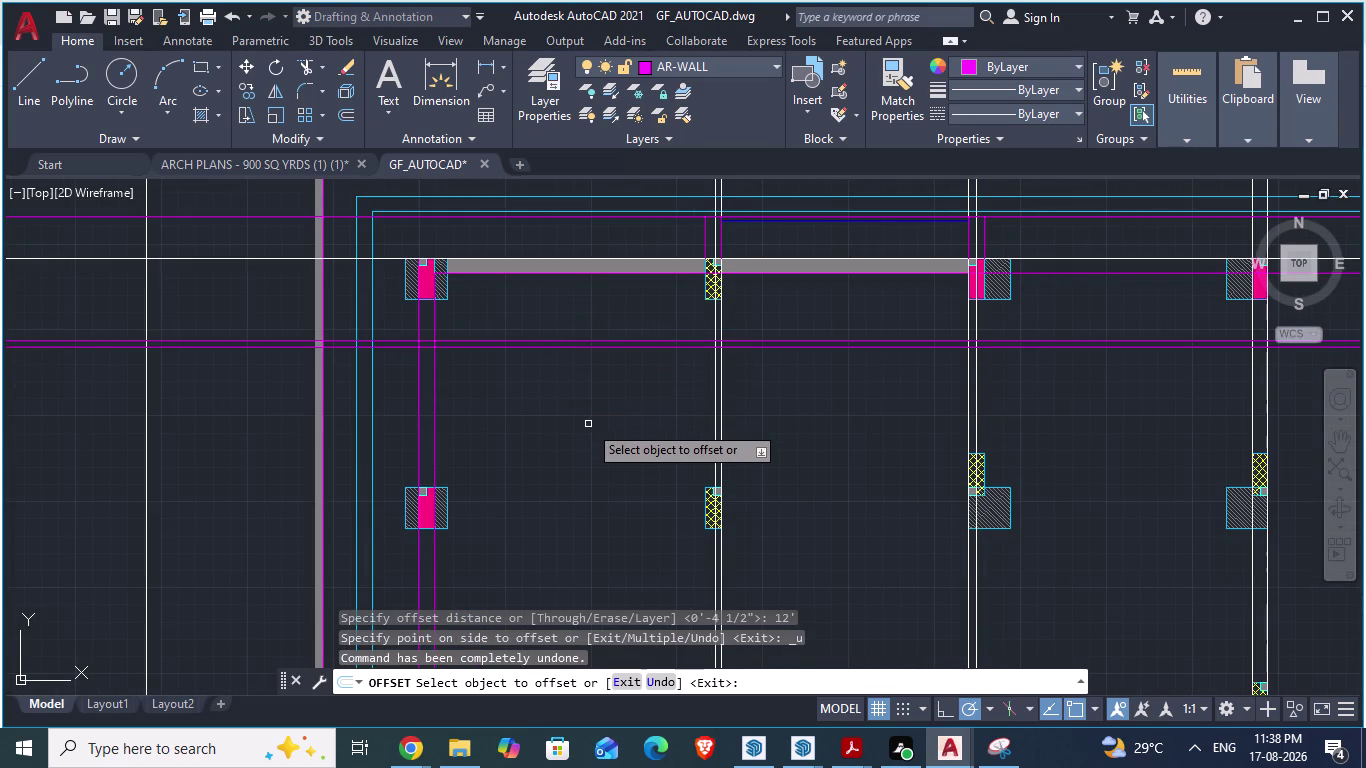
text(xl)
key(Return)
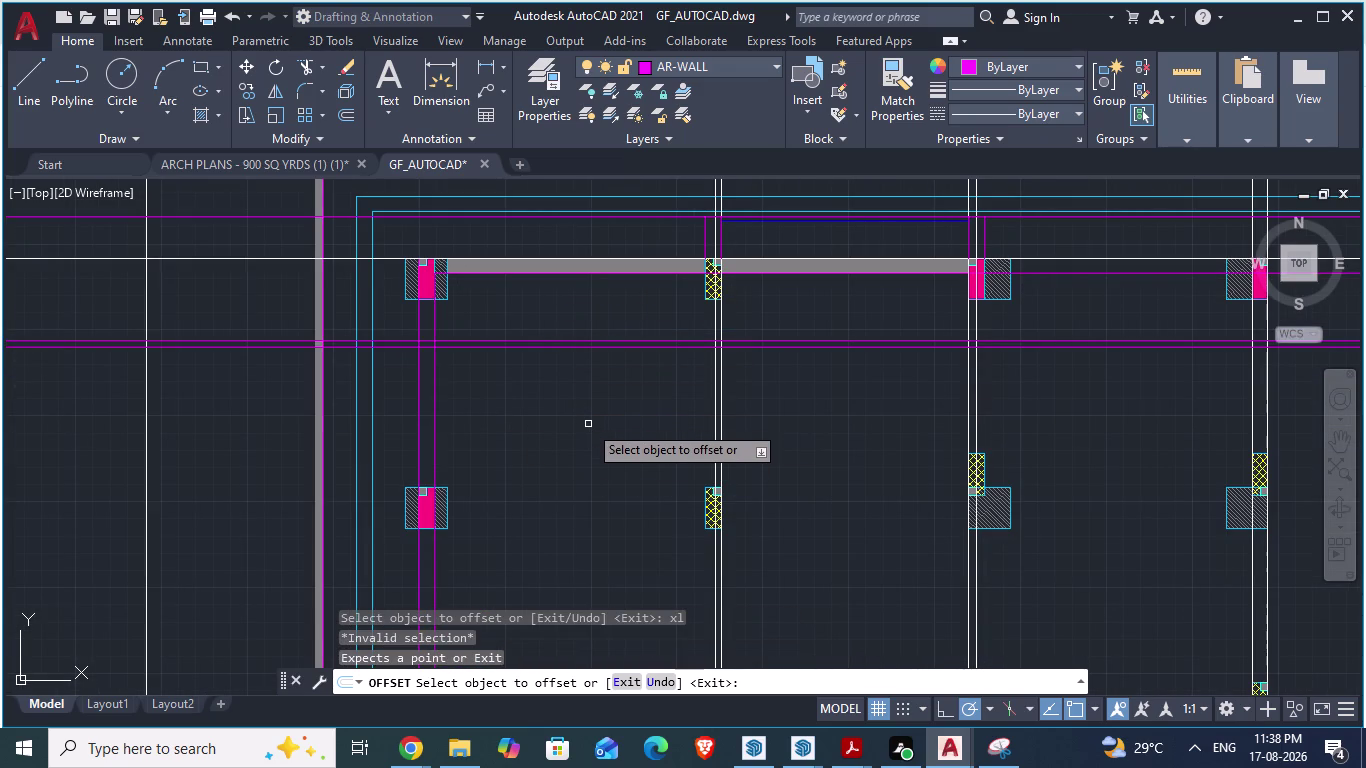
key(h)
key(Return)
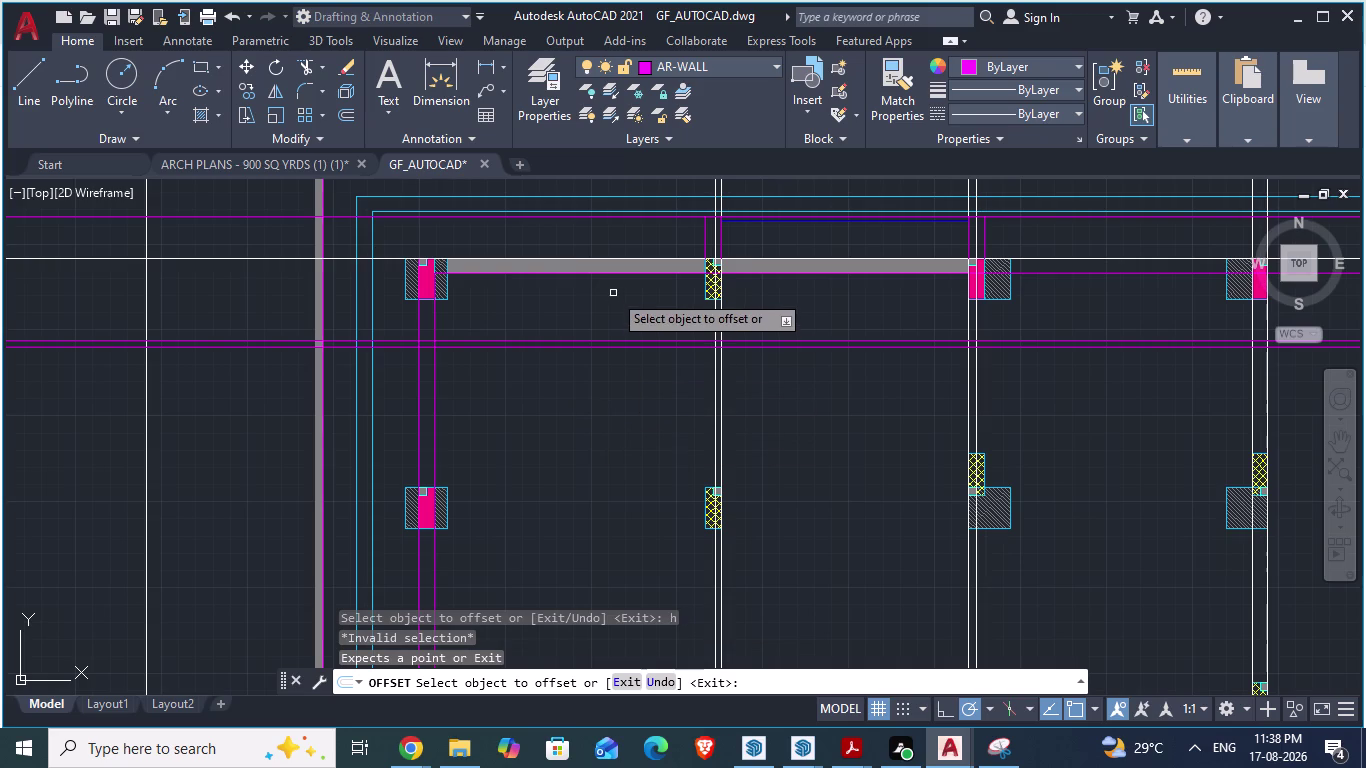
key(Escape)
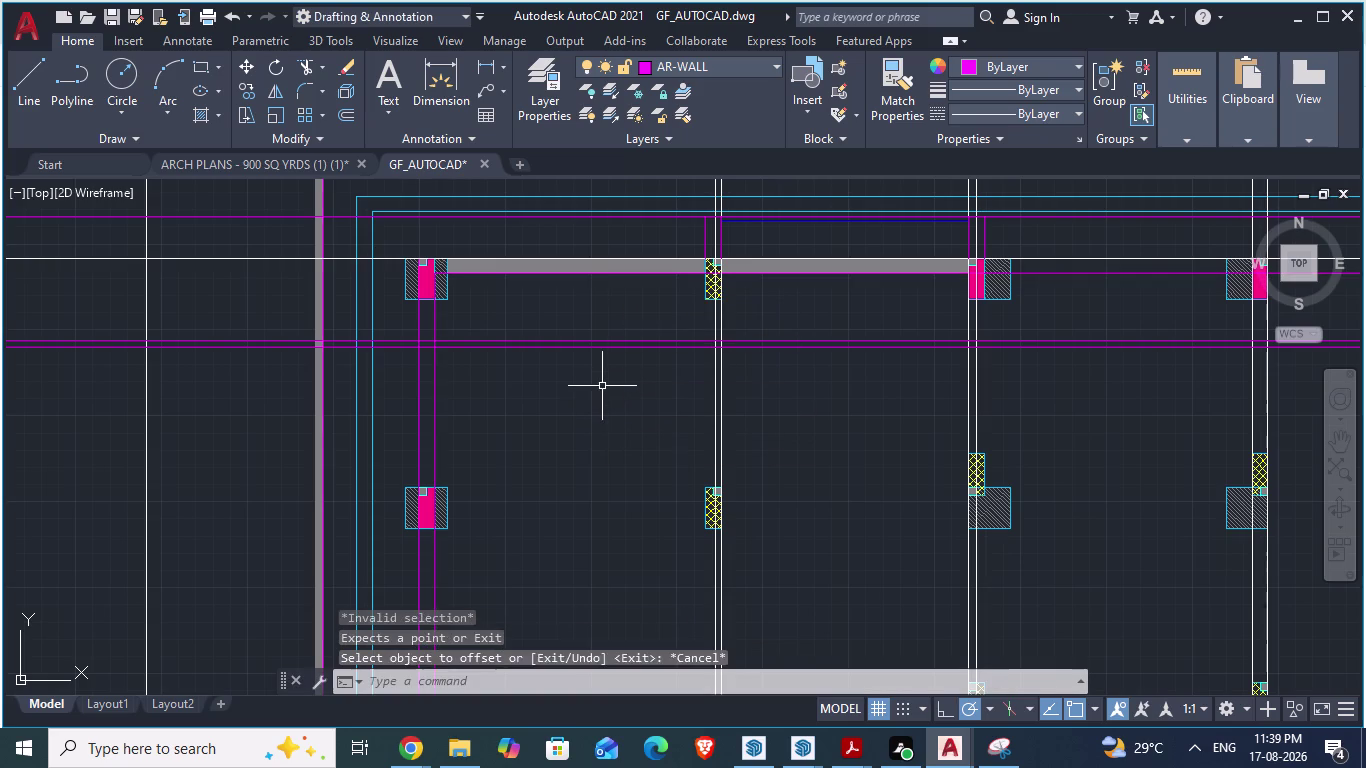
key(Escape)
key(Escape)
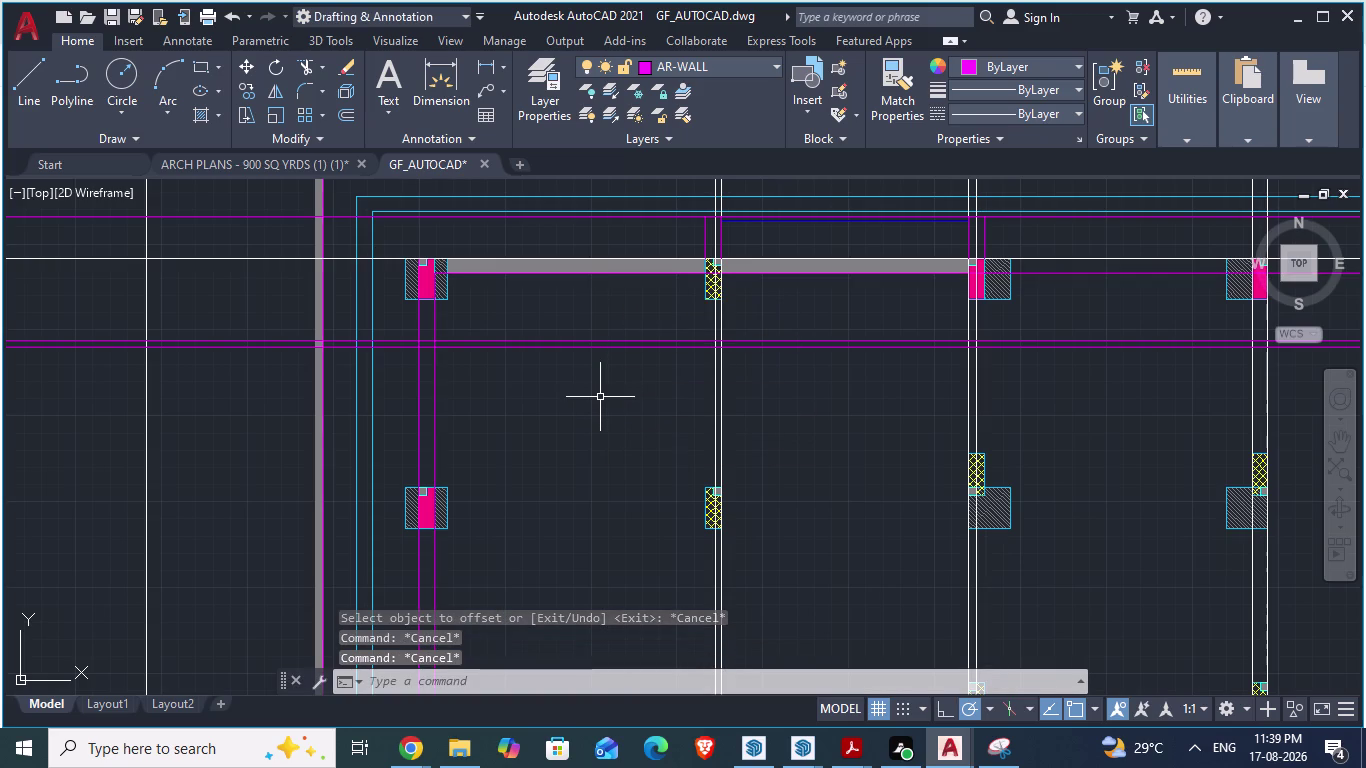
Attempt a horizontal construction line 12' below the top wall, then end the command.
text(xl)
key(Return)
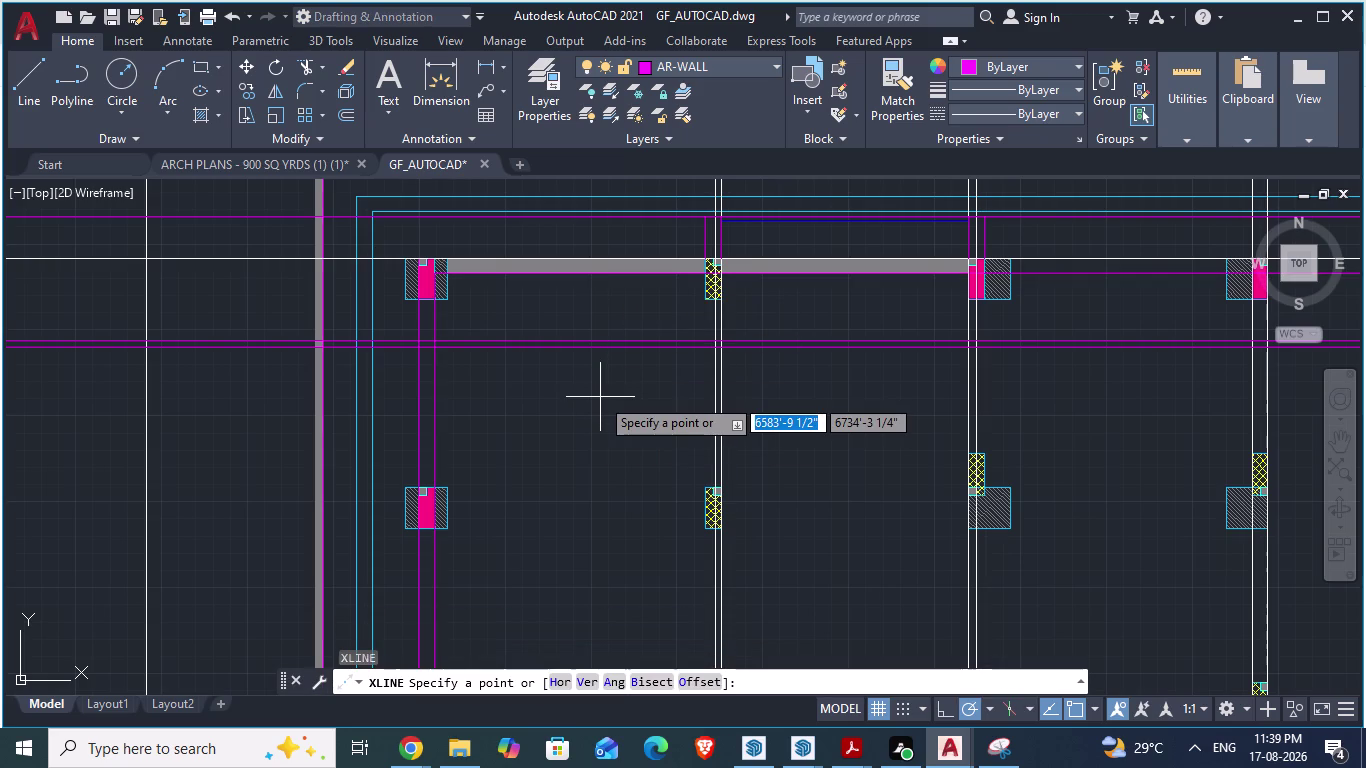
key(h)
key(Return)
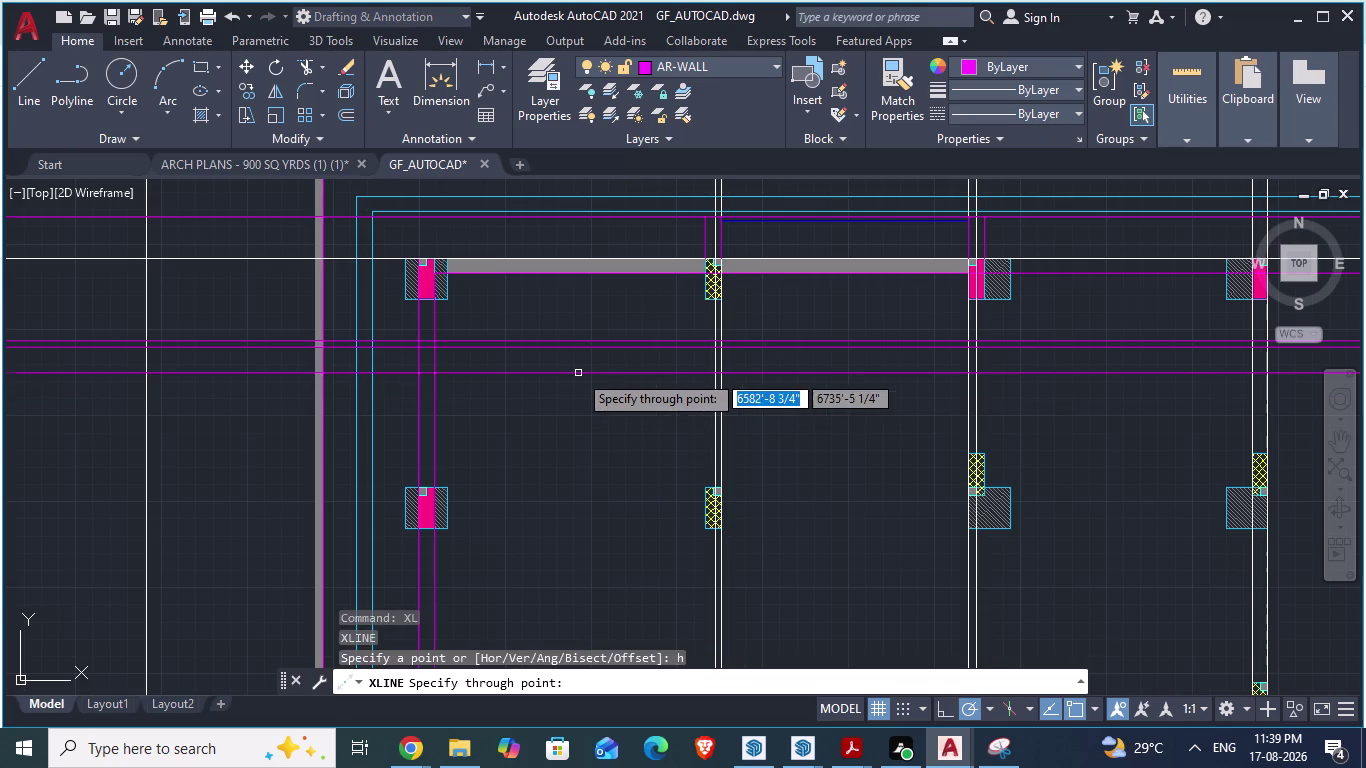
click(586, 273)
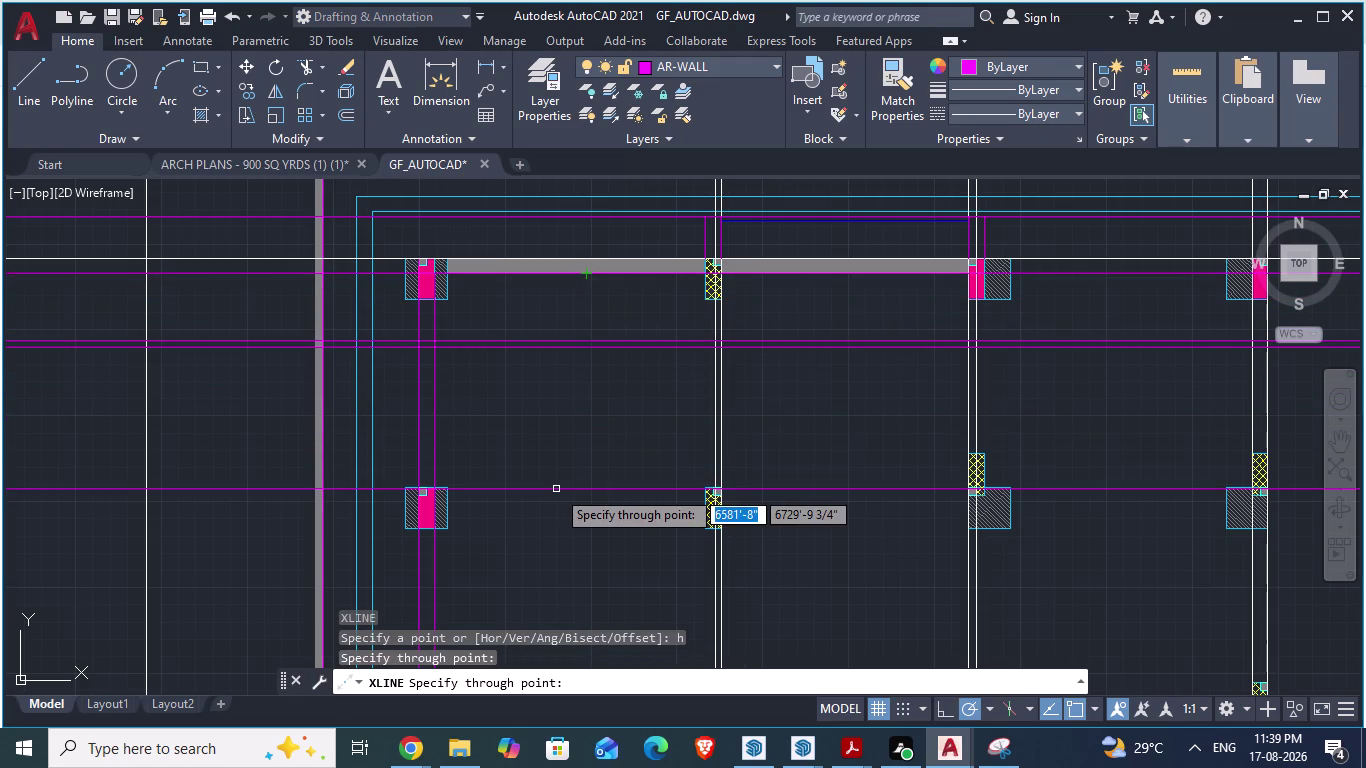
key(1)
text(2')
key(Return)
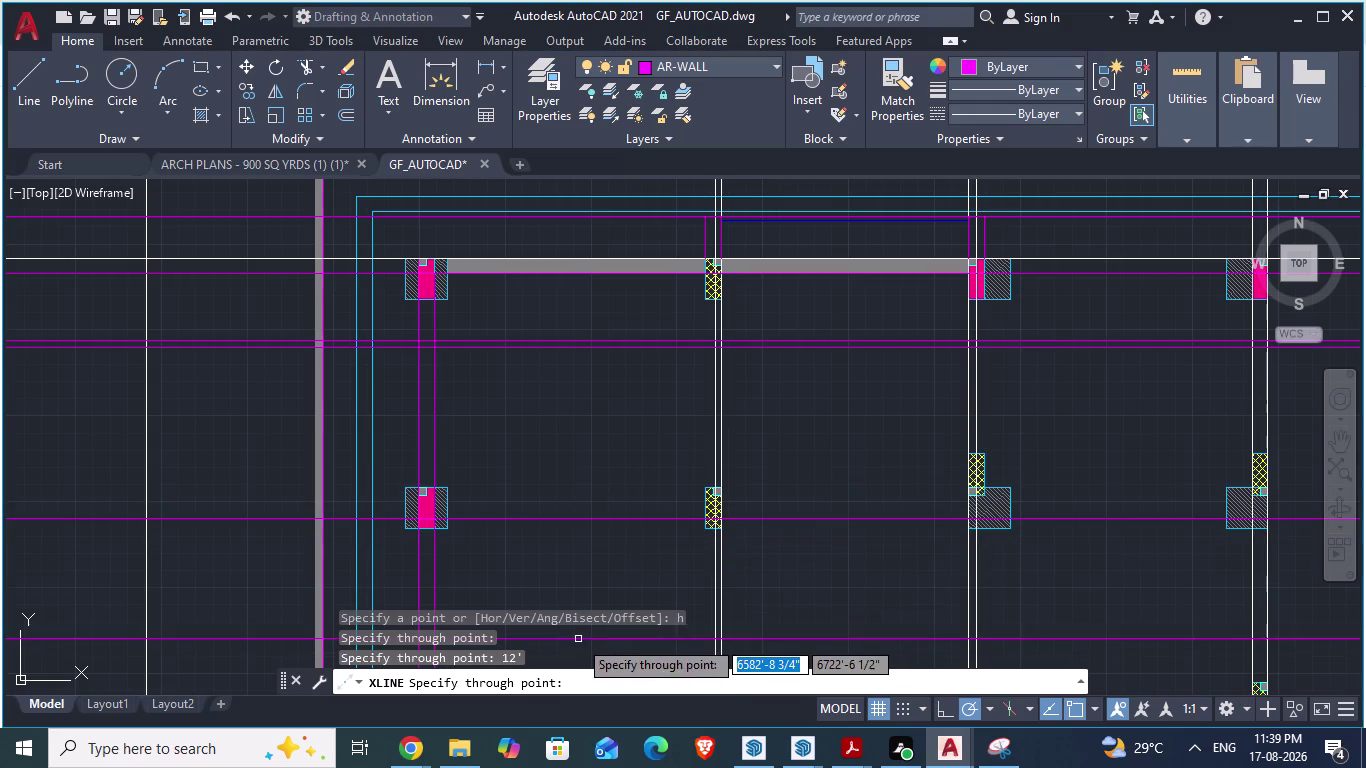
scroll(down, 3)
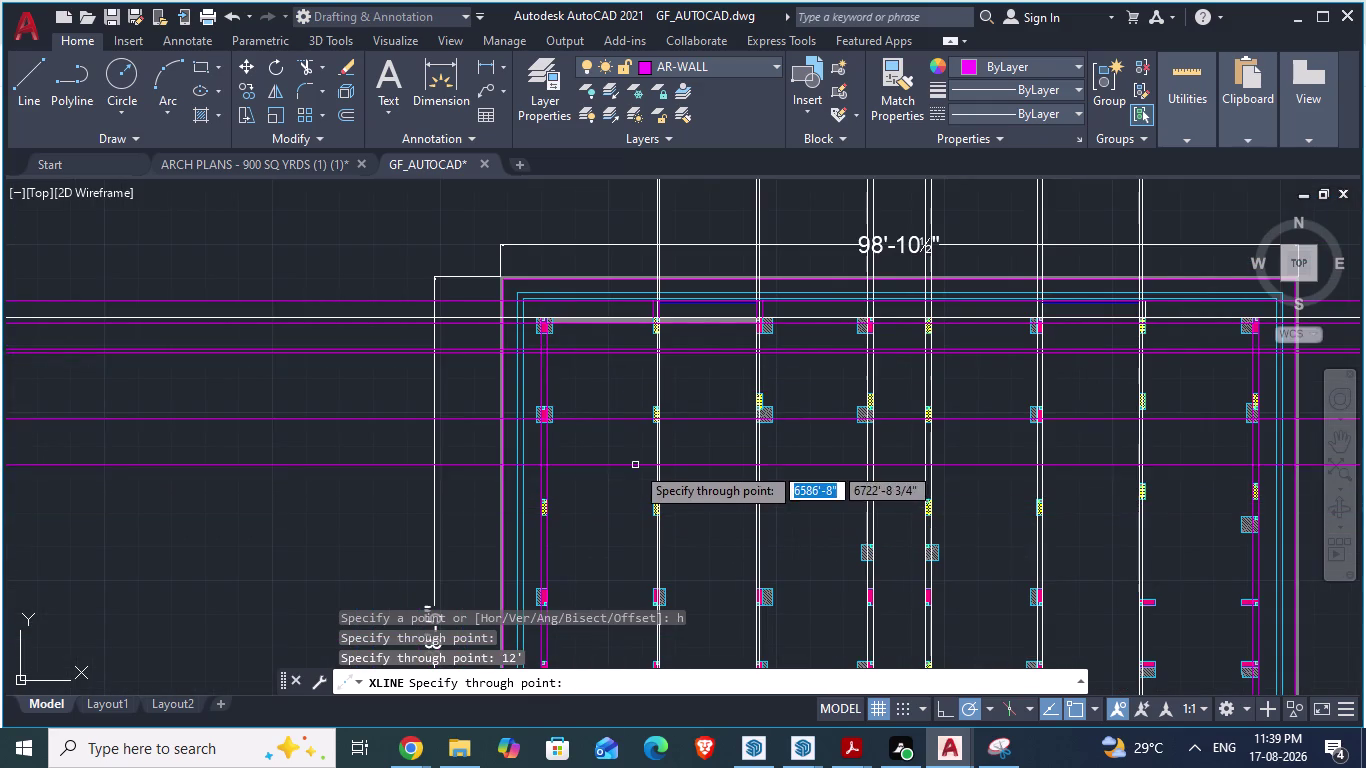
scroll(up, 3)
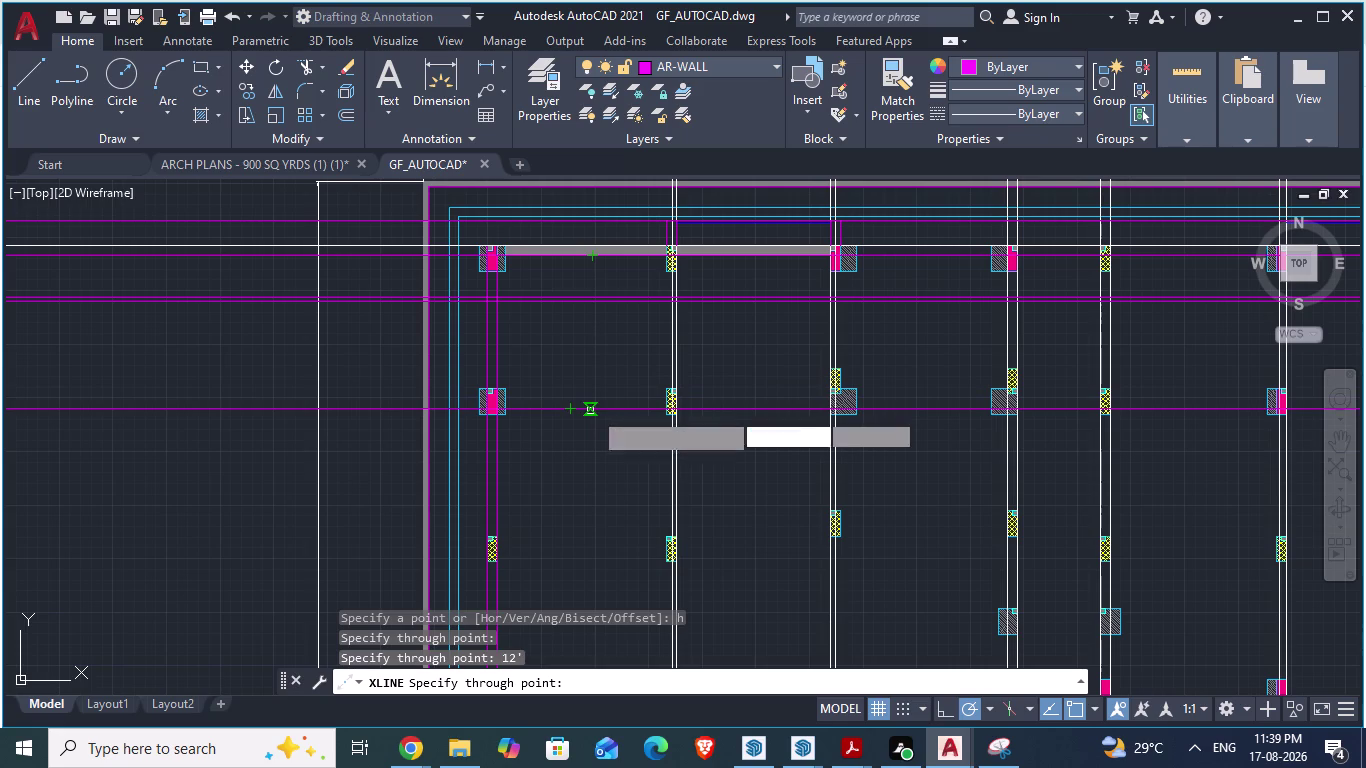
key(Escape)
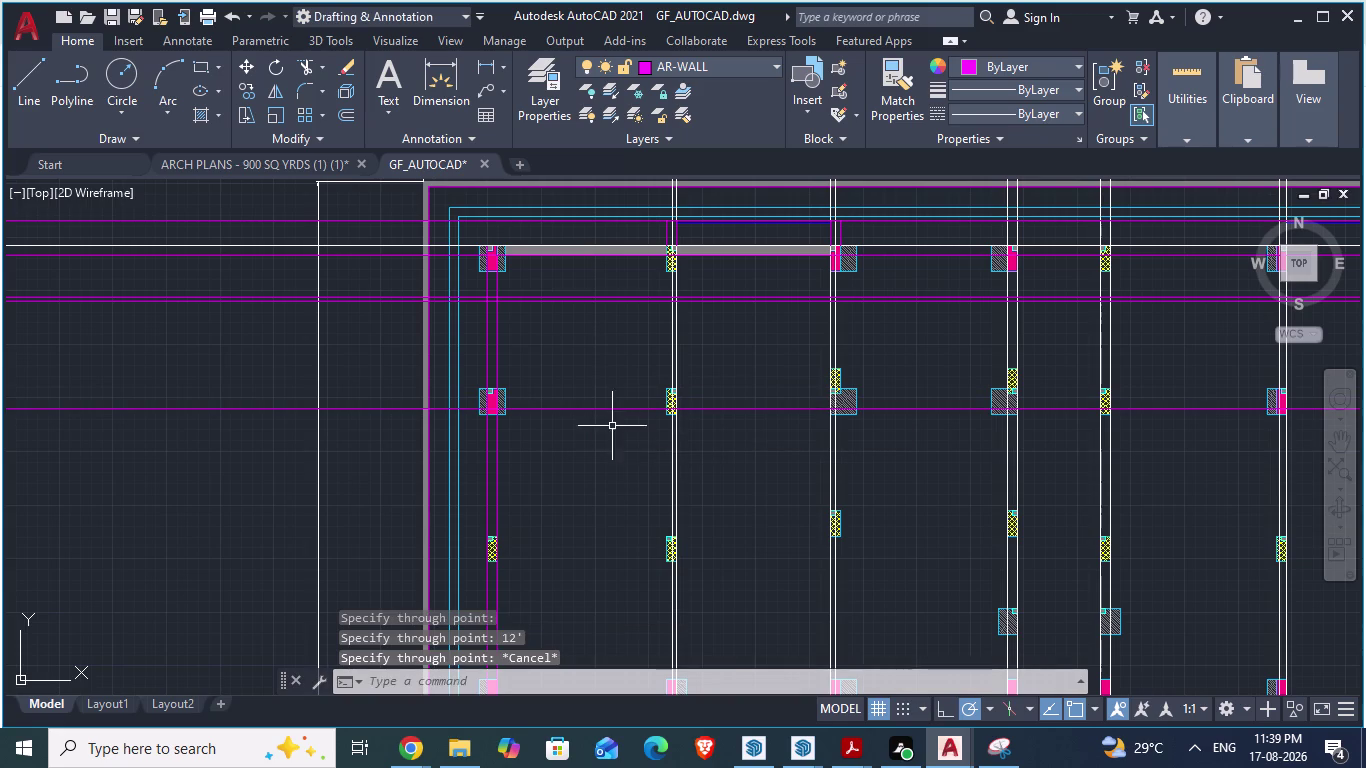
Start an aligned dimension with the DA alias.
scroll(down, 3)
scroll(up, 3)
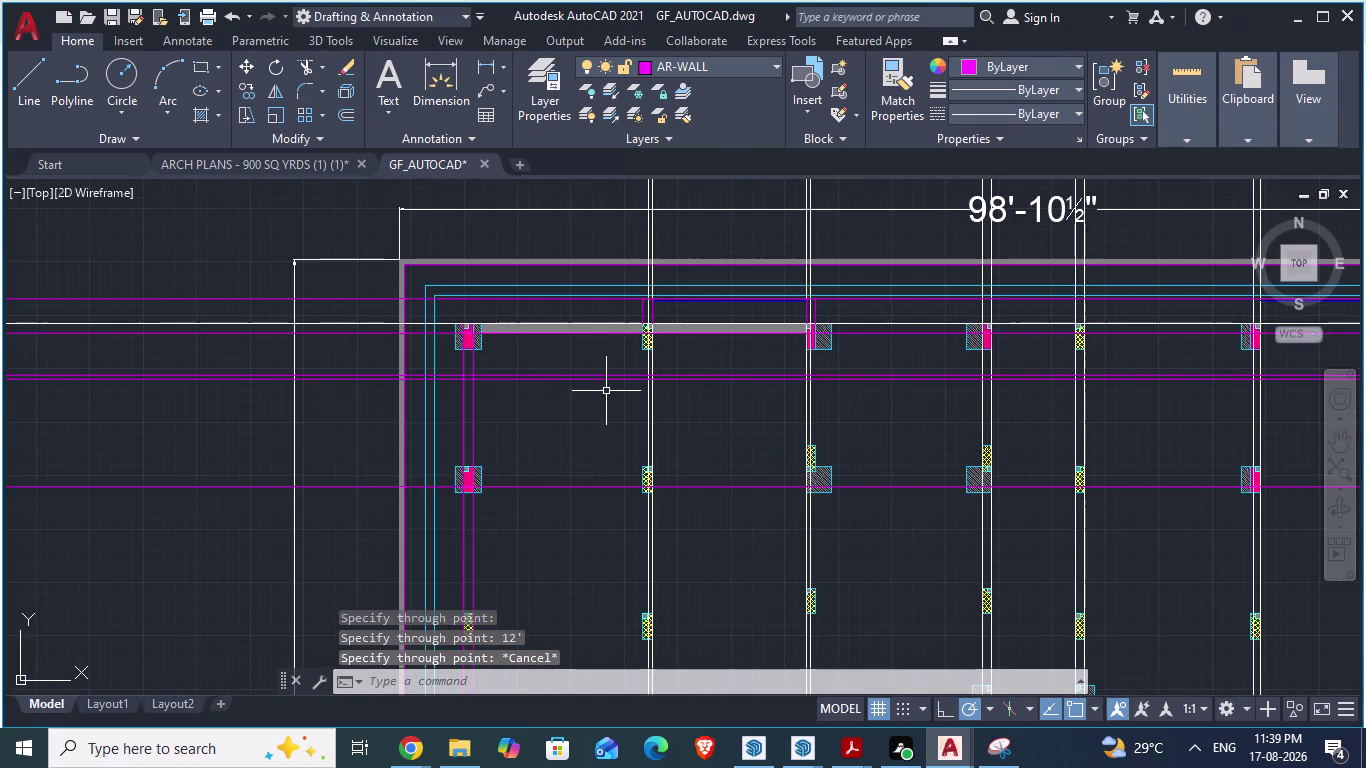
text(da)
key(Return)
Cancel the dimension and erase the construction line through the lower columns.
scroll(up, 3)
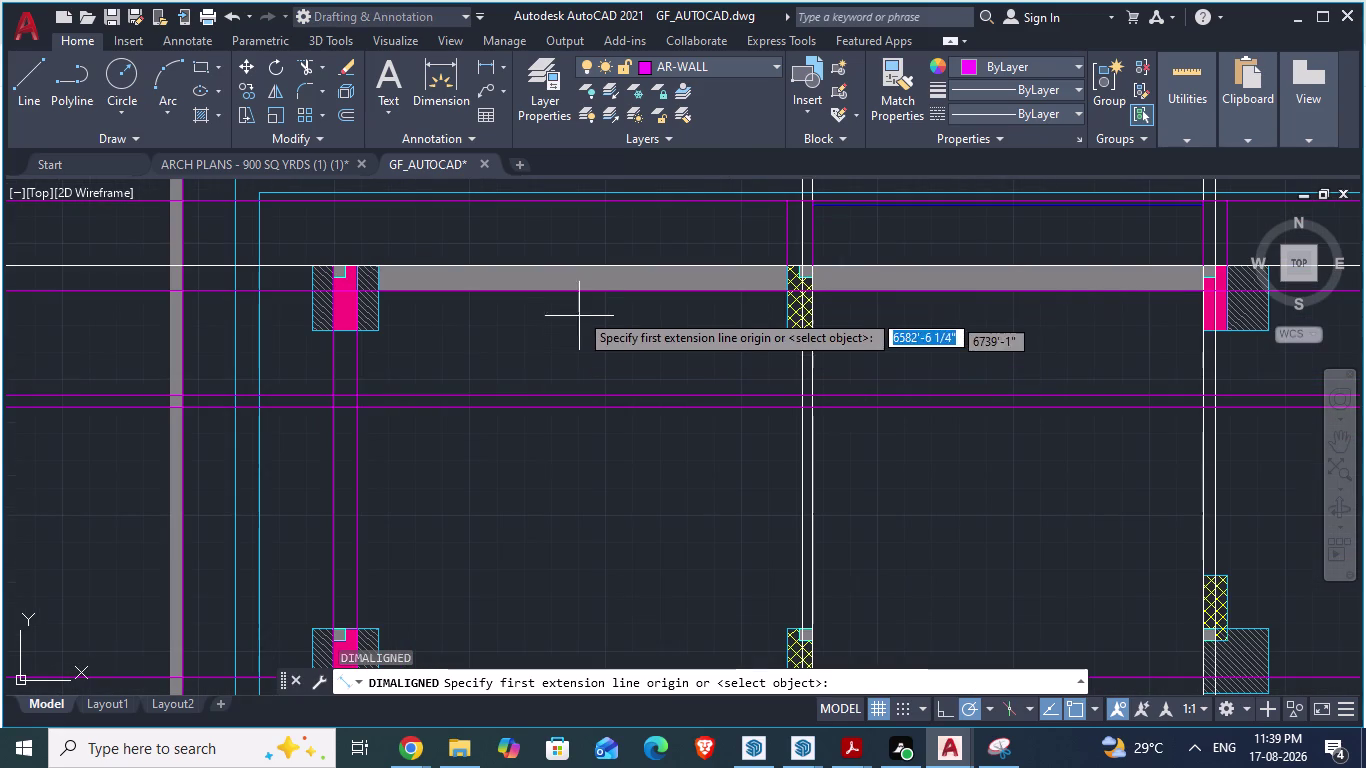
click(577, 293)
scroll(down, 3)
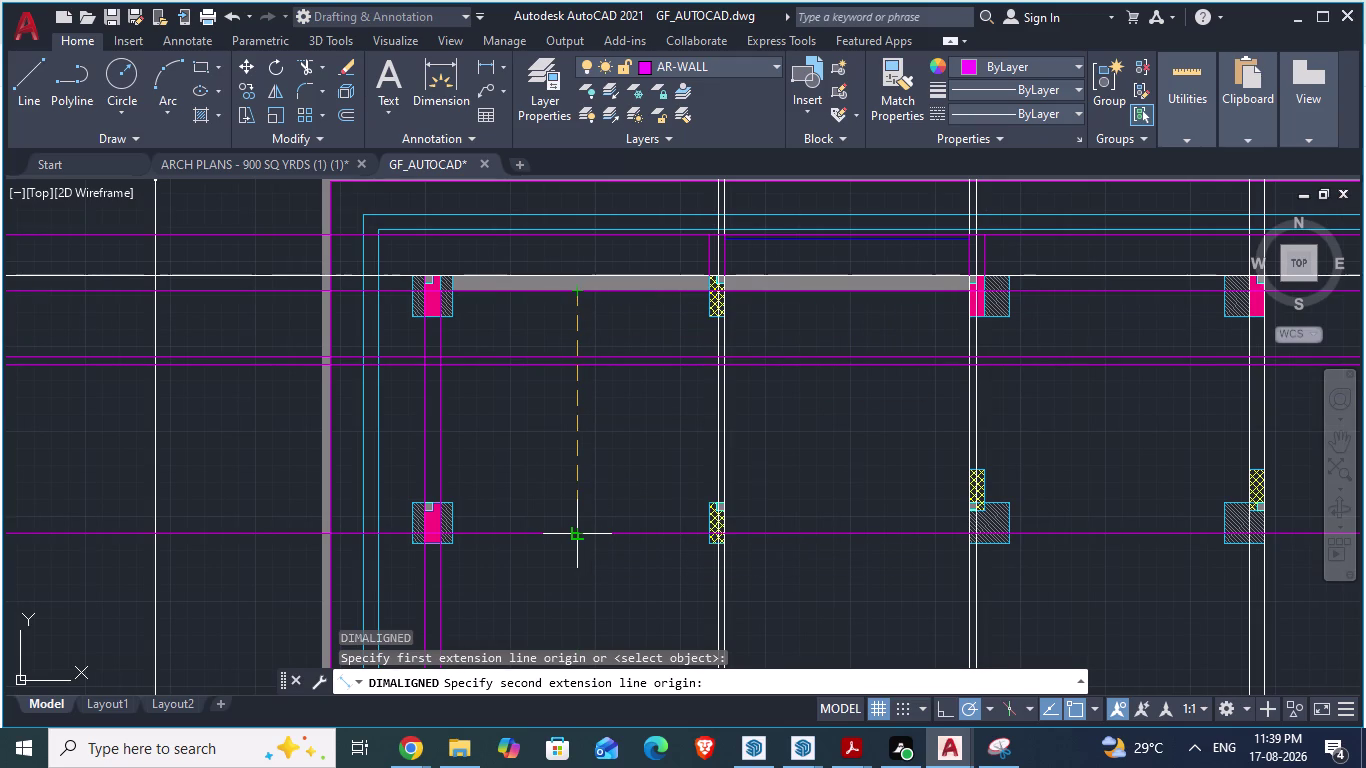
scroll(up, 3)
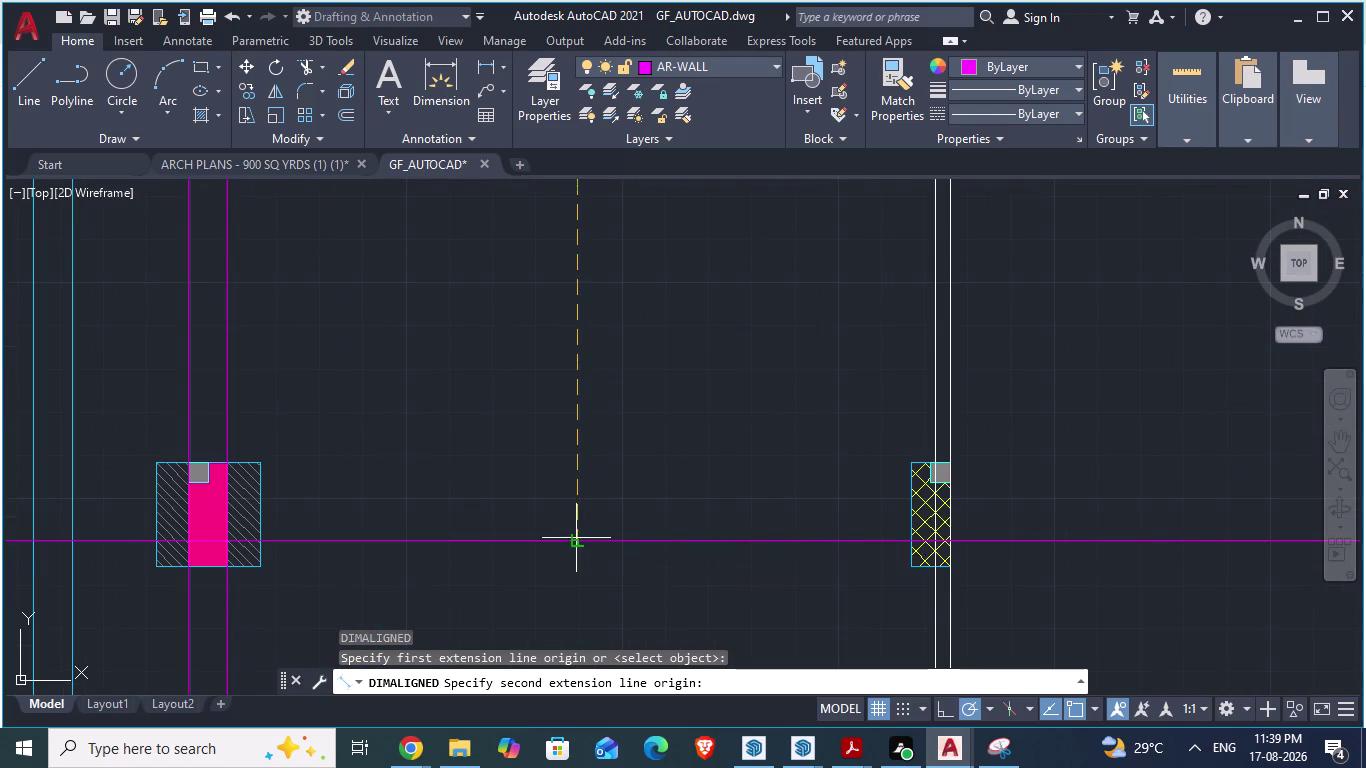
scroll(down, 3)
key(Escape)
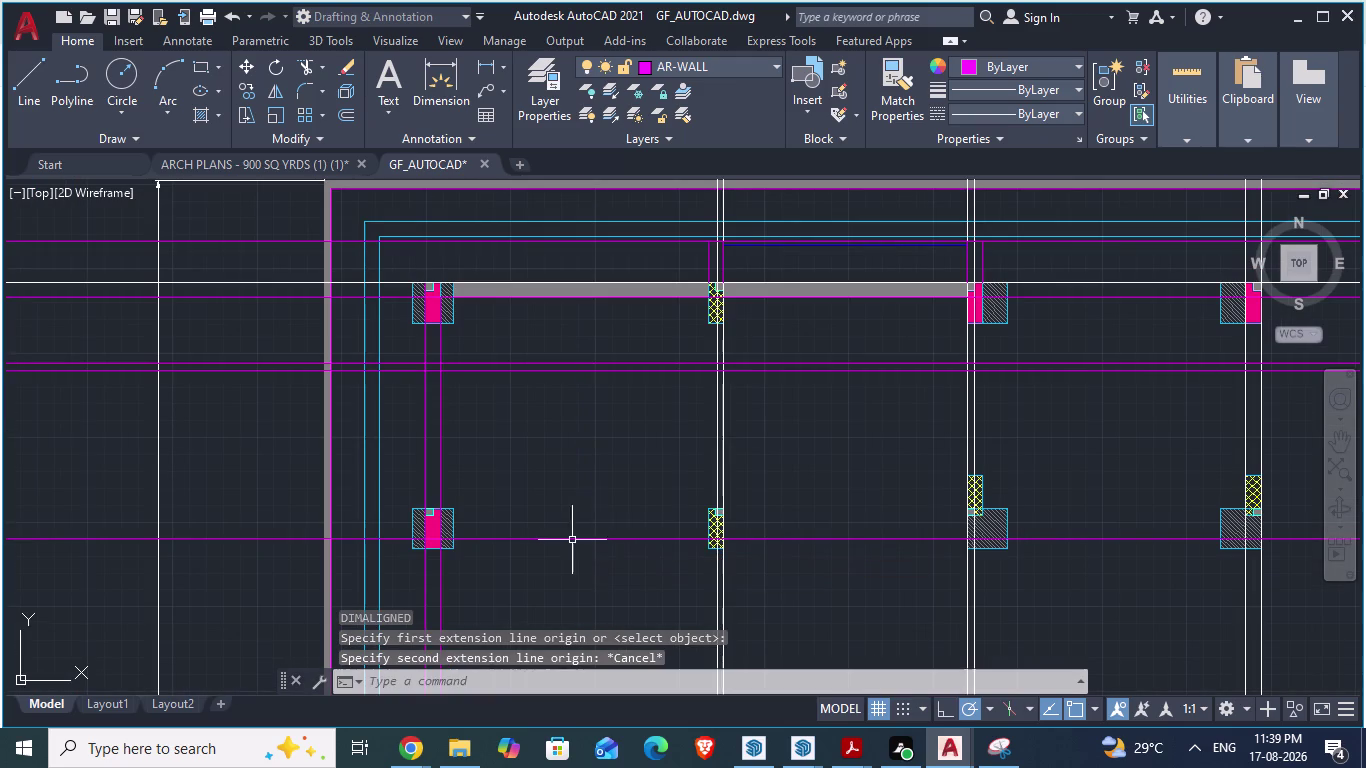
click(598, 538)
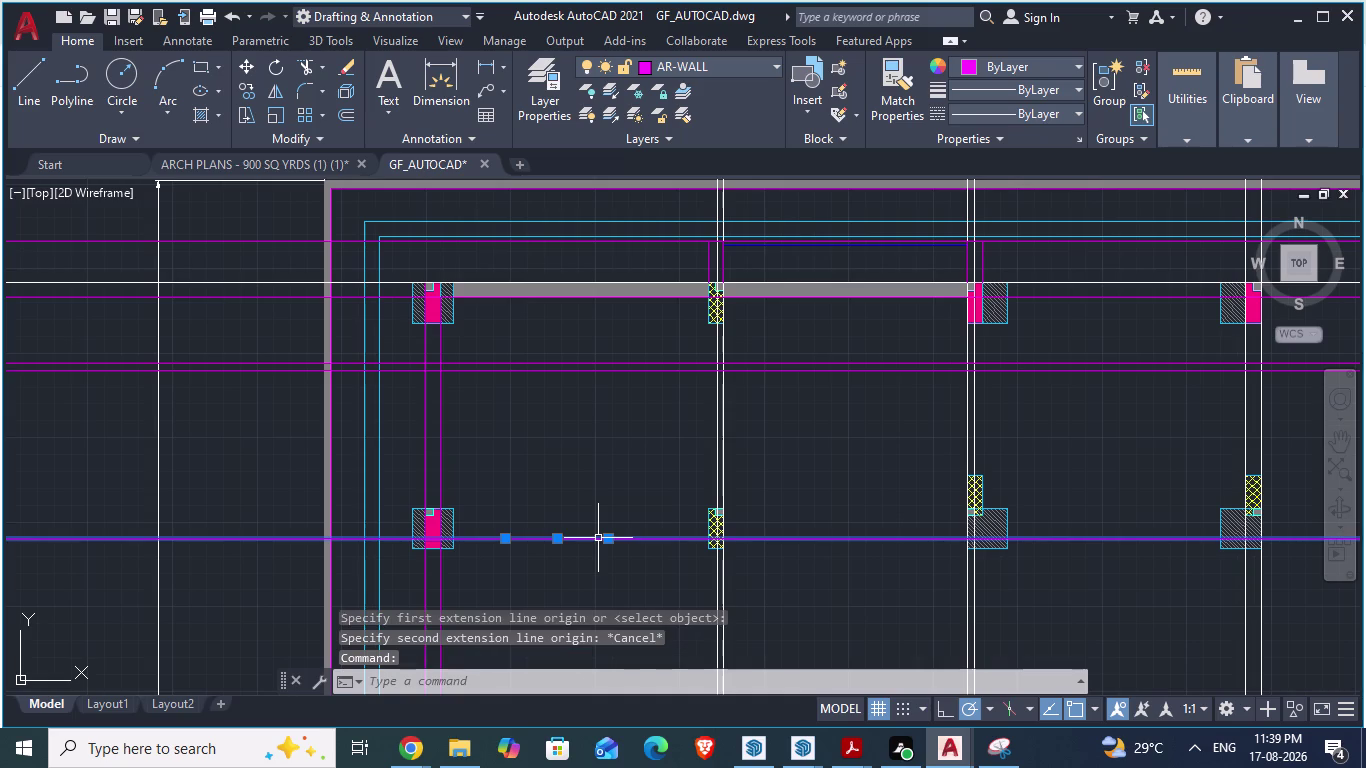
key(Delete)
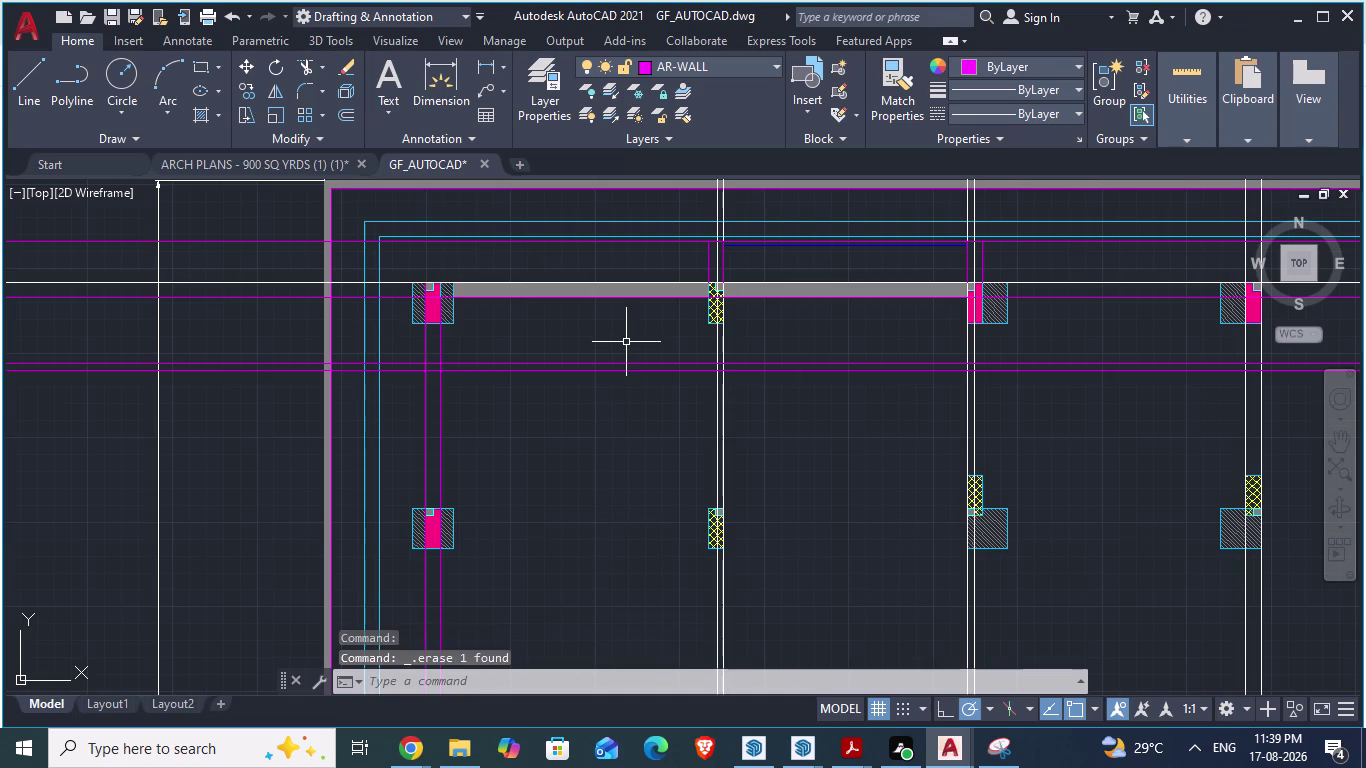
Draw a wall line 12' down from the top wall edge, then over to a column.
key(l)
key(Return)
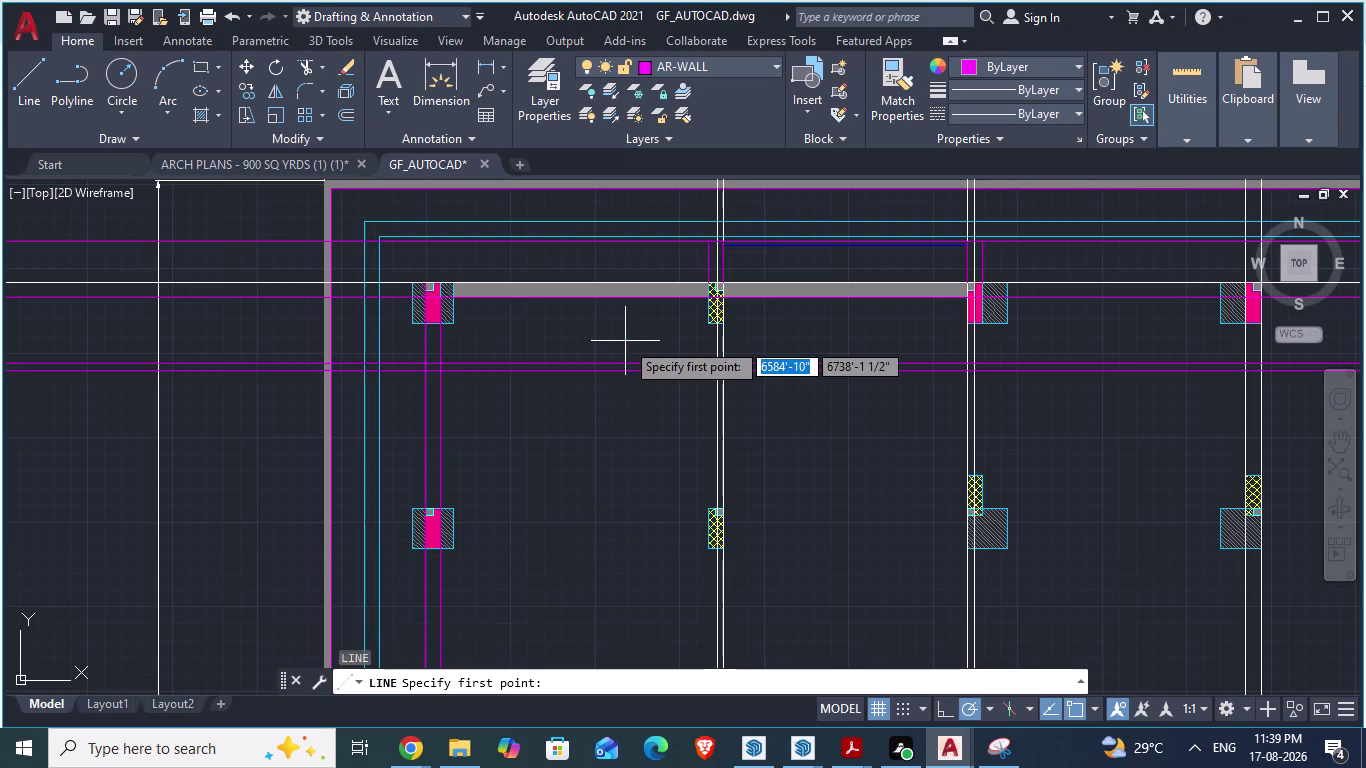
click(616, 294)
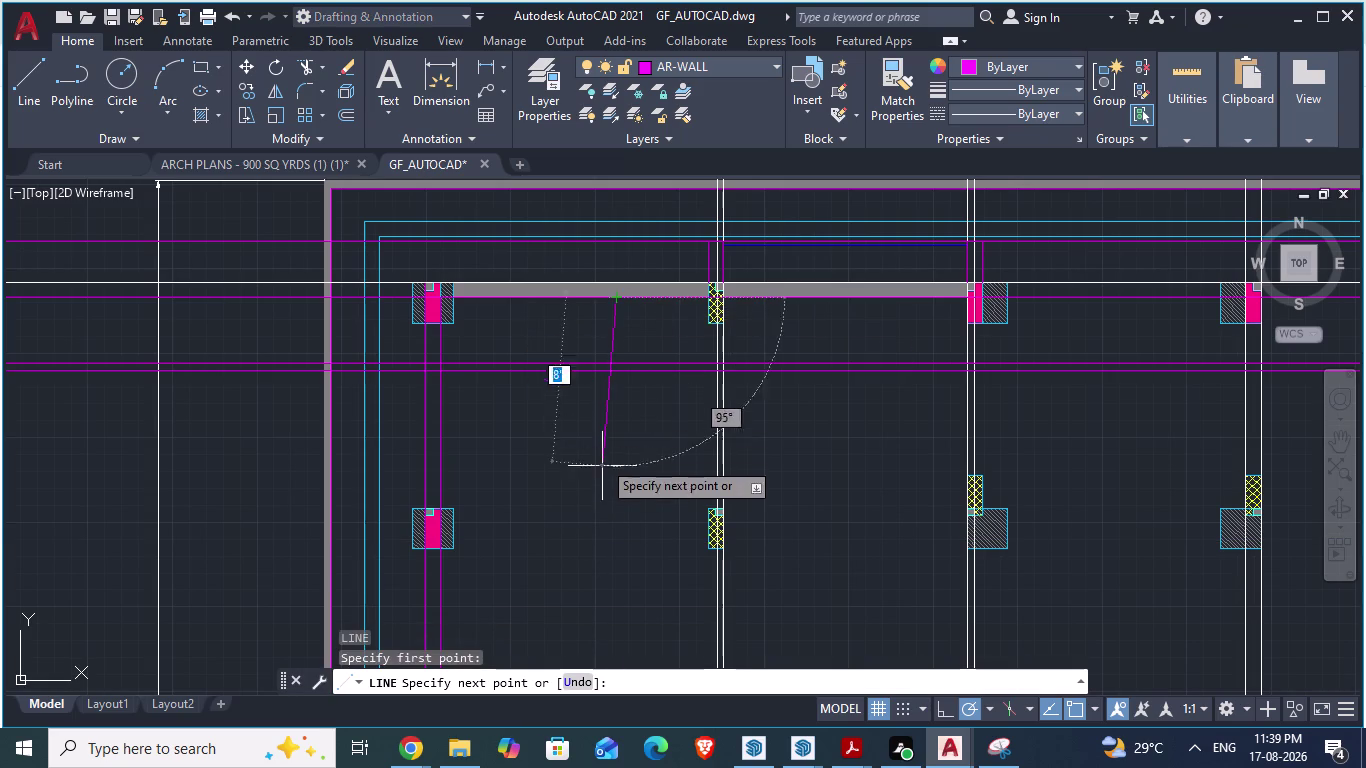
text(12)
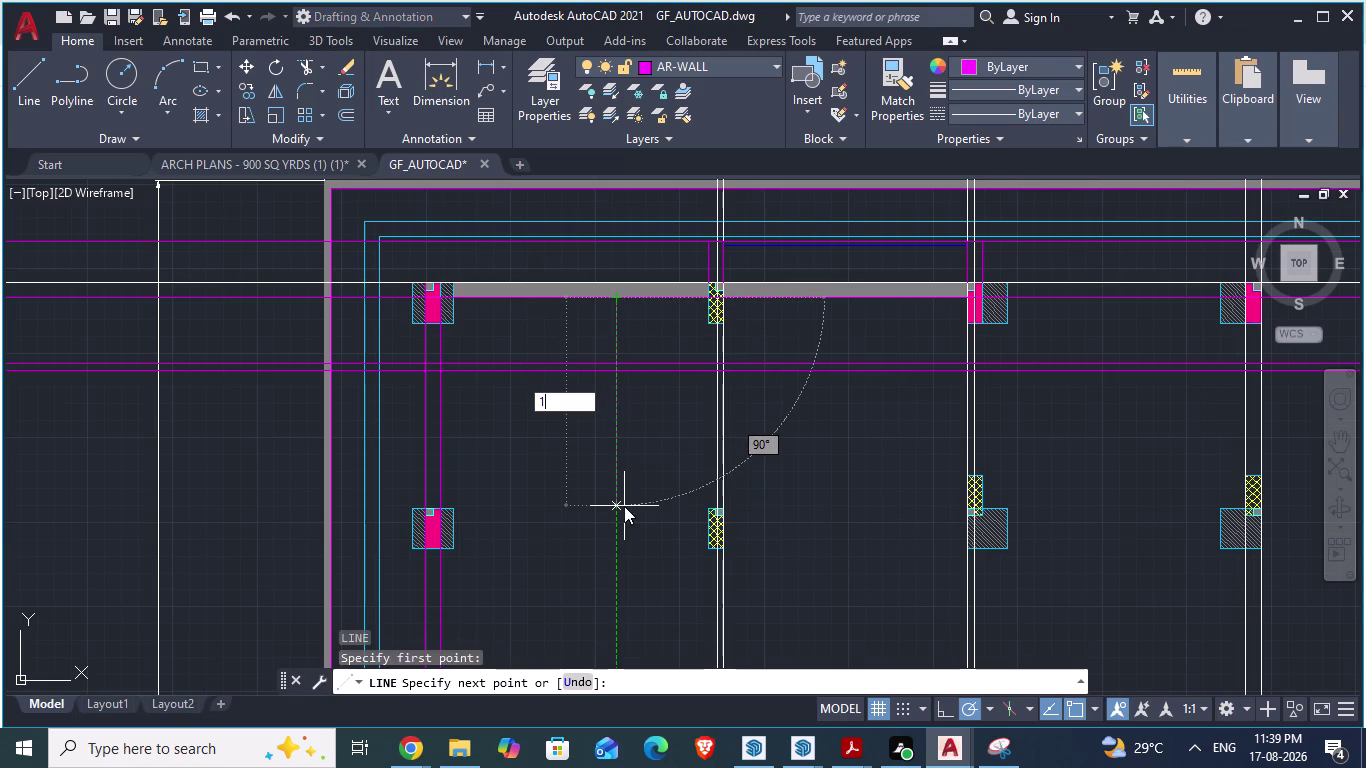
text(')
key(Return)
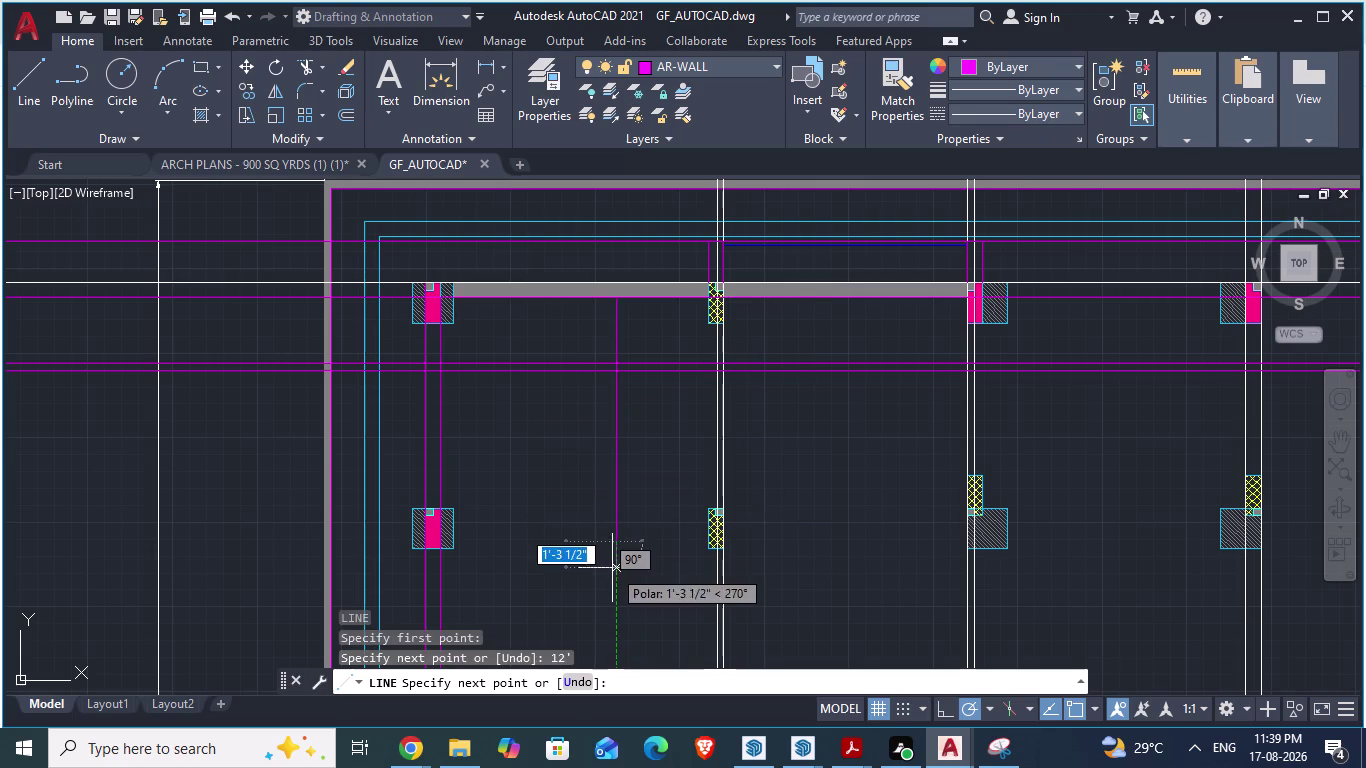
click(459, 540)
key(Escape)
scroll(down, 3)
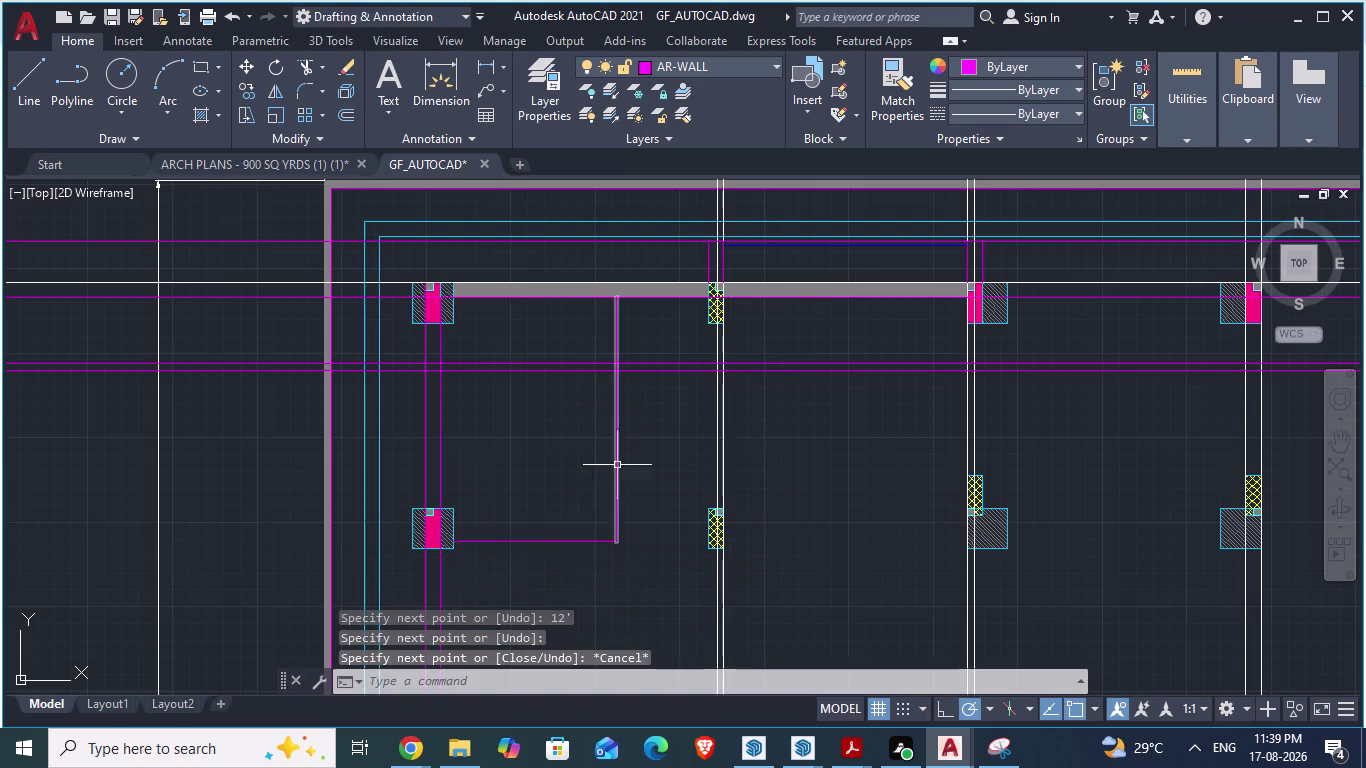
scroll(down, 3)
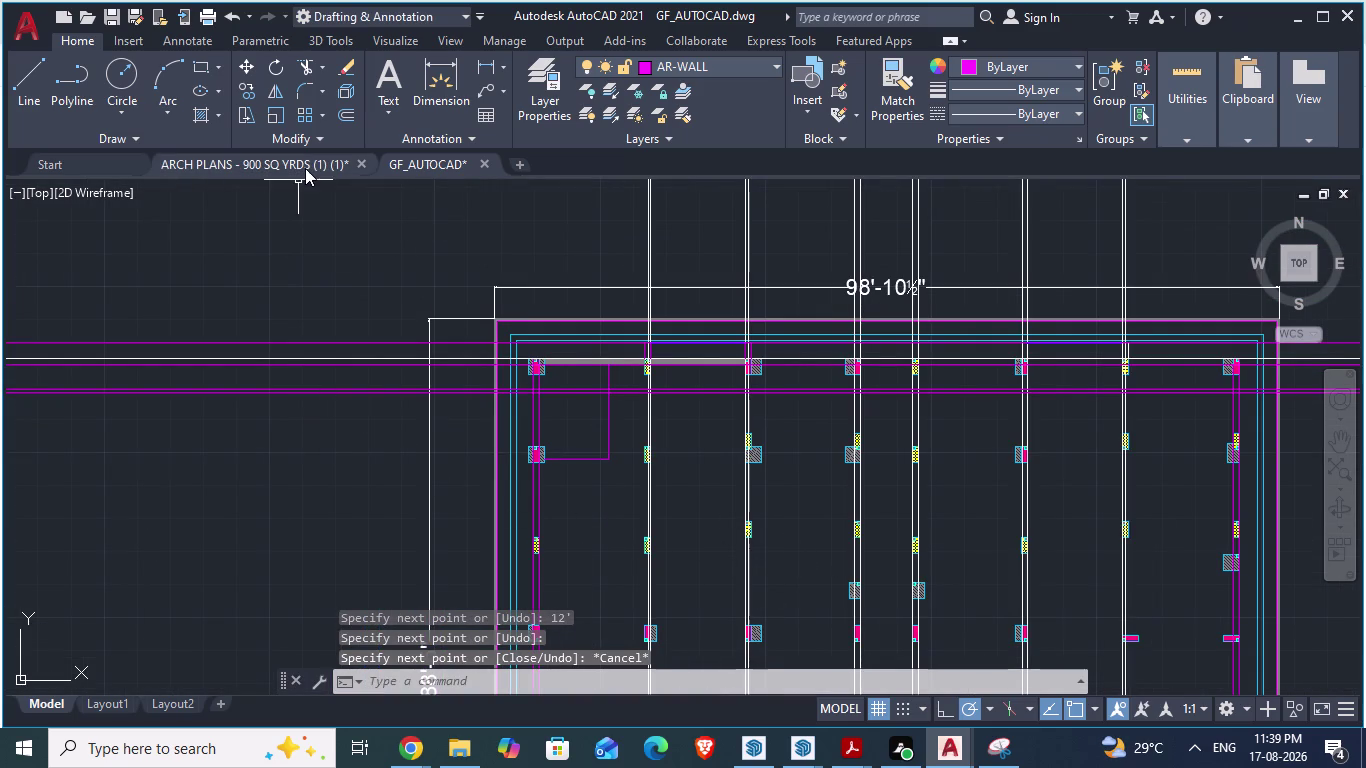
click(305, 168)
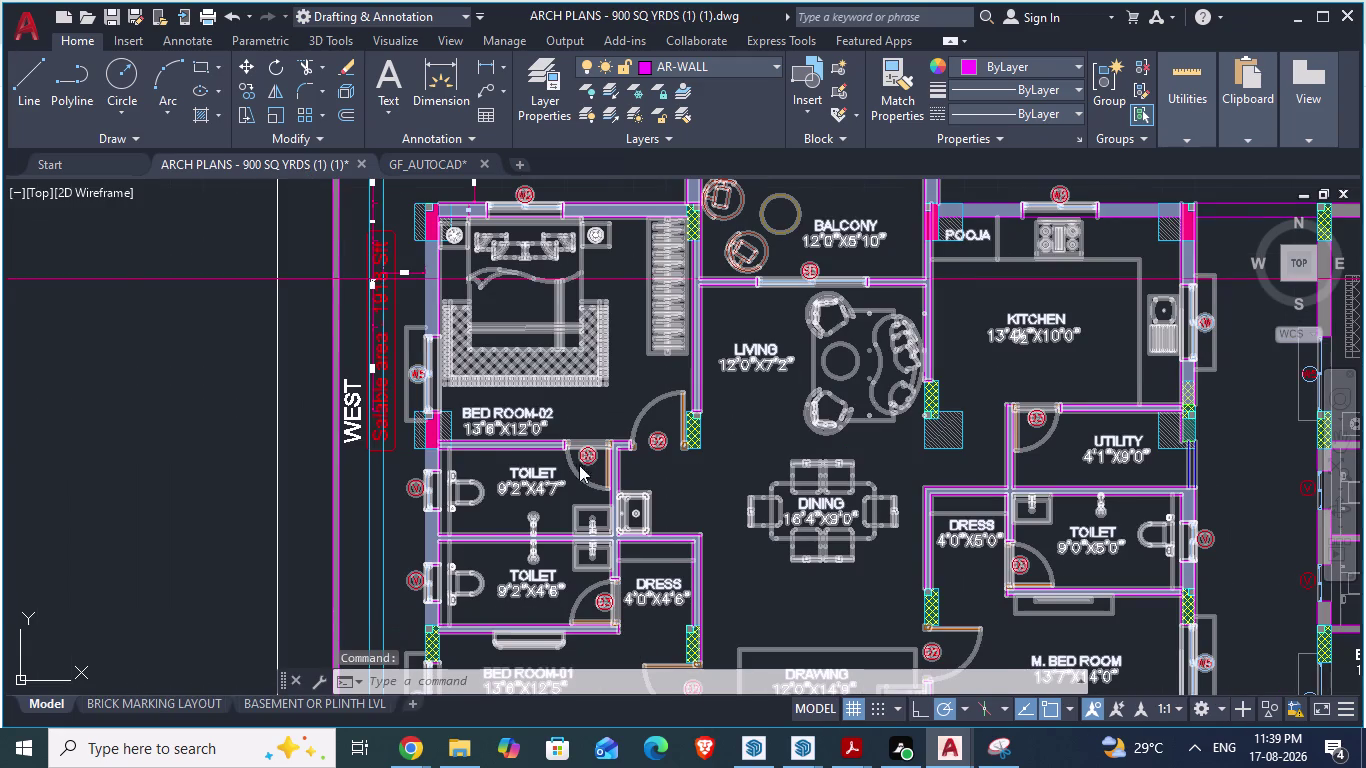
scroll(down, 3)
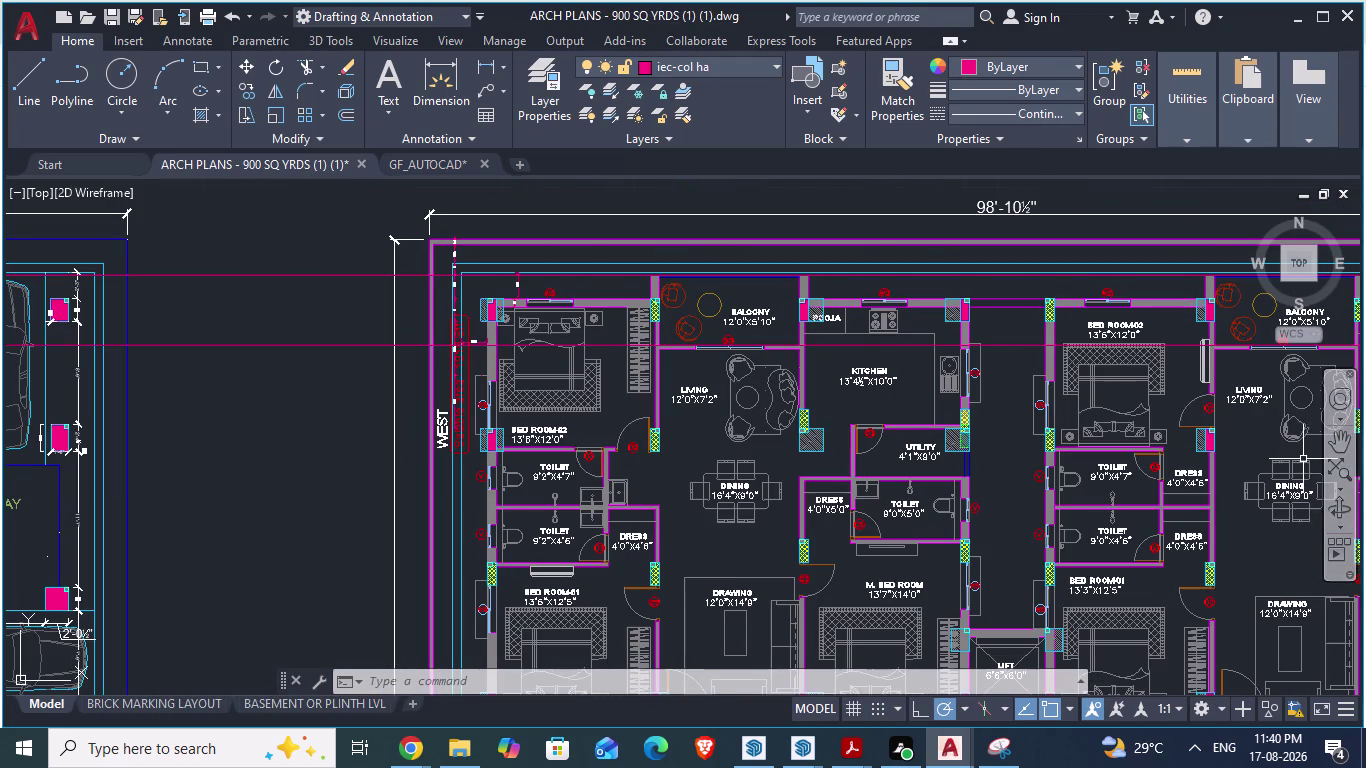
scroll(up, 3)
scroll(up, 3)
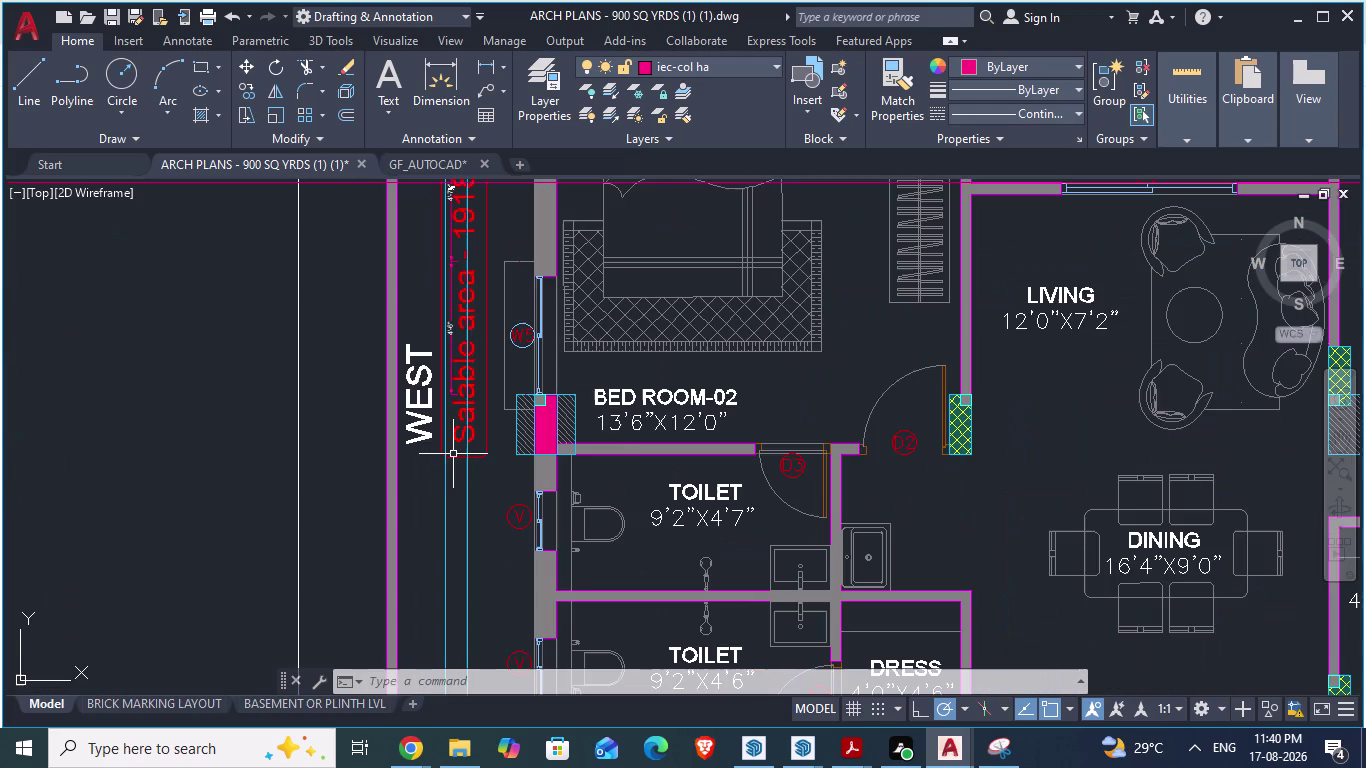
scroll(down, 3)
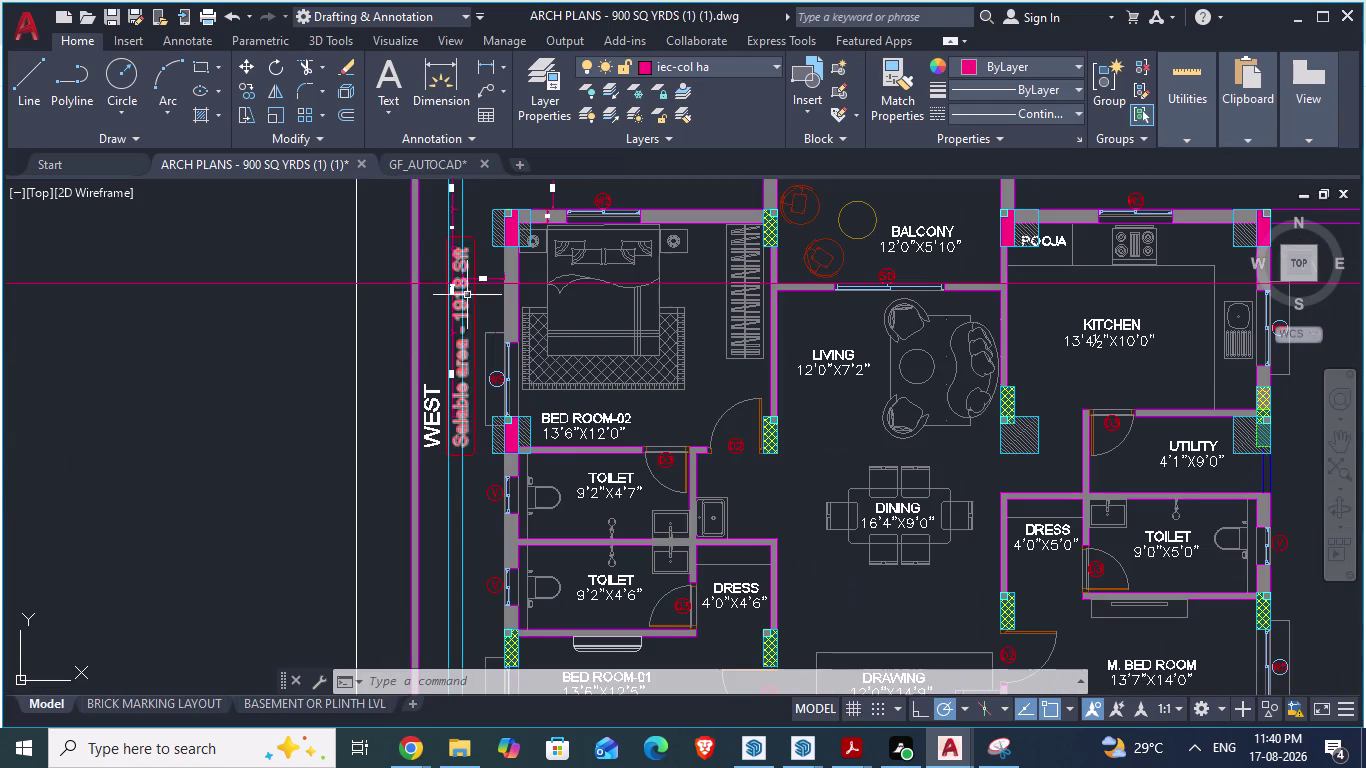
click(432, 168)
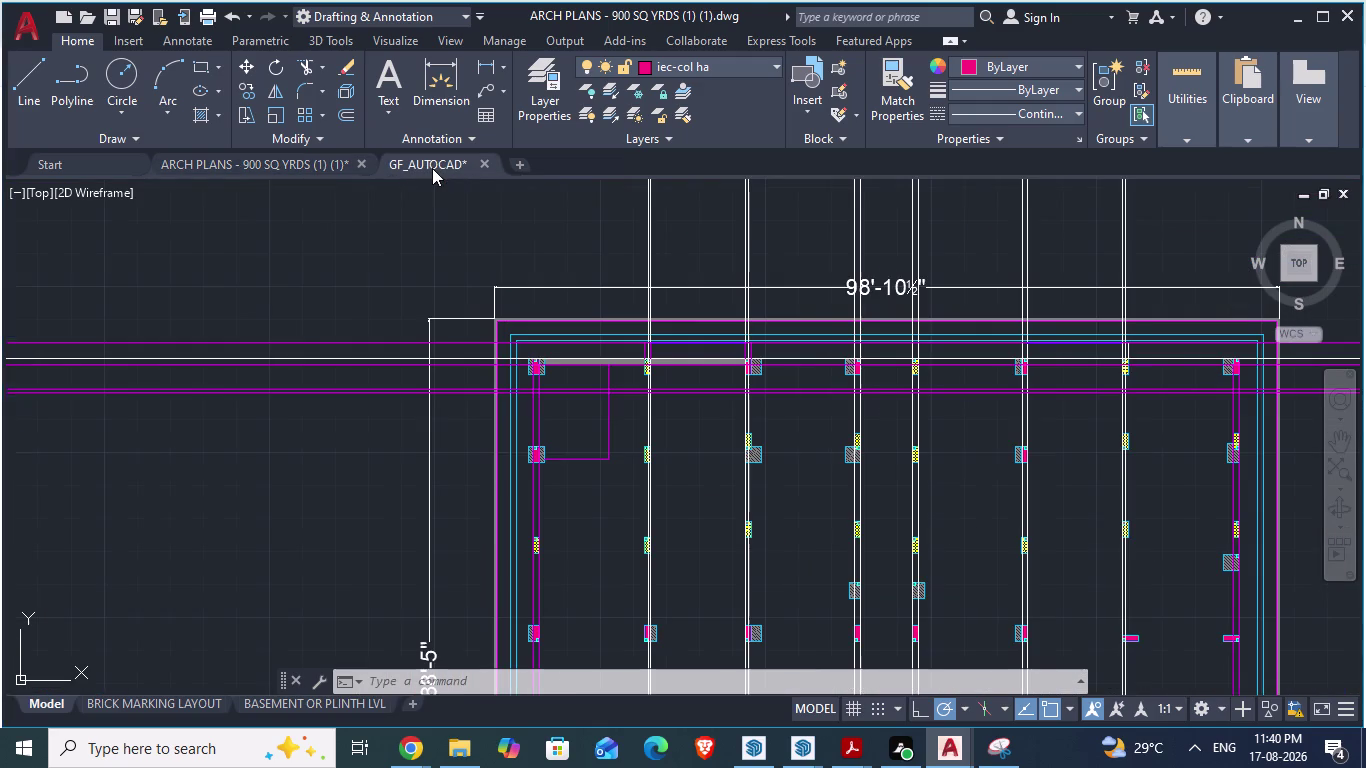
Place two horizontal construction lines along the column's lower edge.
scroll(down, 3)
scroll(up, 3)
scroll(up, 3)
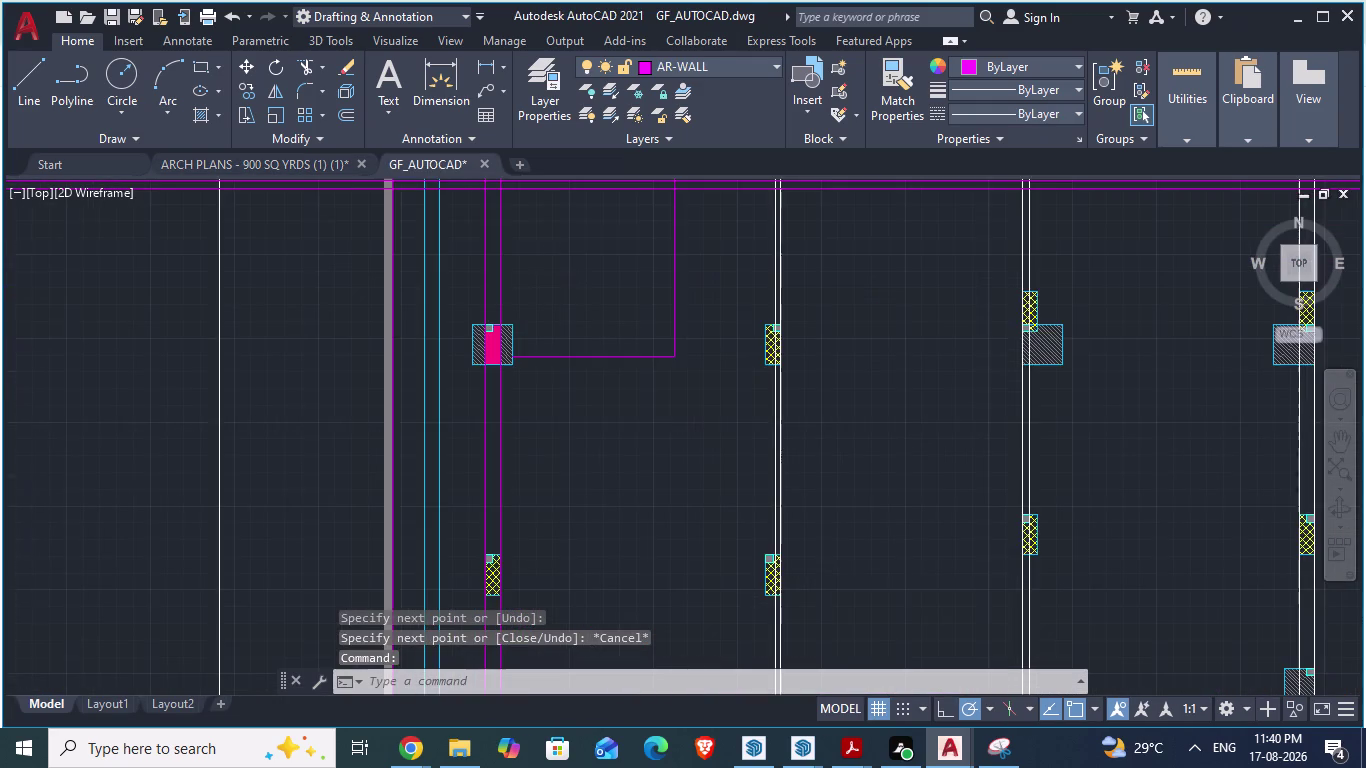
scroll(up, 3)
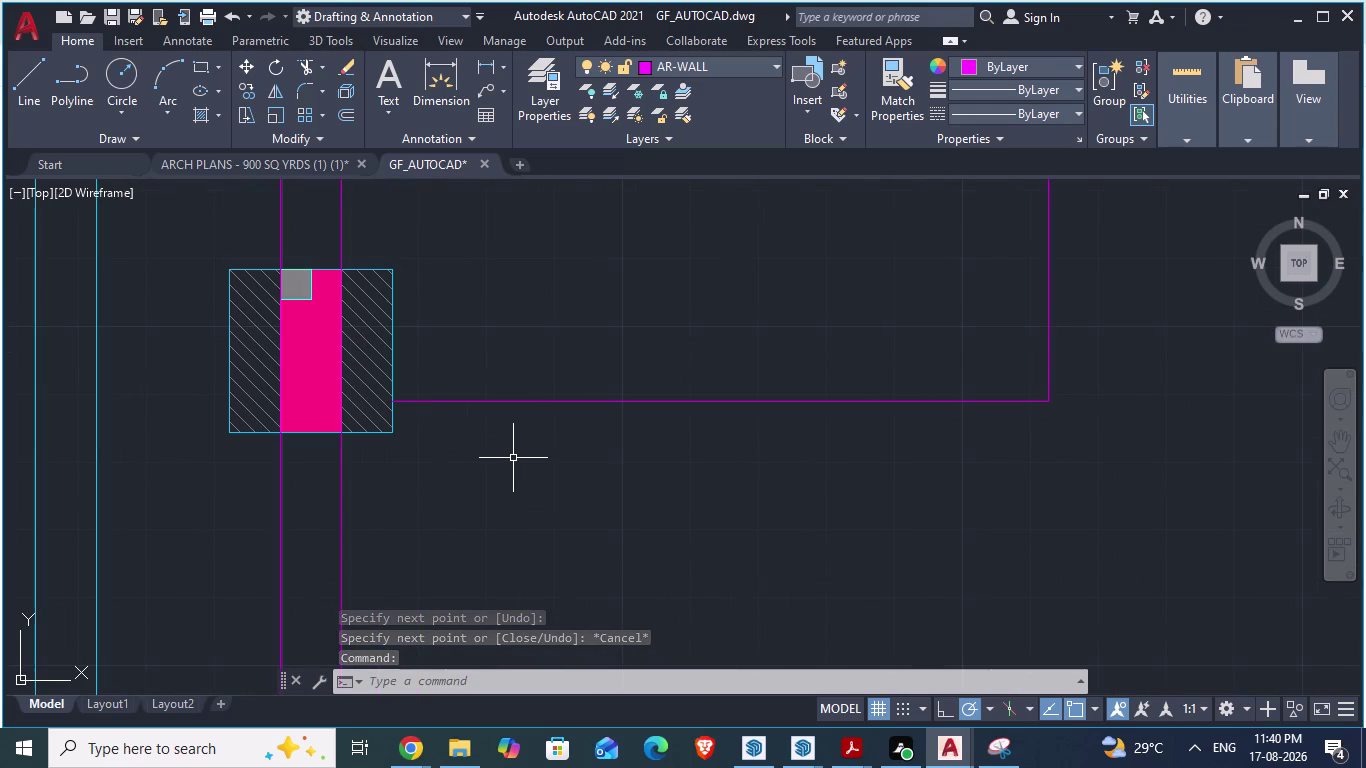
text(xl)
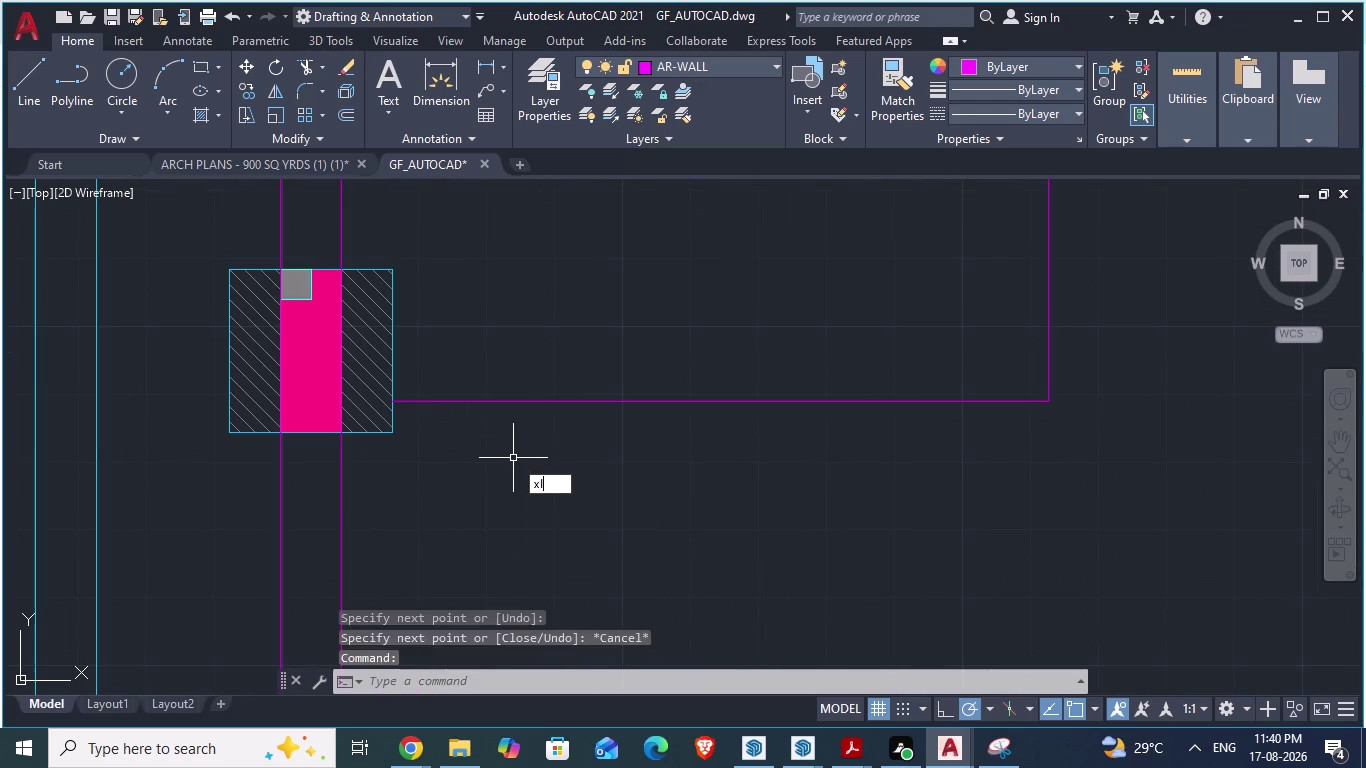
key(Return)
key(h)
key(Return)
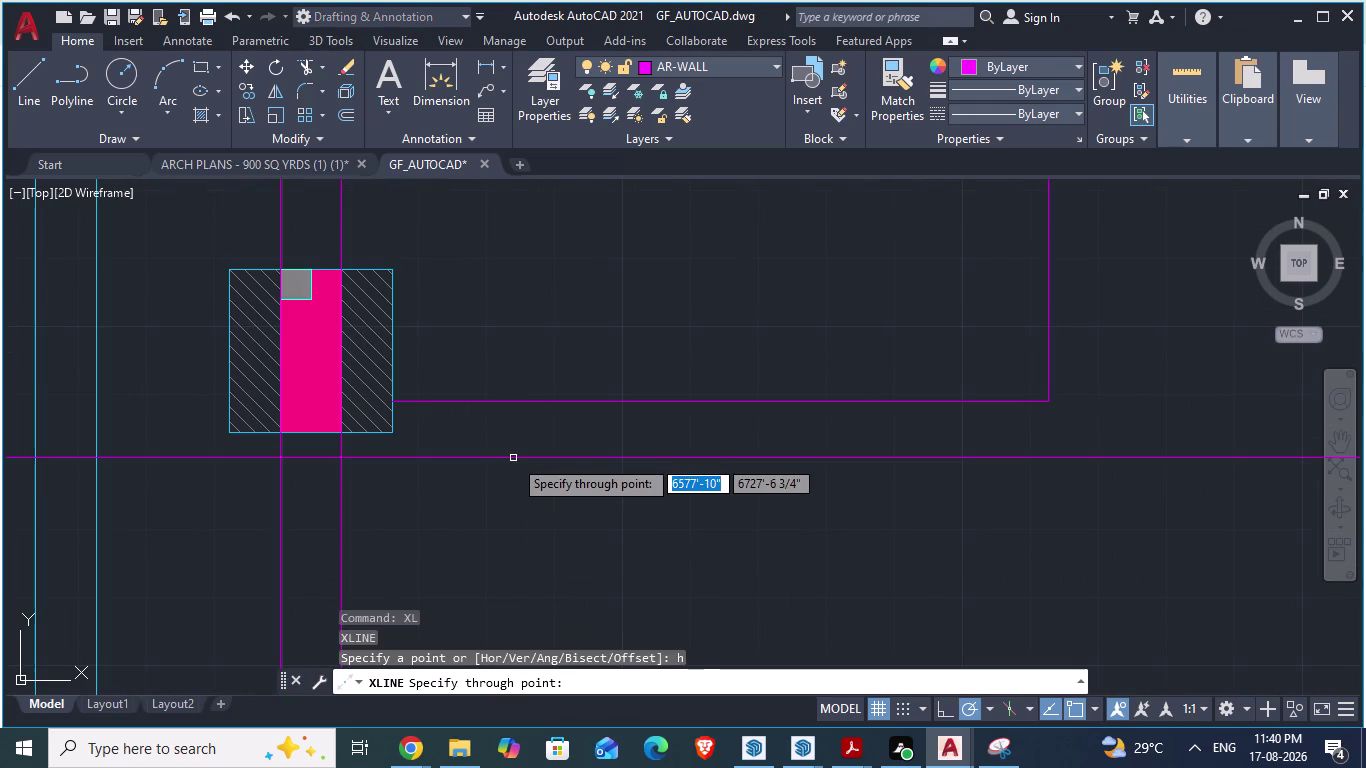
click(393, 431)
scroll(down, 3)
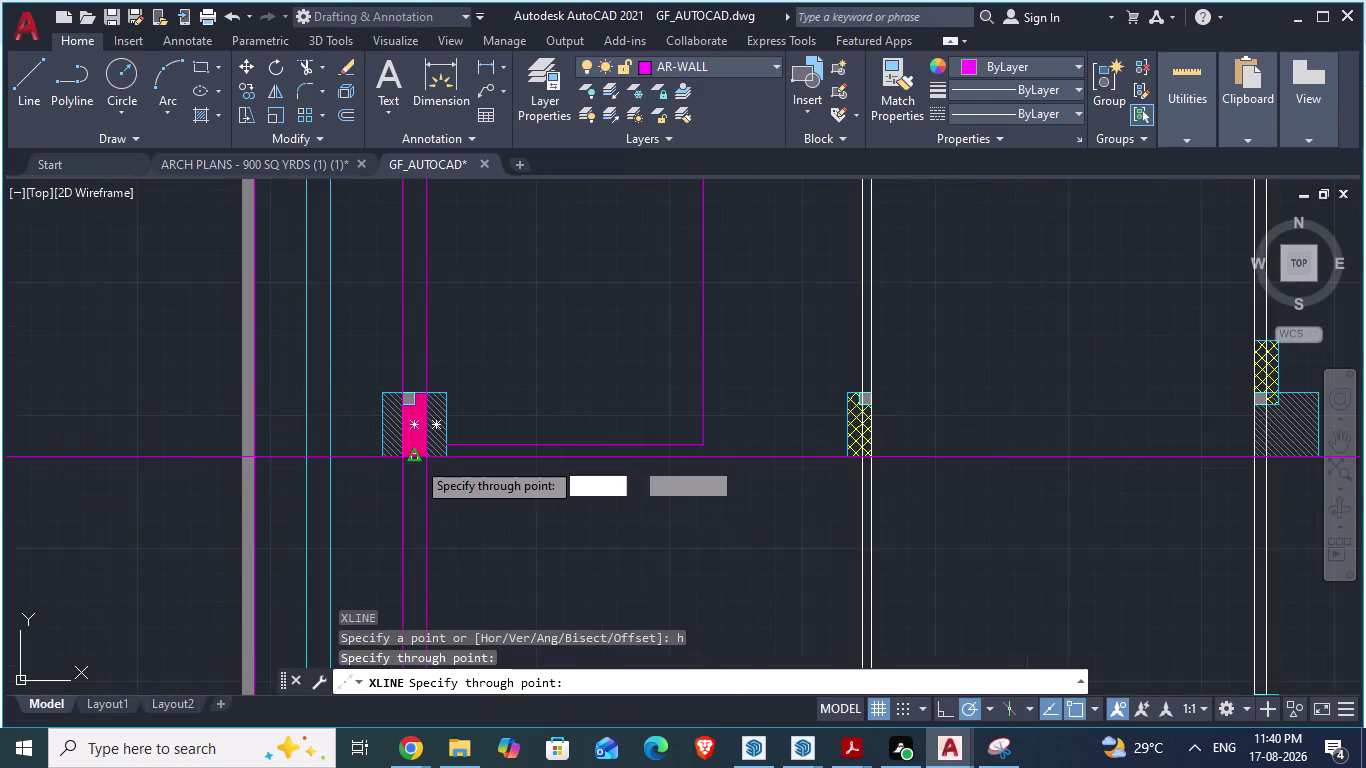
scroll(down, 3)
scroll(up, 3)
scroll(up, 3)
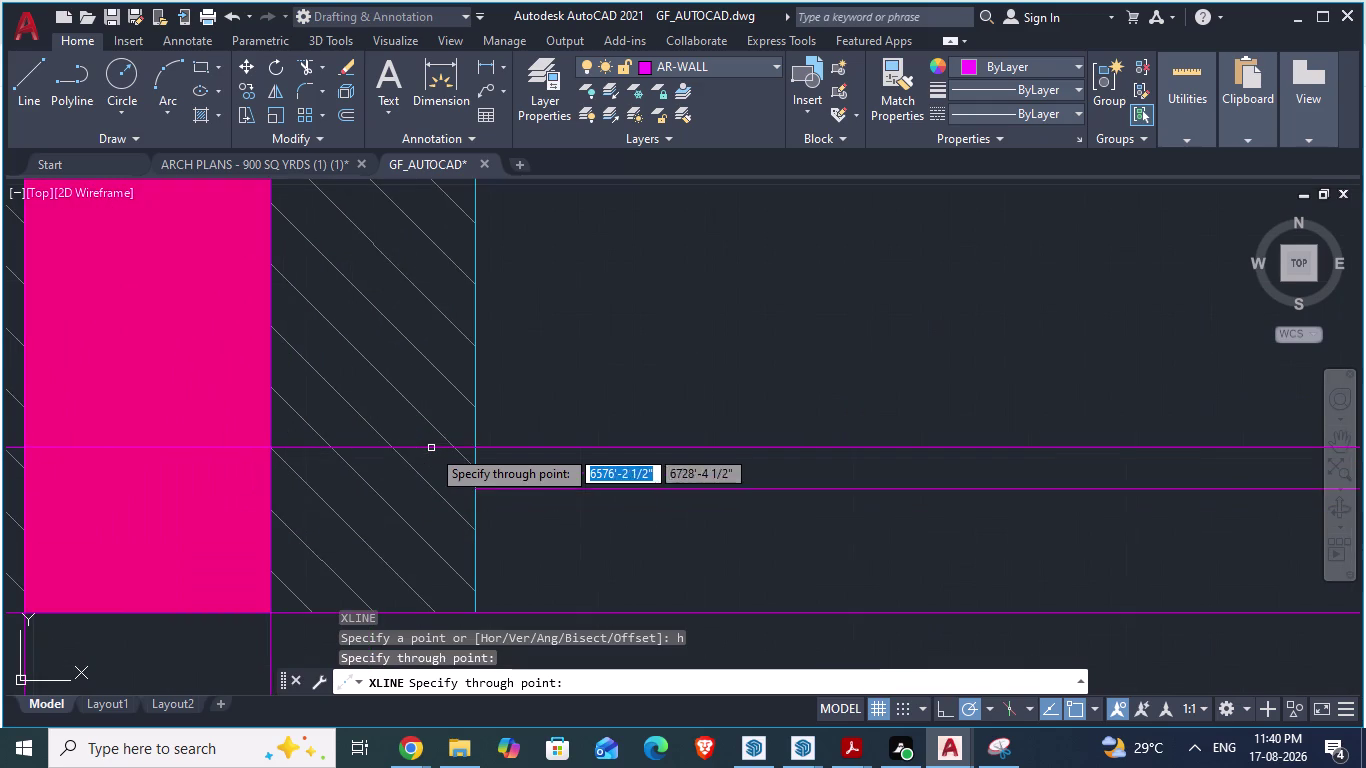
click(473, 485)
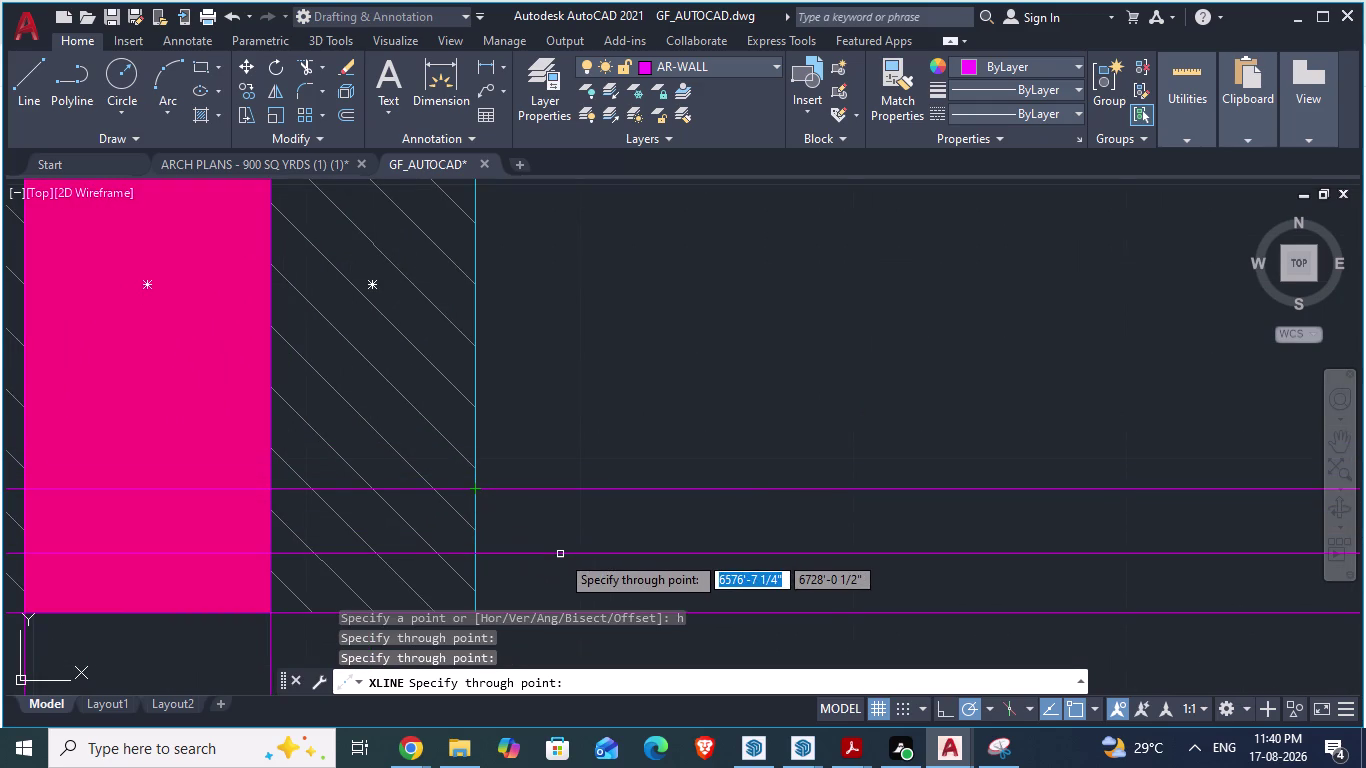
key(space)
Erase the stray vertical wall line.
scroll(down, 3)
scroll(down, 3)
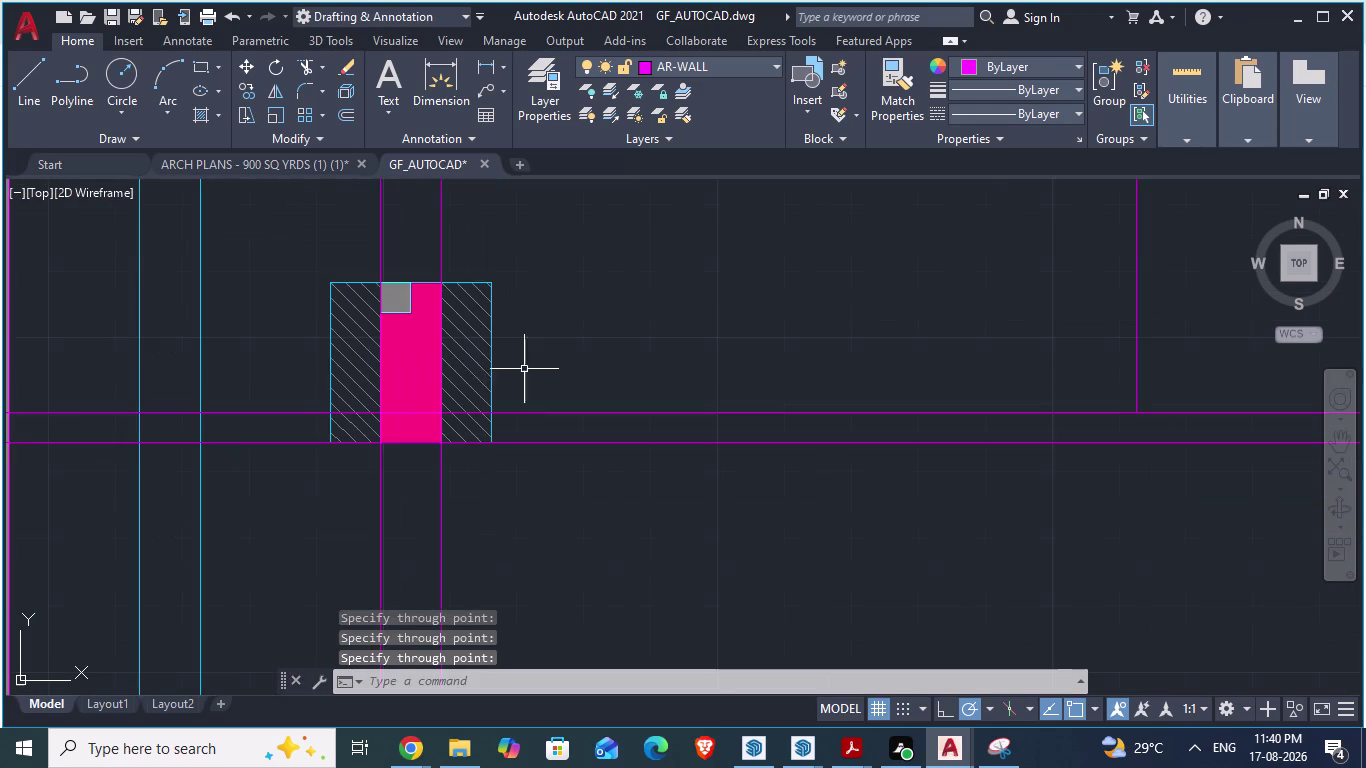
click(1138, 339)
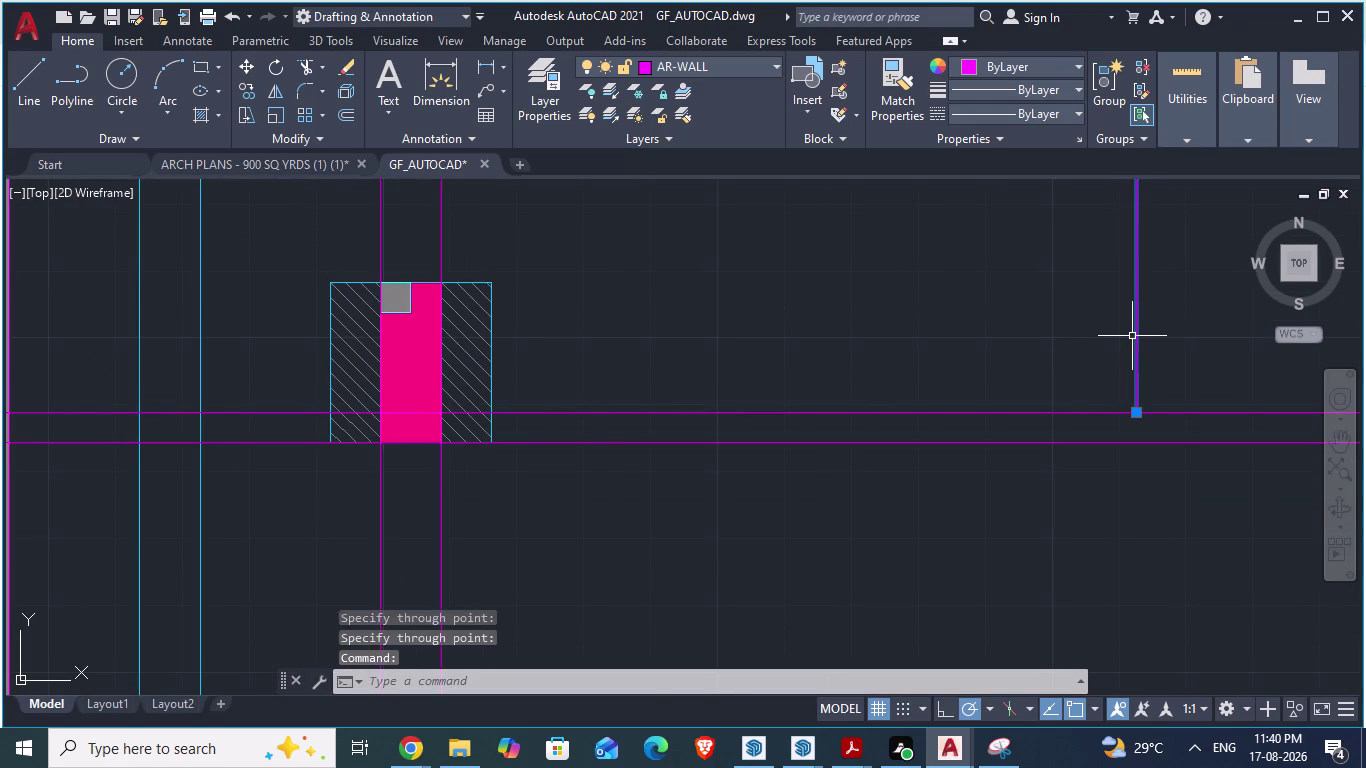
key(Delete)
Save GF_AUTOCAD and switch to the ARCH PLANS drawing.
scroll(down, 3)
scroll(down, 3)
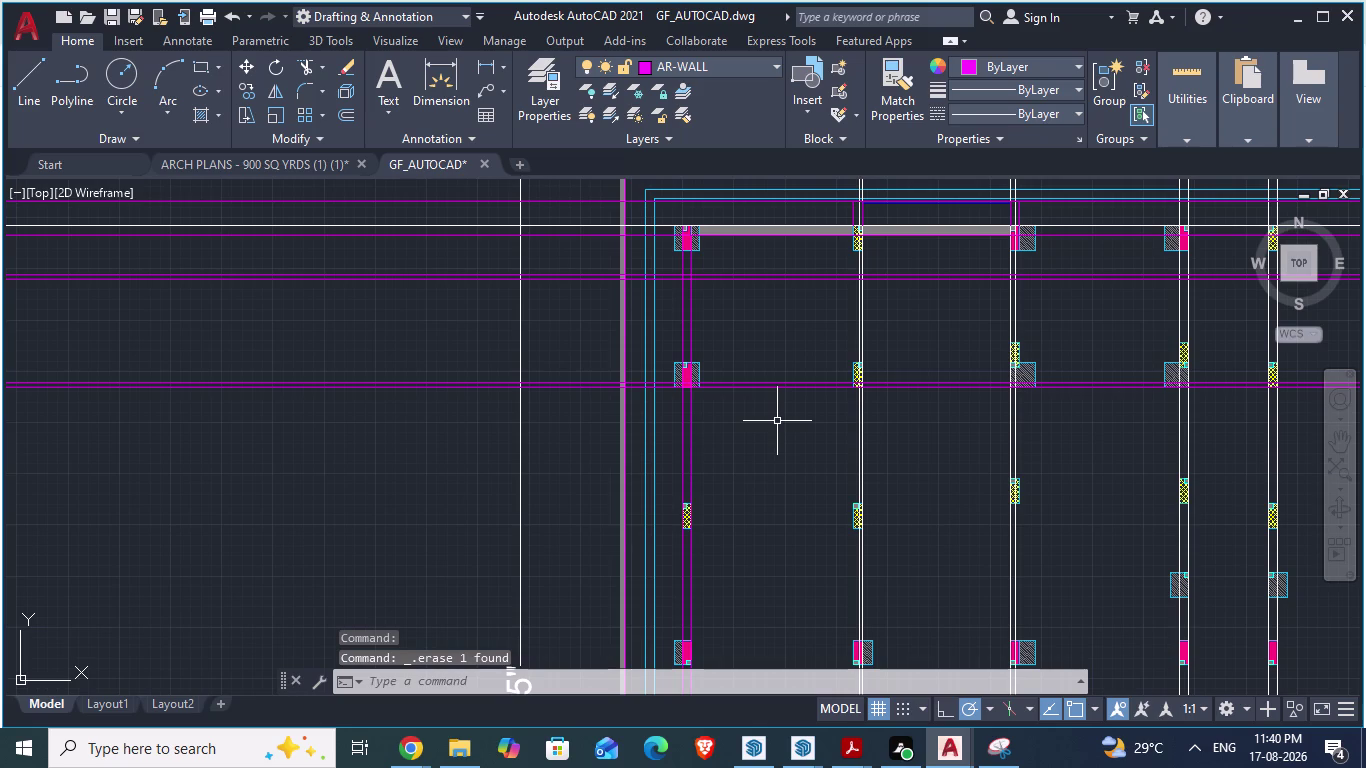
key(ctrl+s)
scroll(down, 3)
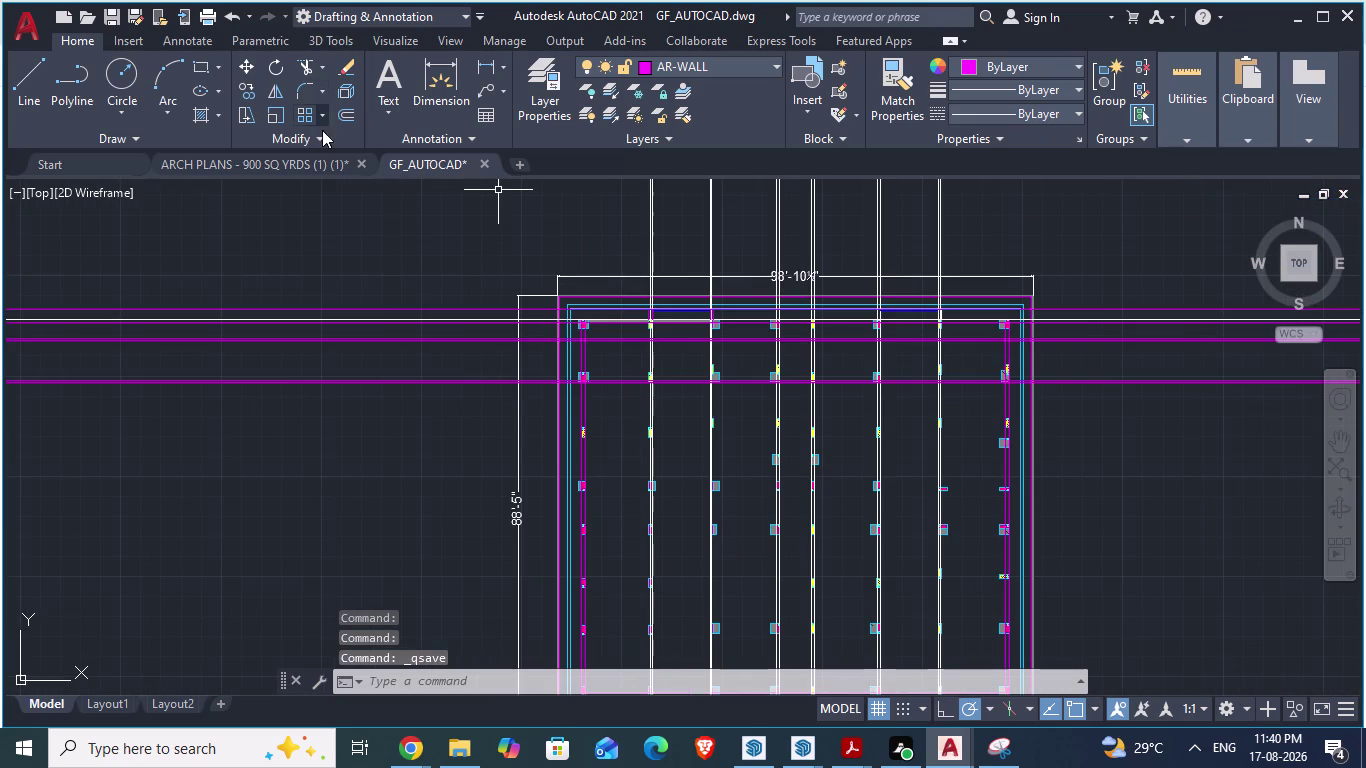
click(301, 171)
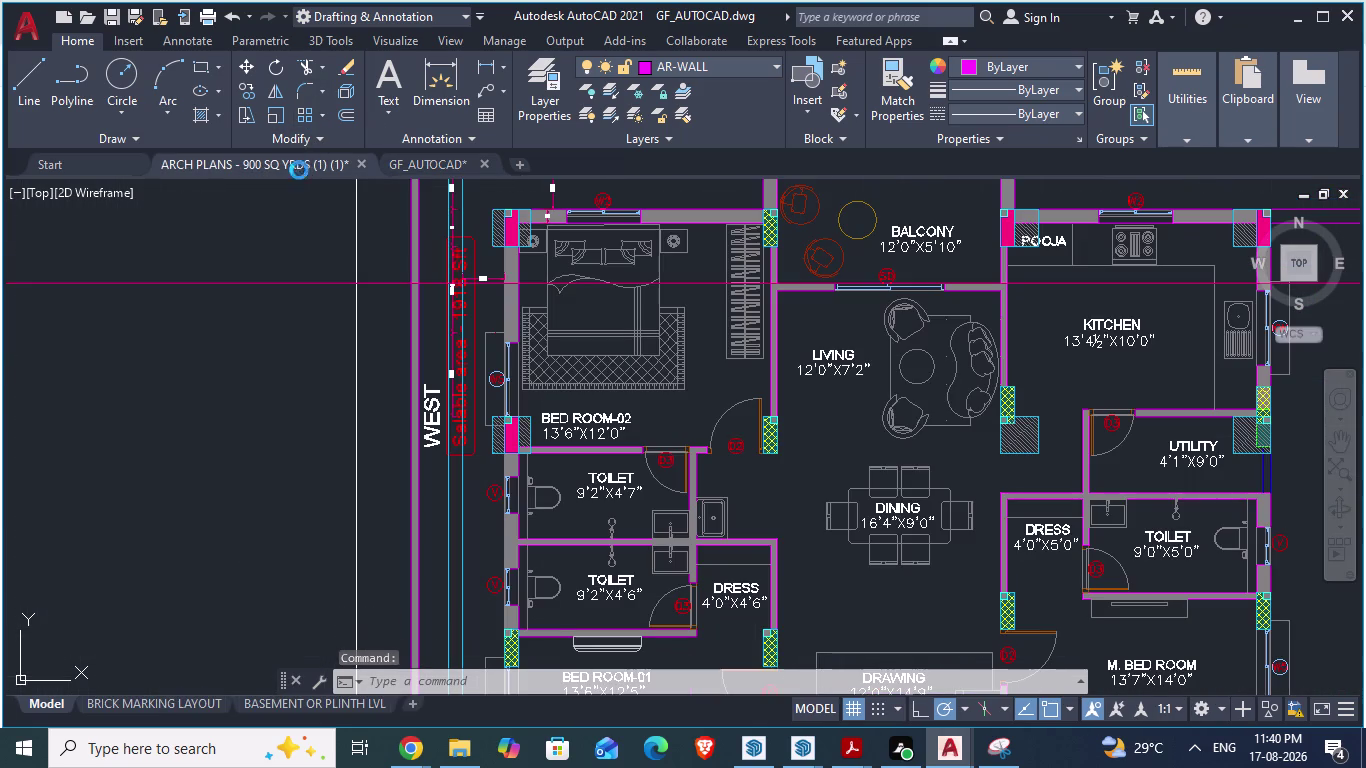
Place a horizontal construction line along the lower face of the Bed Room-02 wall.
scroll(down, 3)
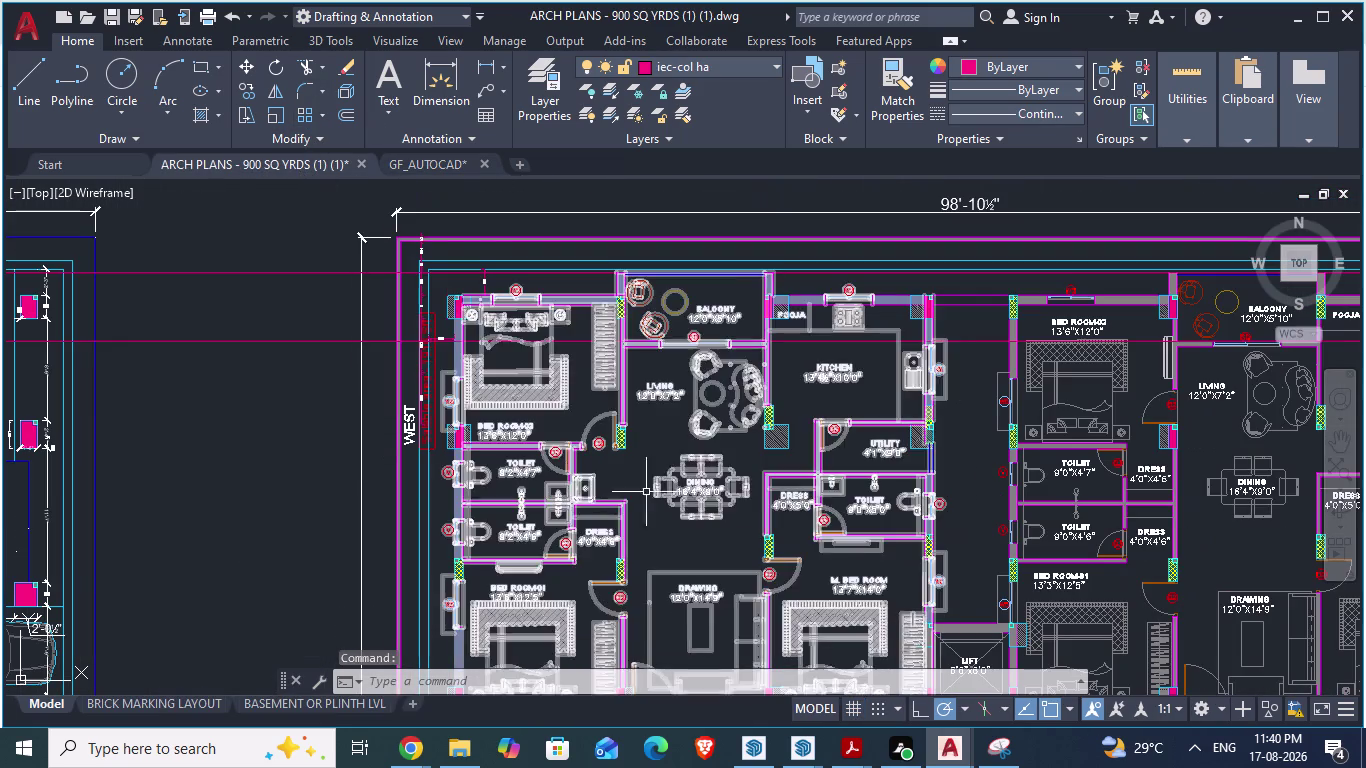
scroll(up, 3)
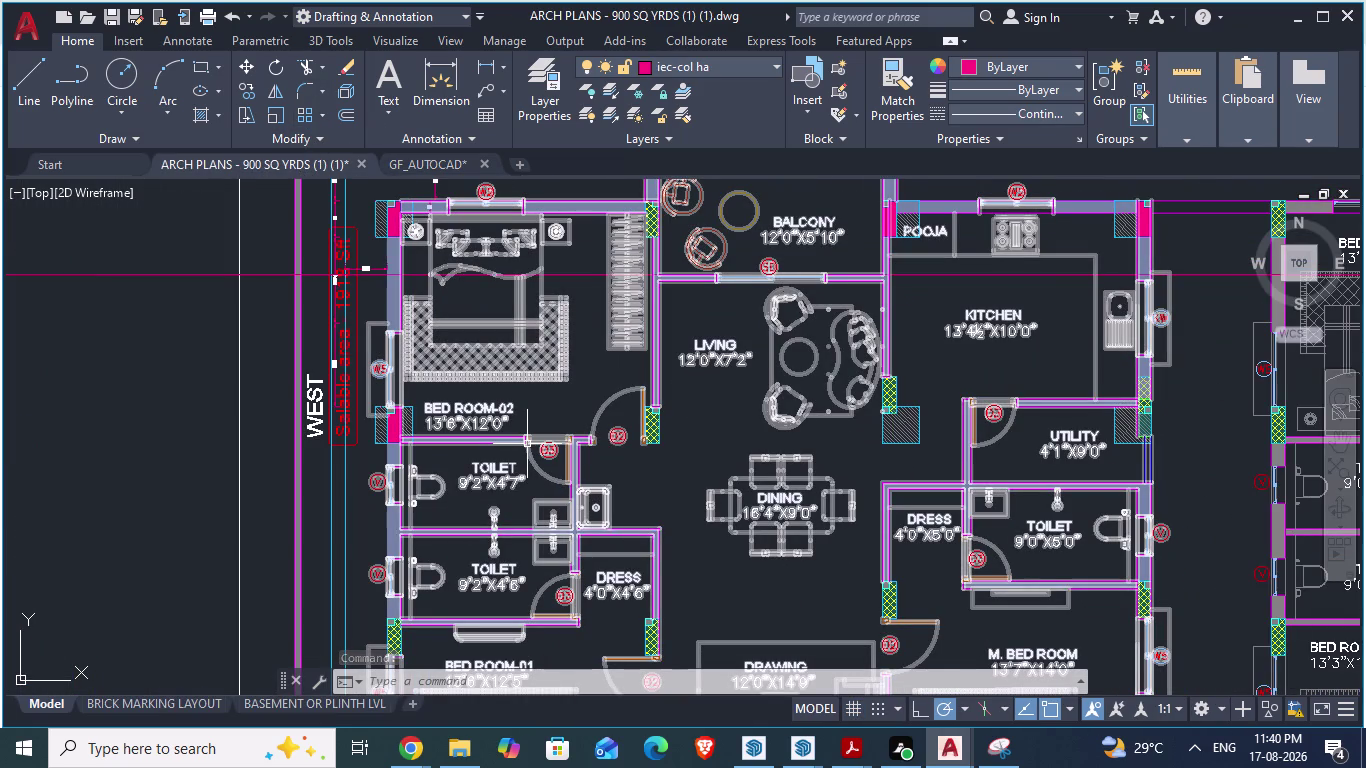
text(xl)
key(Return)
key(h)
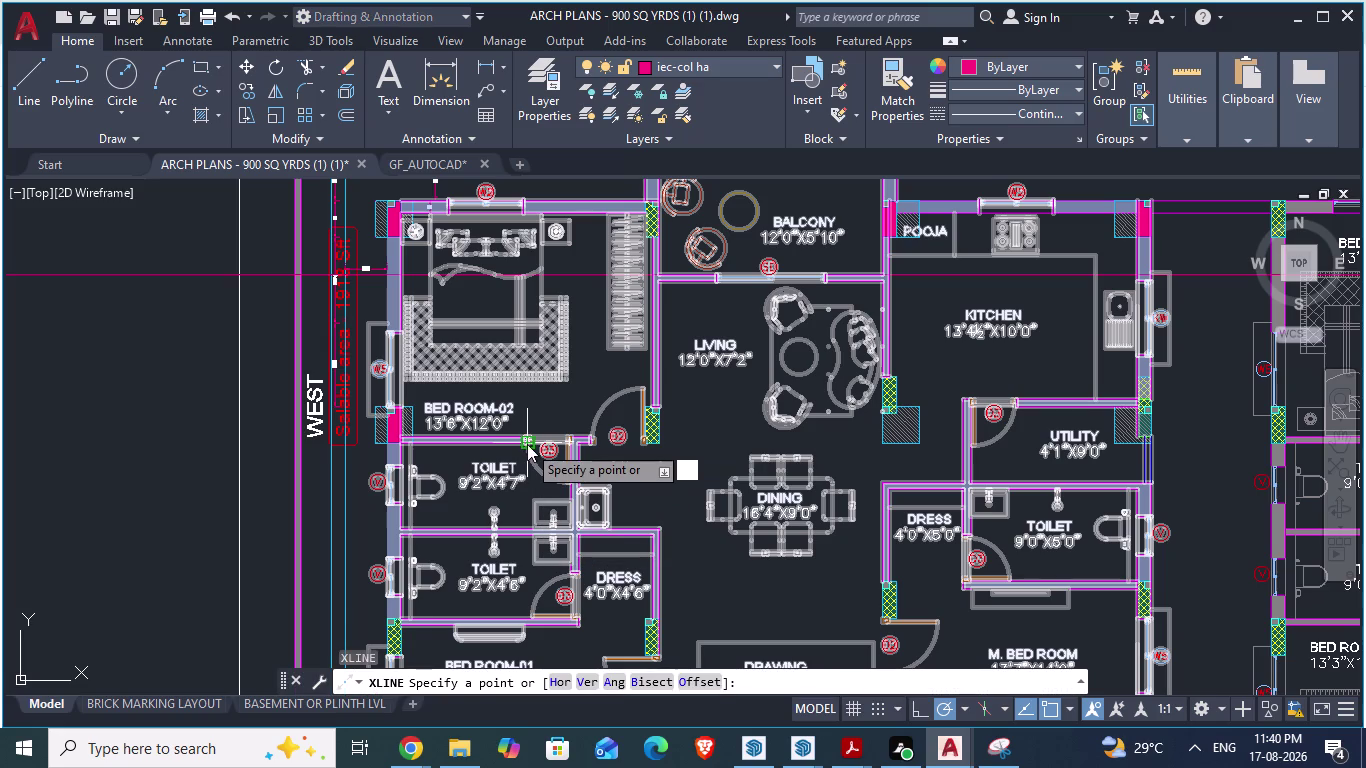
key(Return)
scroll(up, 3)
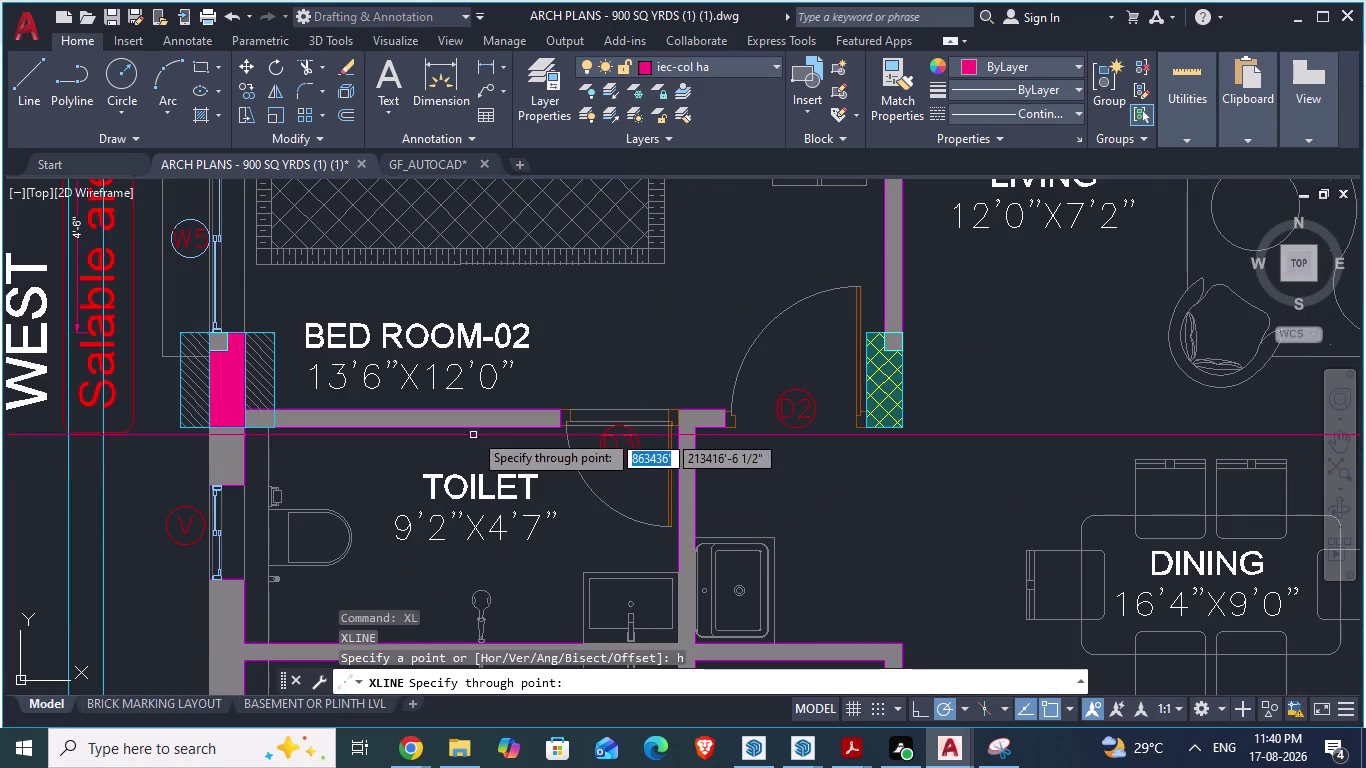
click(474, 426)
scroll(up, 3)
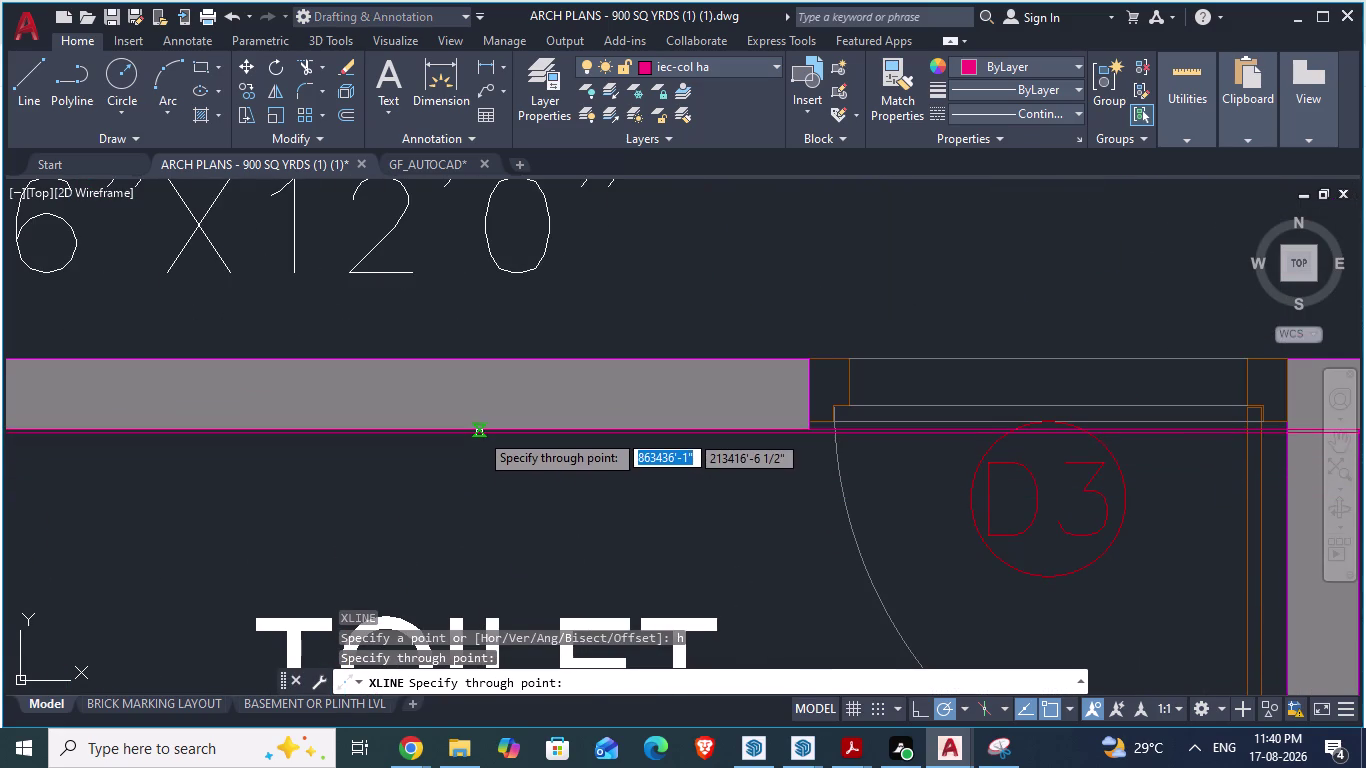
key(Escape)
Zoom around ARCH PLANS to check the new line's alignment.
scroll(up, 3)
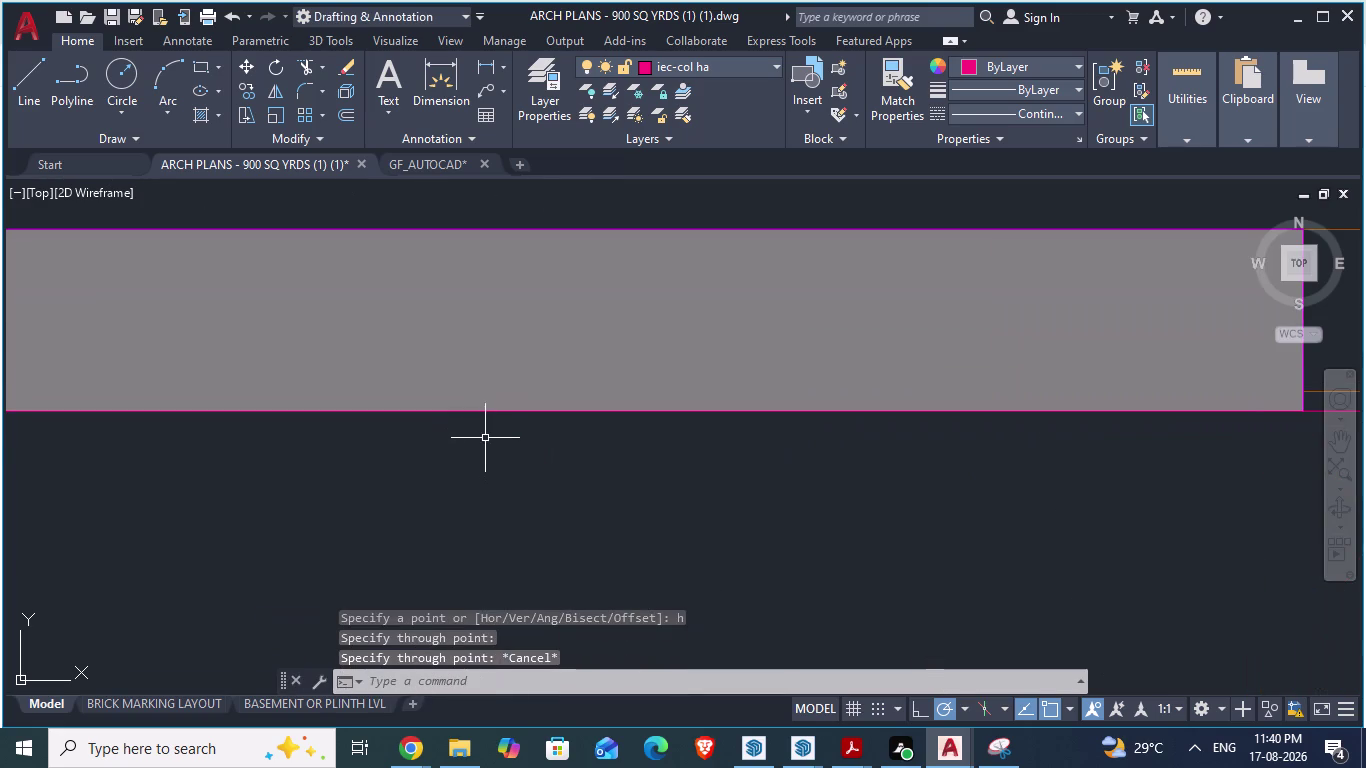
scroll(down, 3)
scroll(up, 3)
scroll(down, 3)
scroll(down, 3)
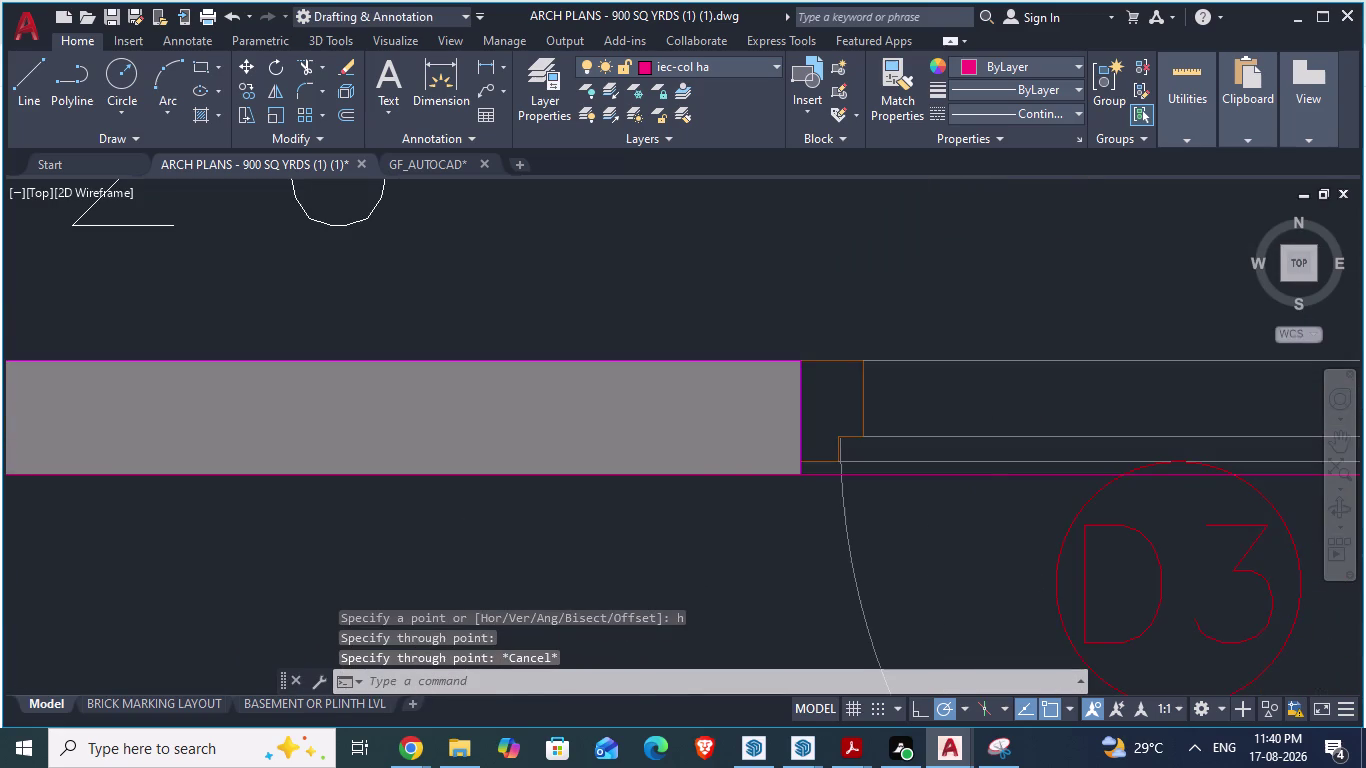
scroll(down, 3)
scroll(down, 3)
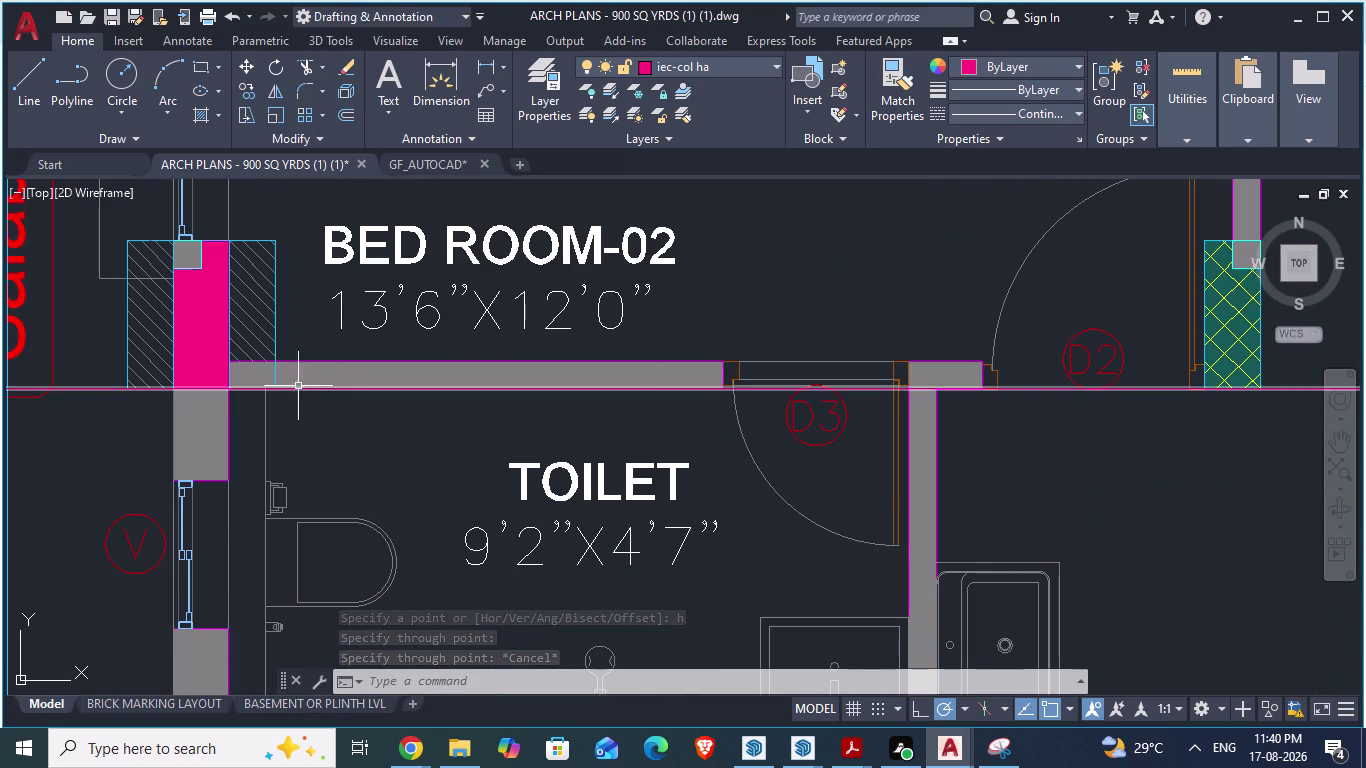
scroll(up, 3)
scroll(down, 3)
scroll(down, 3)
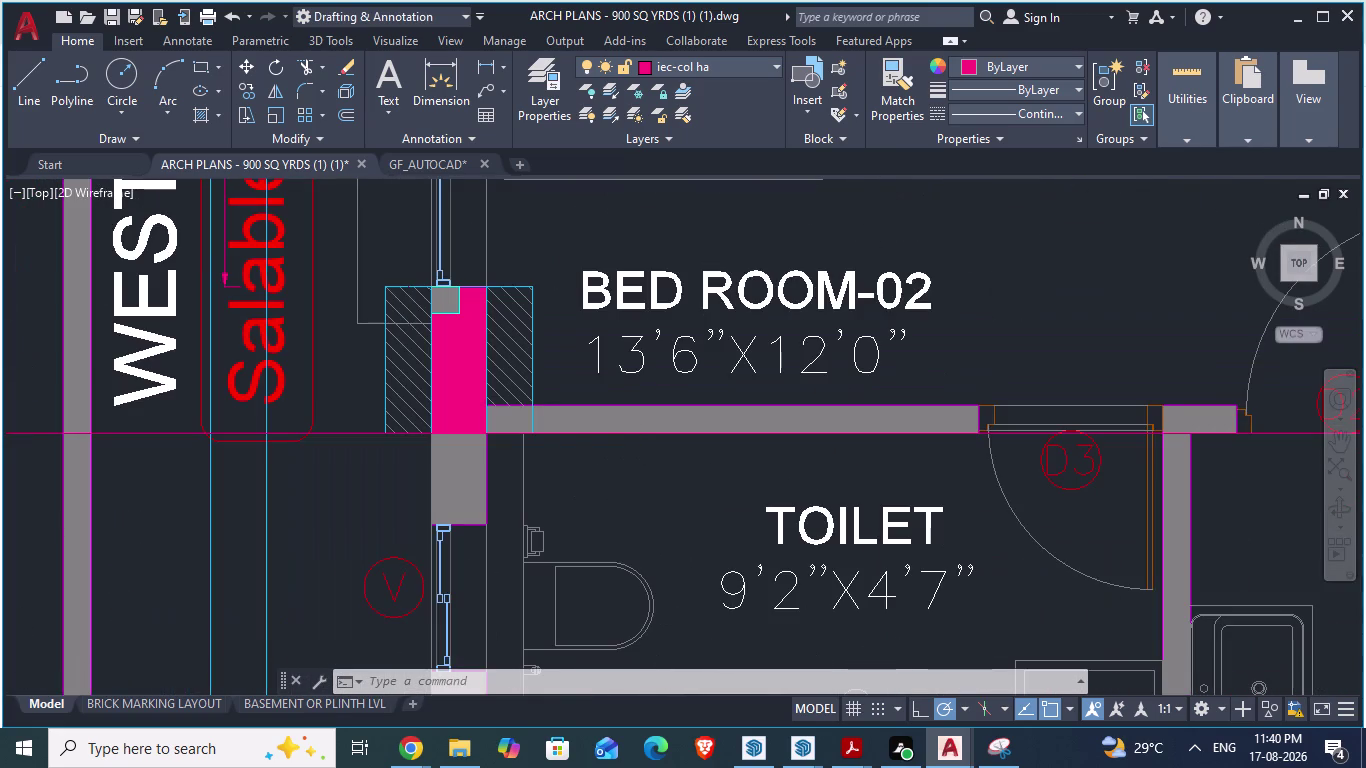
scroll(down, 3)
scroll(down, 3)
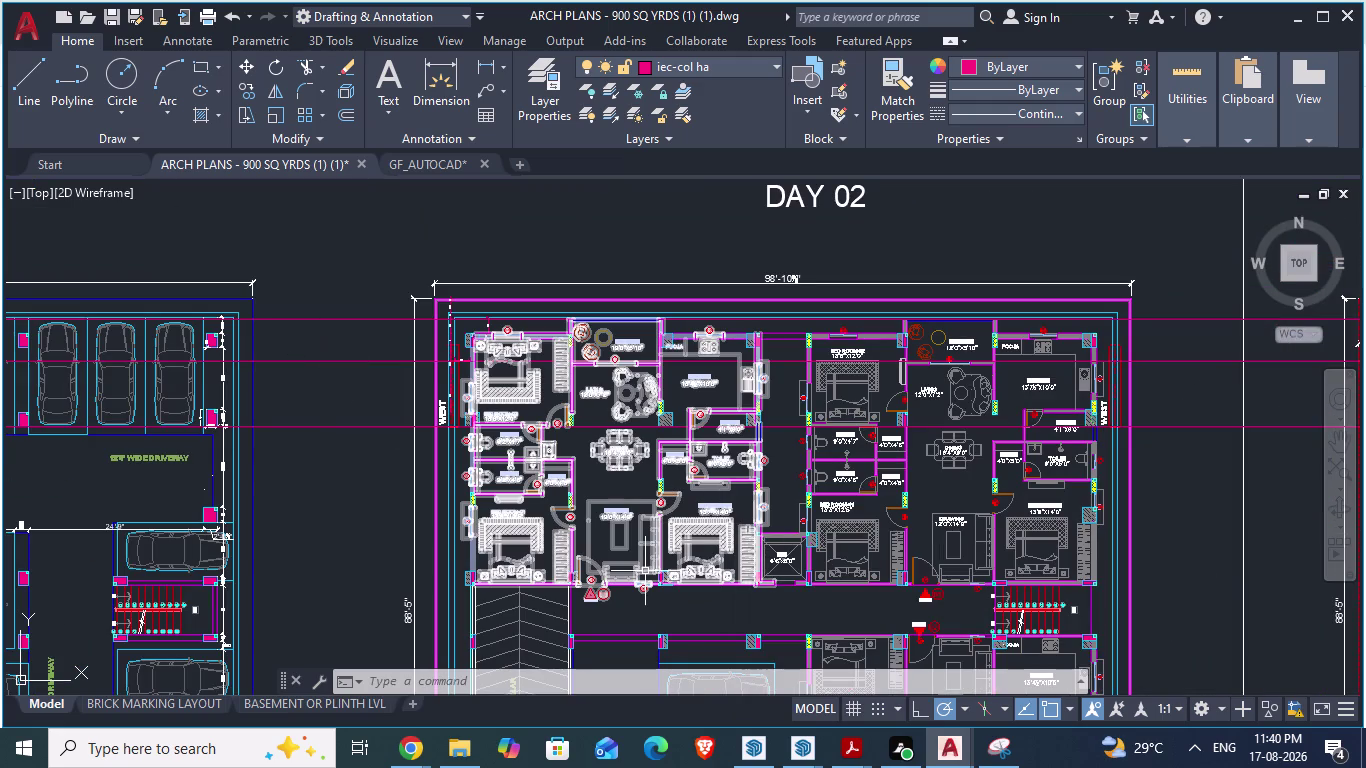
scroll(down, 3)
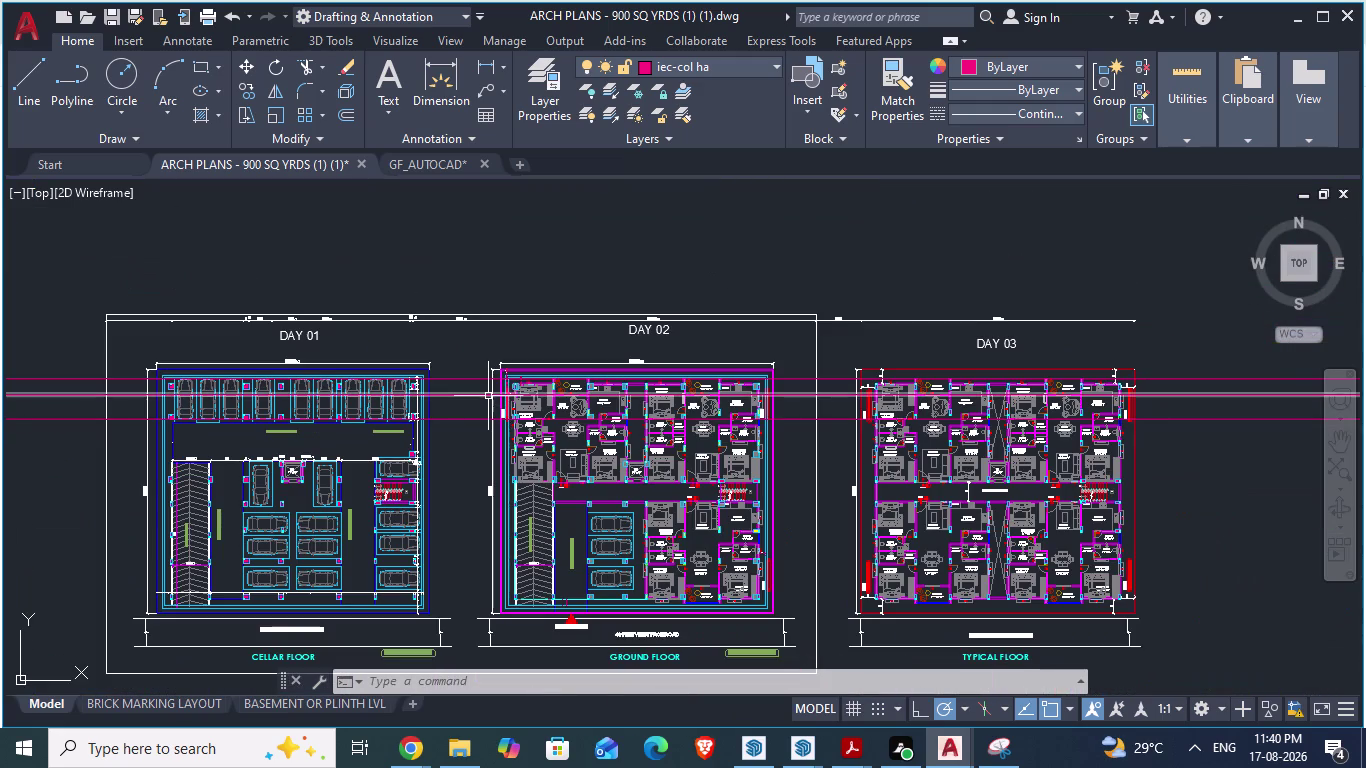
scroll(up, 3)
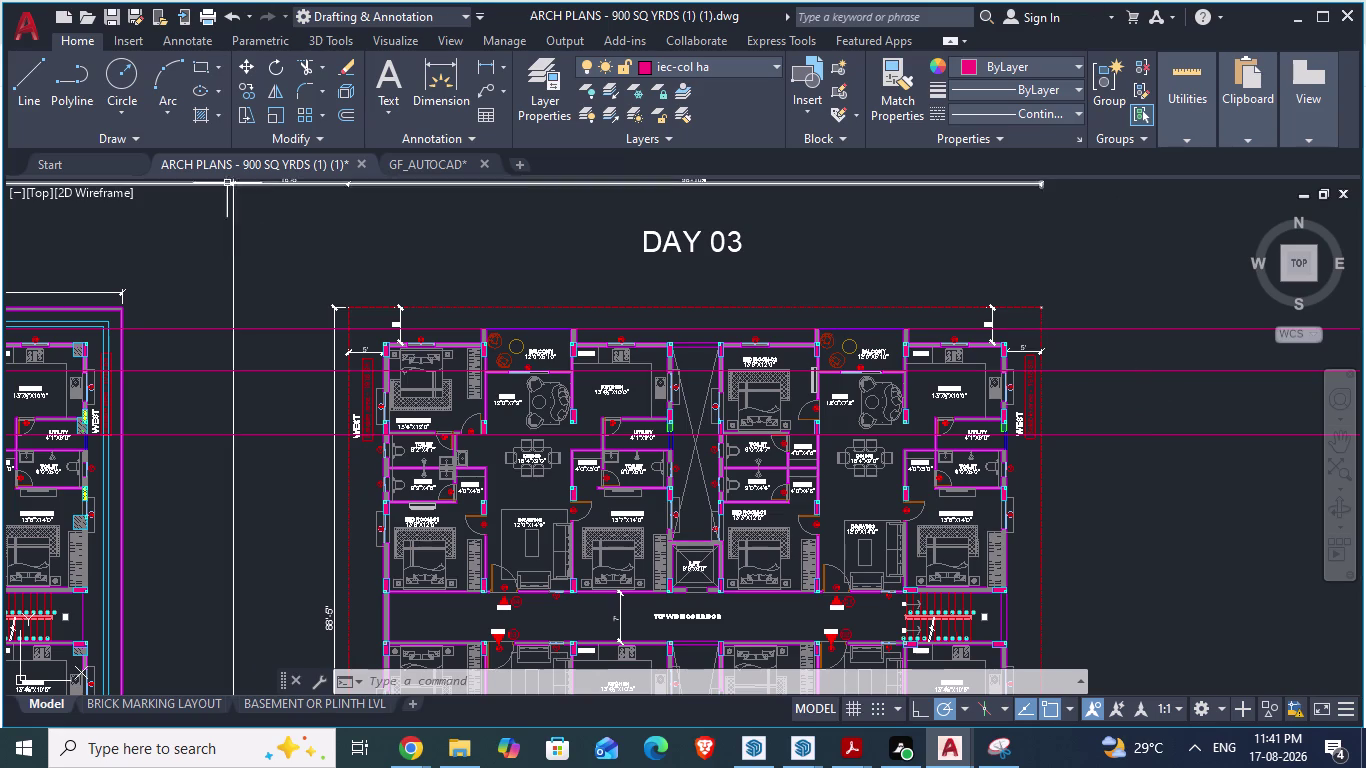
scroll(down, 3)
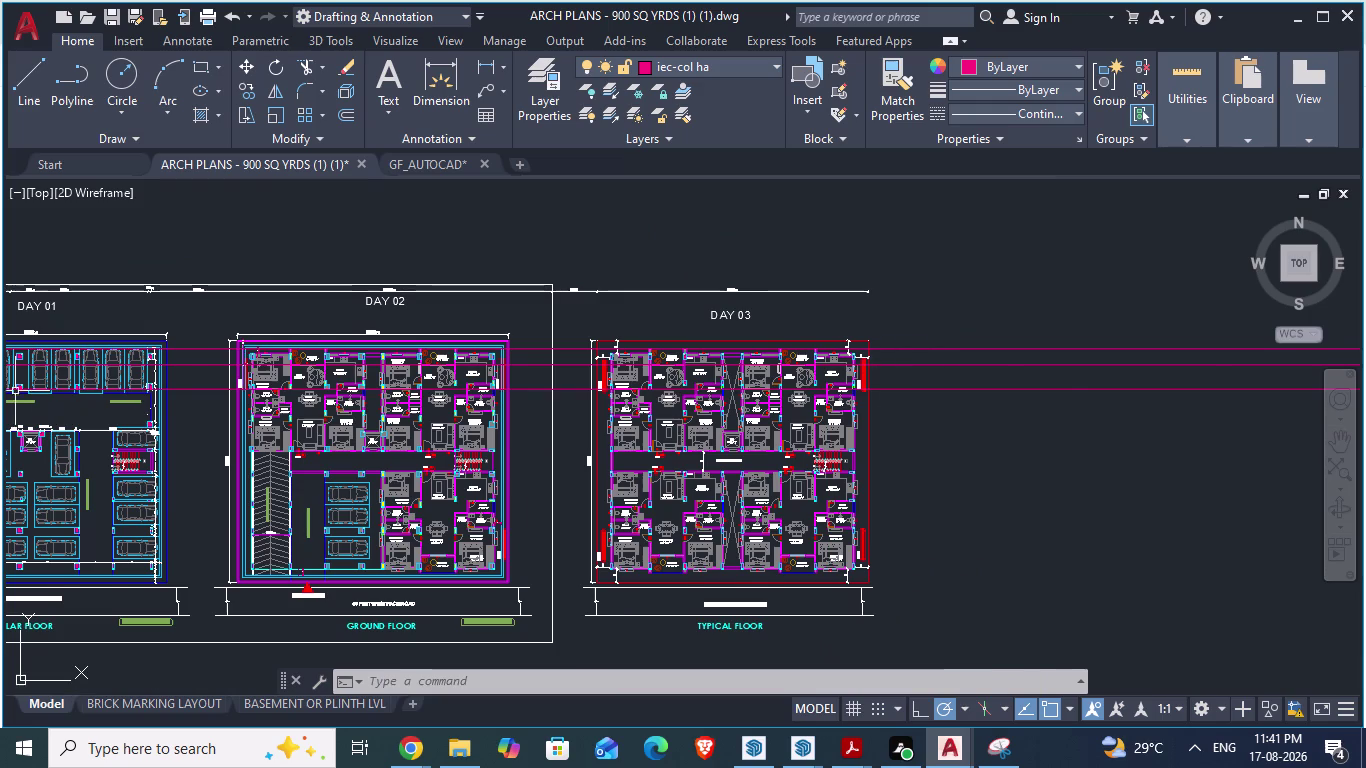
scroll(up, 3)
scroll(up, 3)
scroll(up, 3)
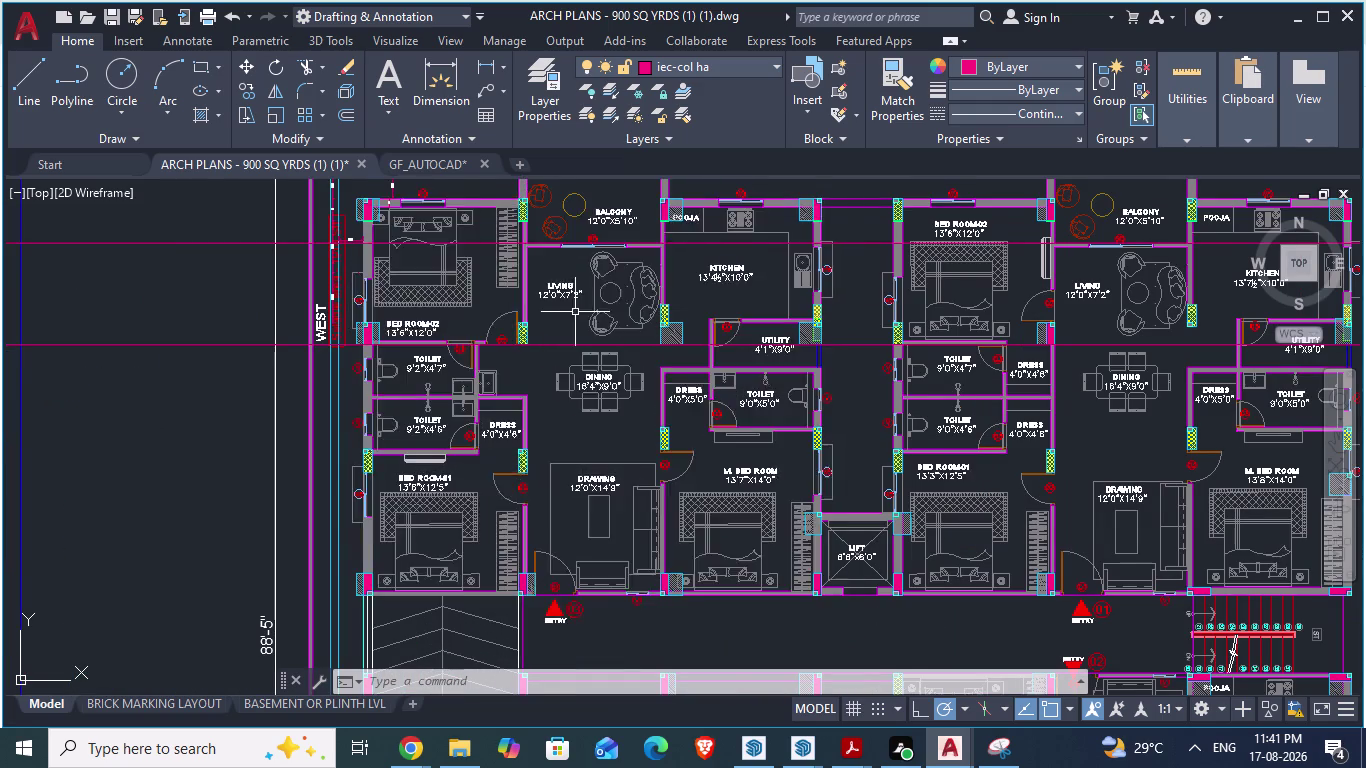
scroll(up, 3)
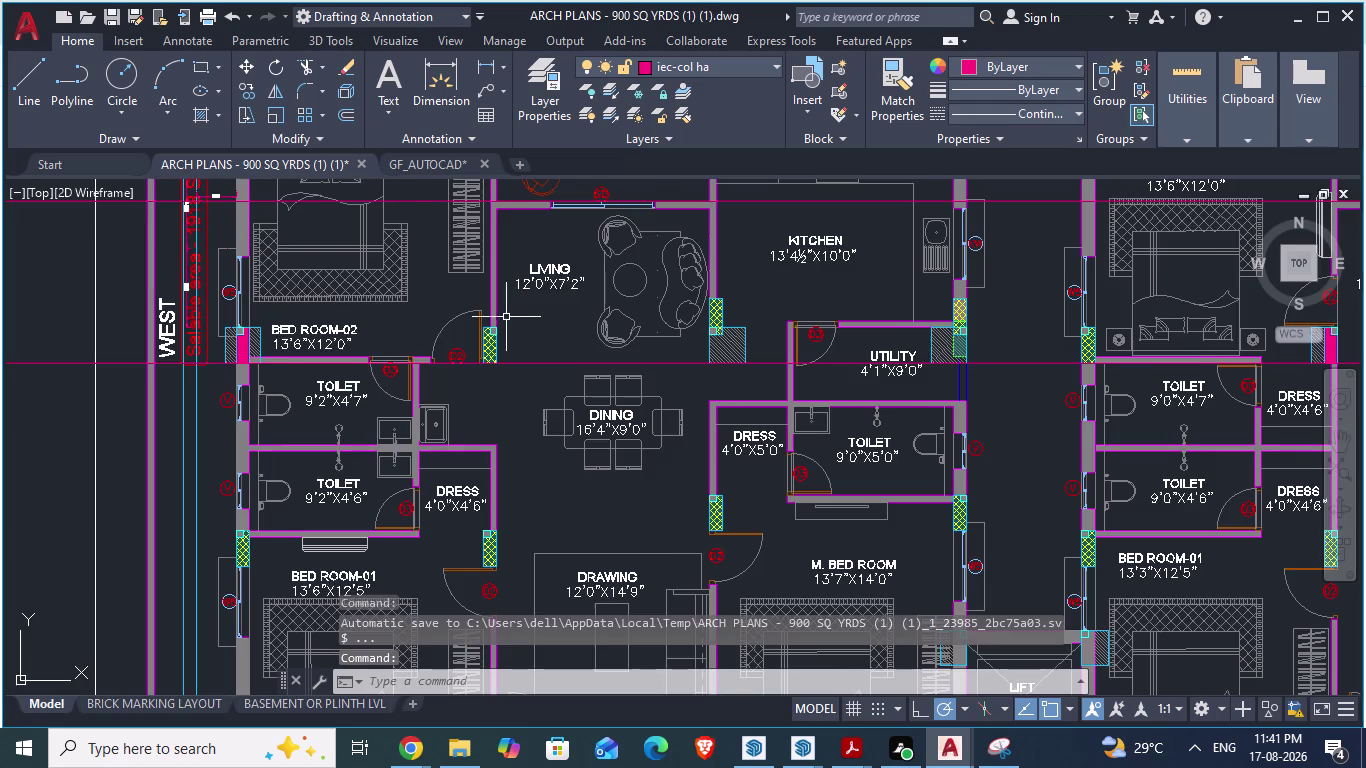
scroll(down, 3)
scroll(down, 3)
scroll(up, 3)
scroll(down, 3)
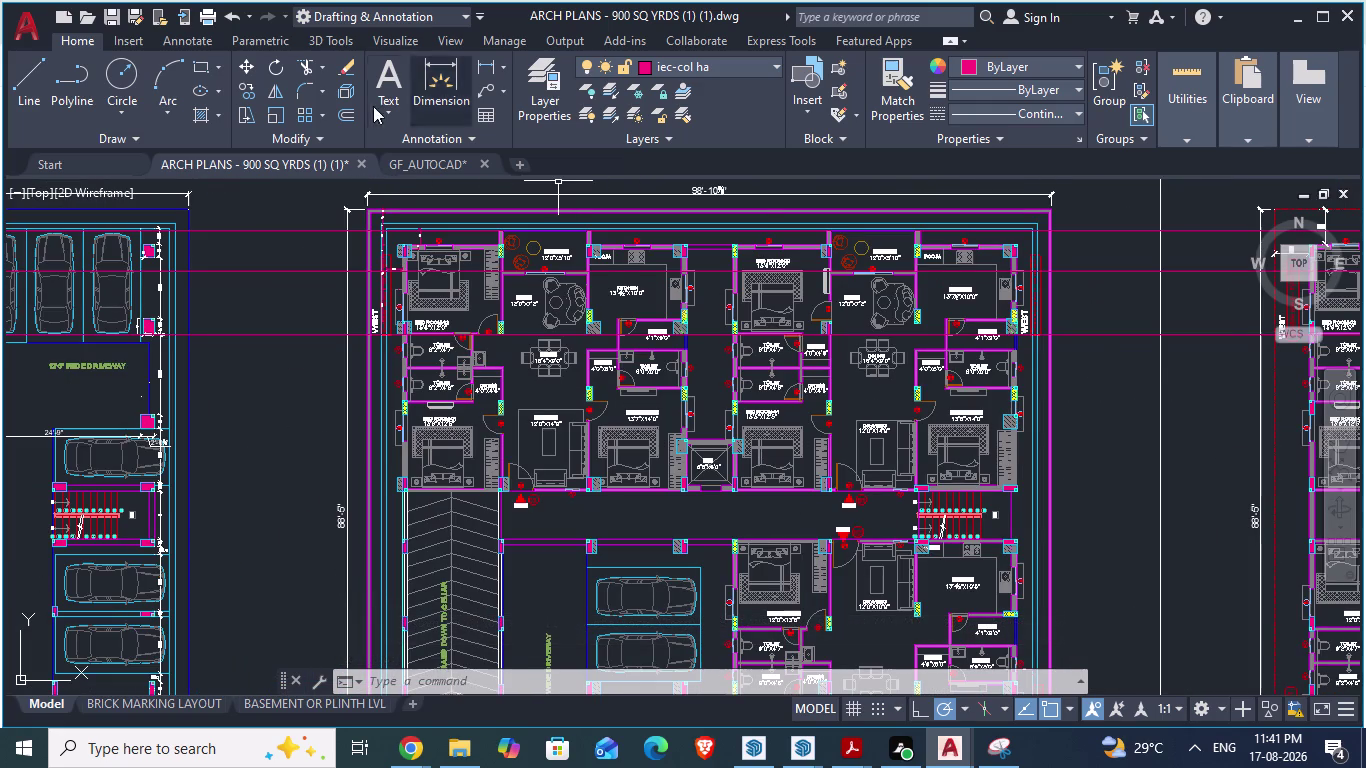
Switch to the GF_AUTOCAD drawing and check its layer list, leaving AR-WALL current.
click(436, 162)
click(436, 162)
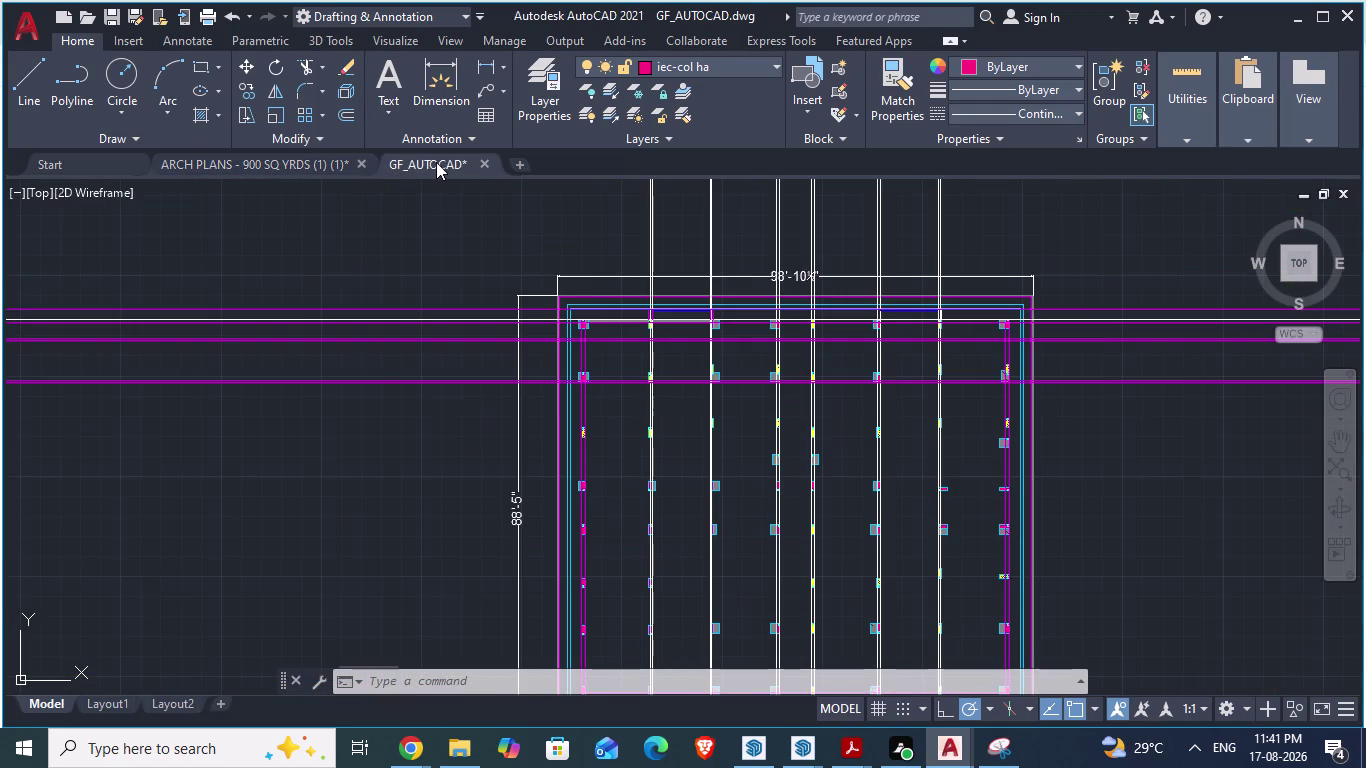
scroll(up, 3)
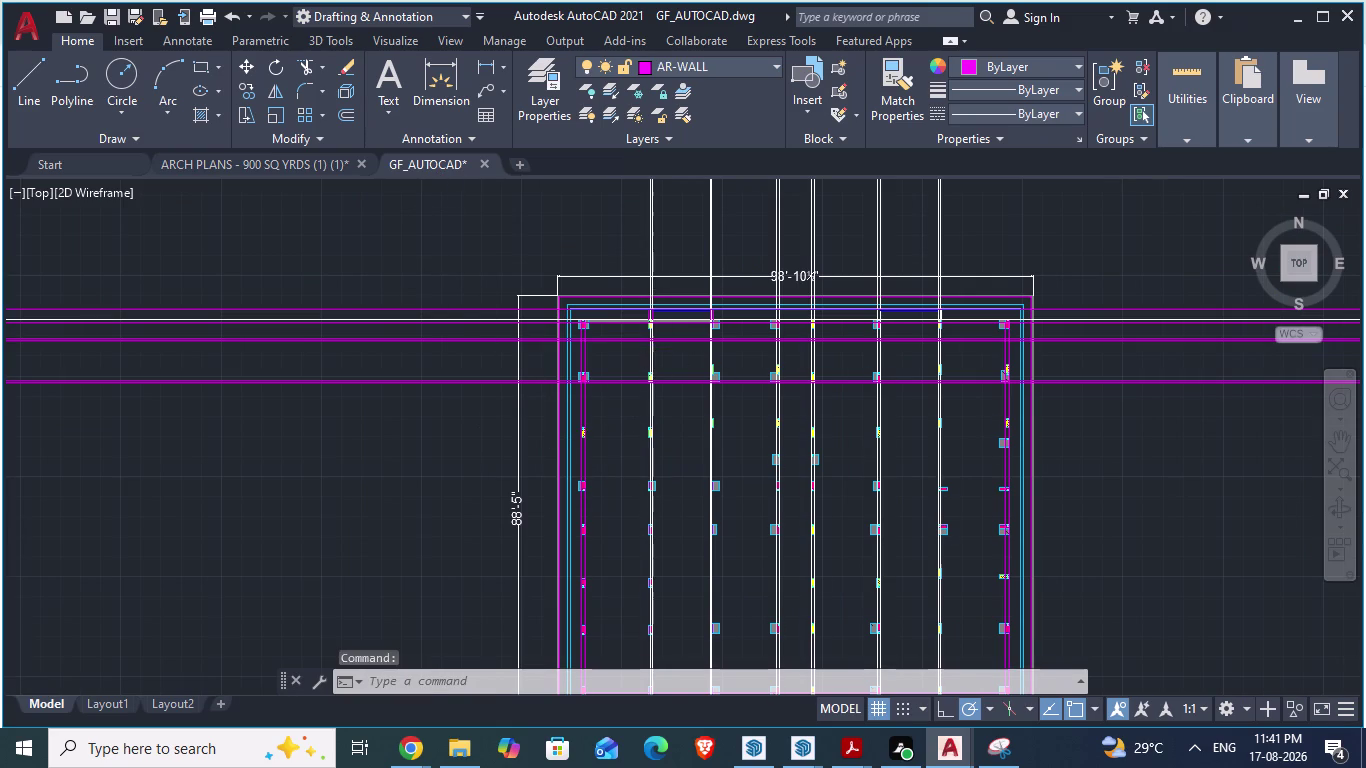
scroll(up, 3)
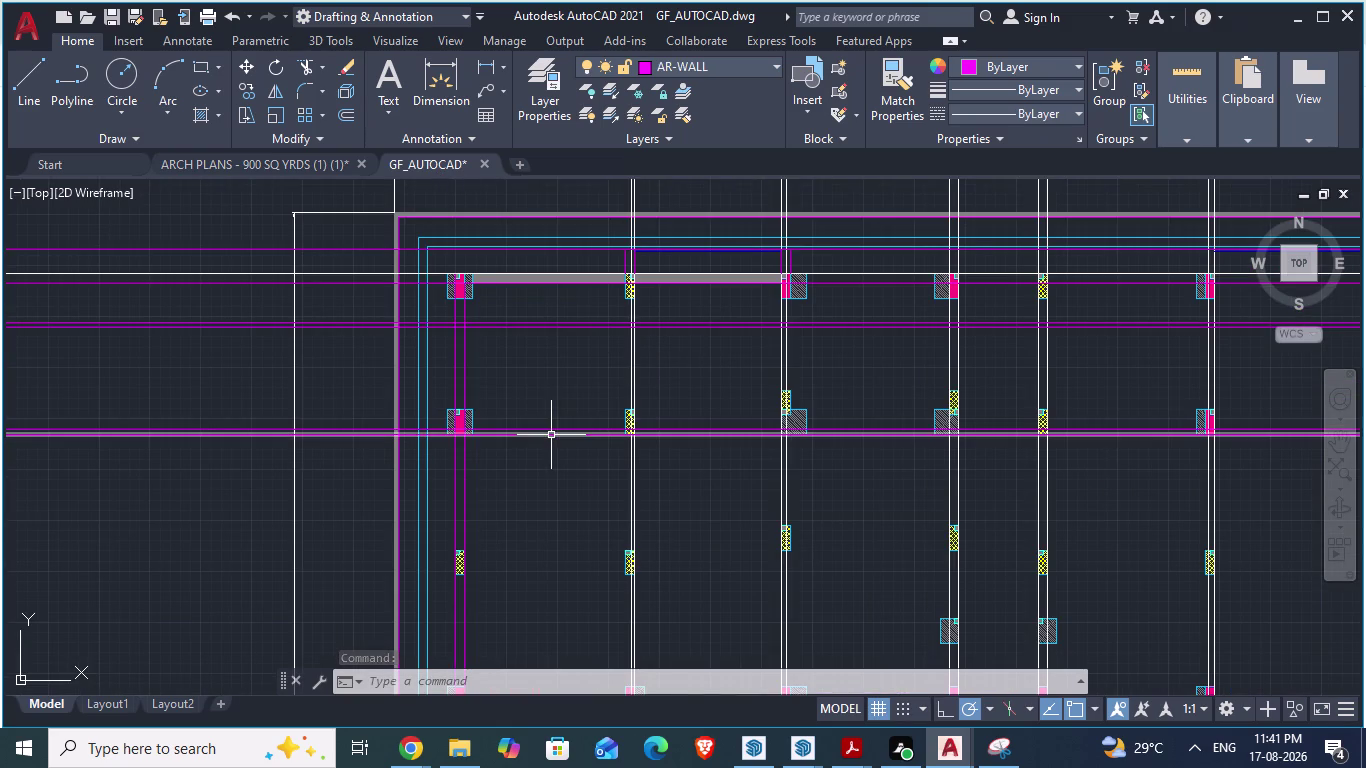
scroll(down, 3)
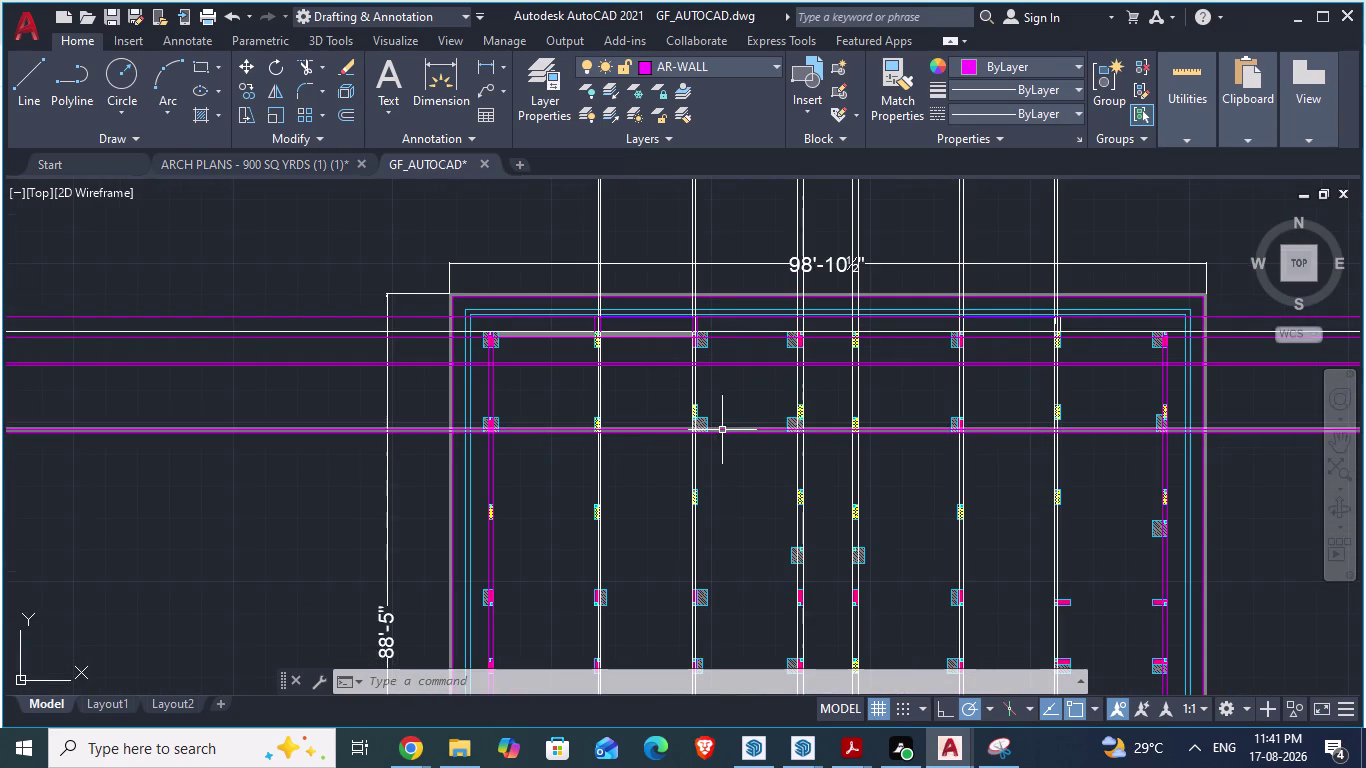
scroll(down, 3)
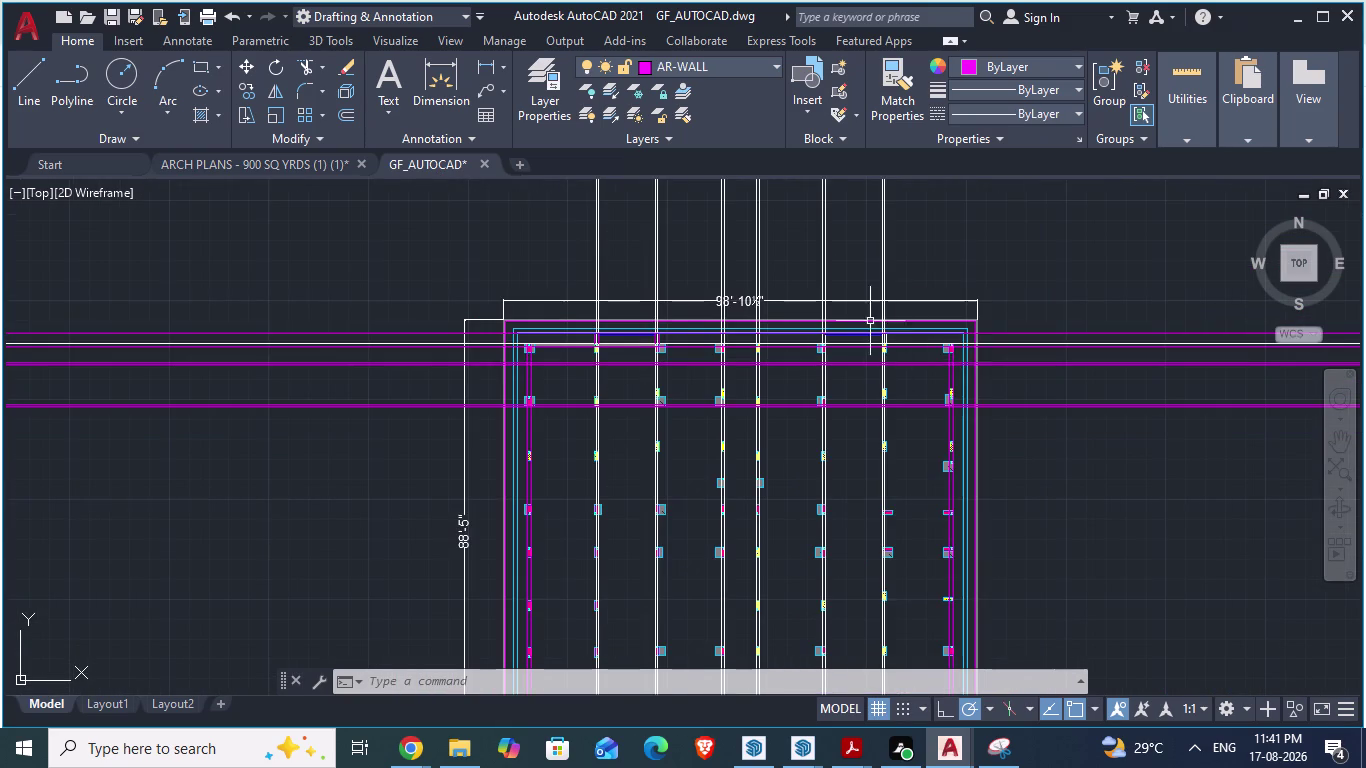
scroll(up, 3)
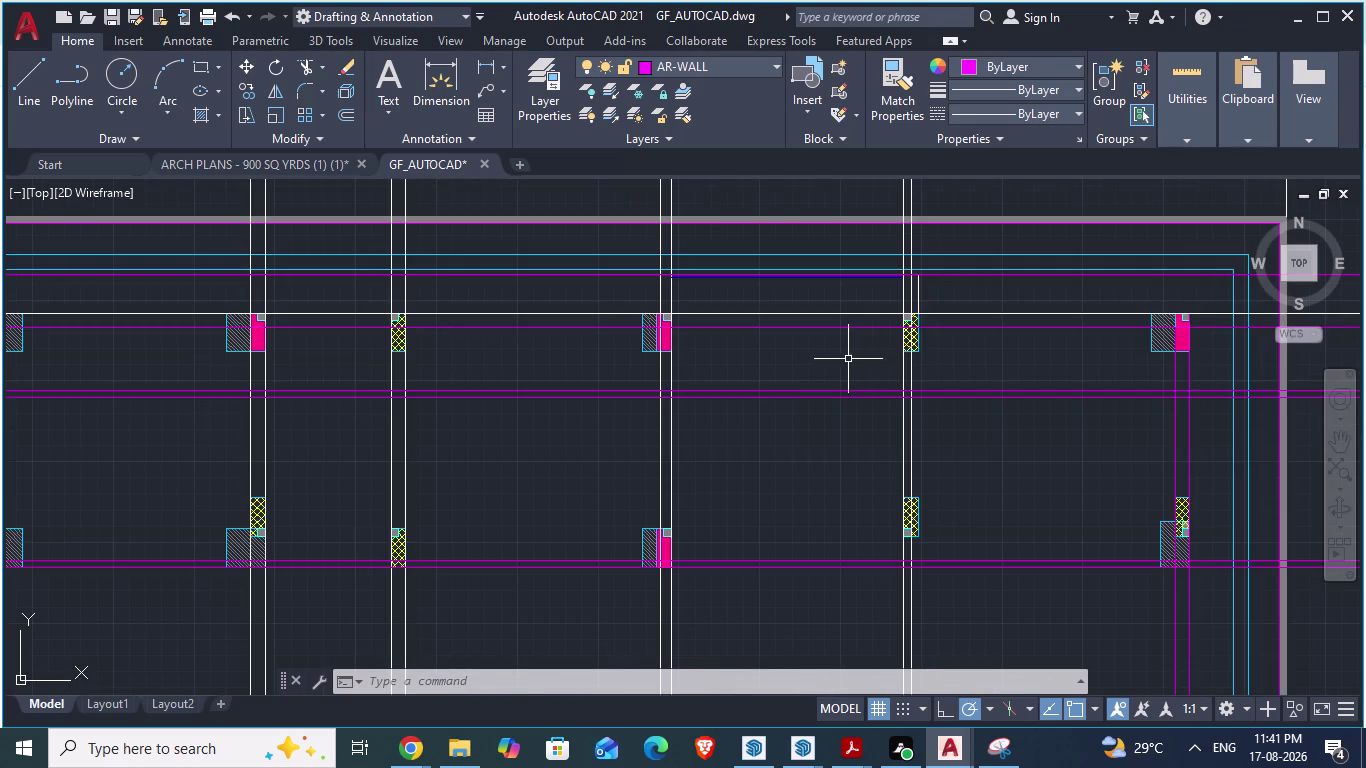
scroll(down, 3)
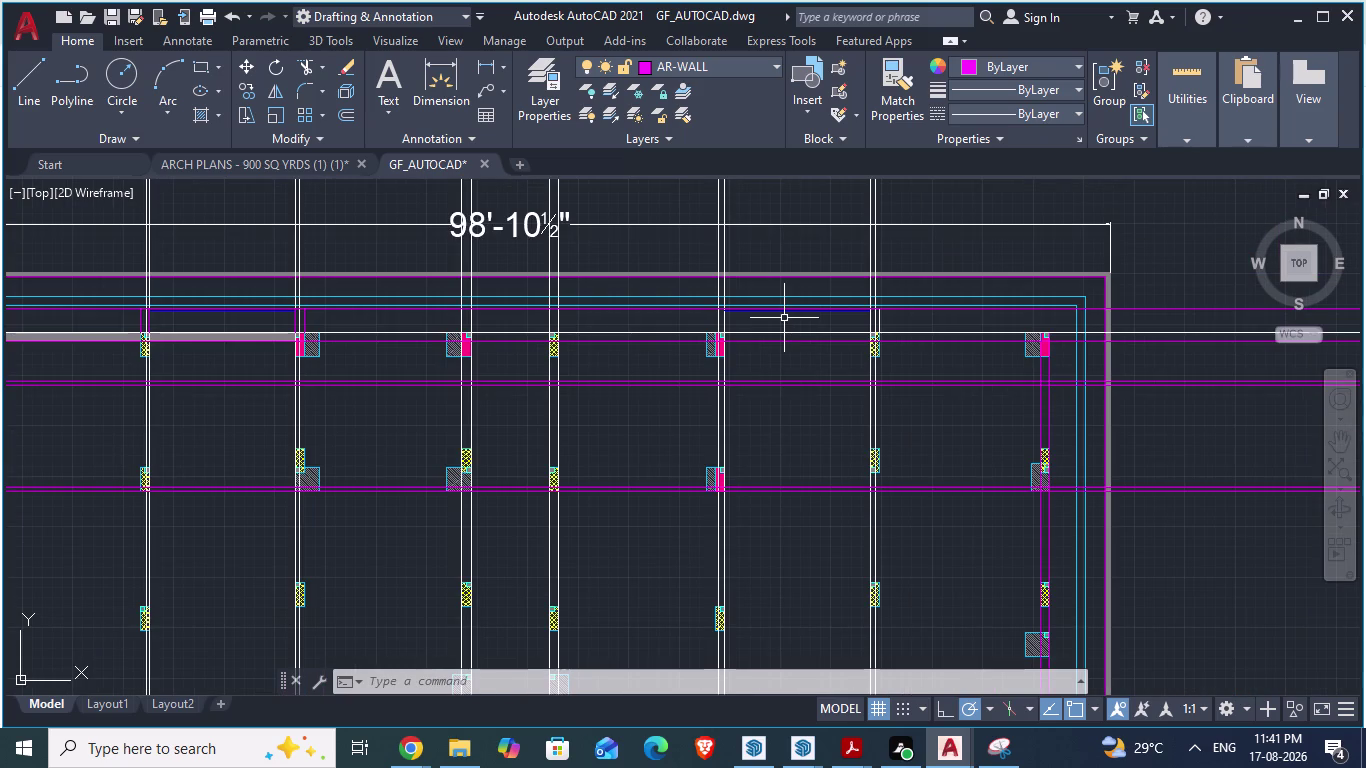
click(775, 66)
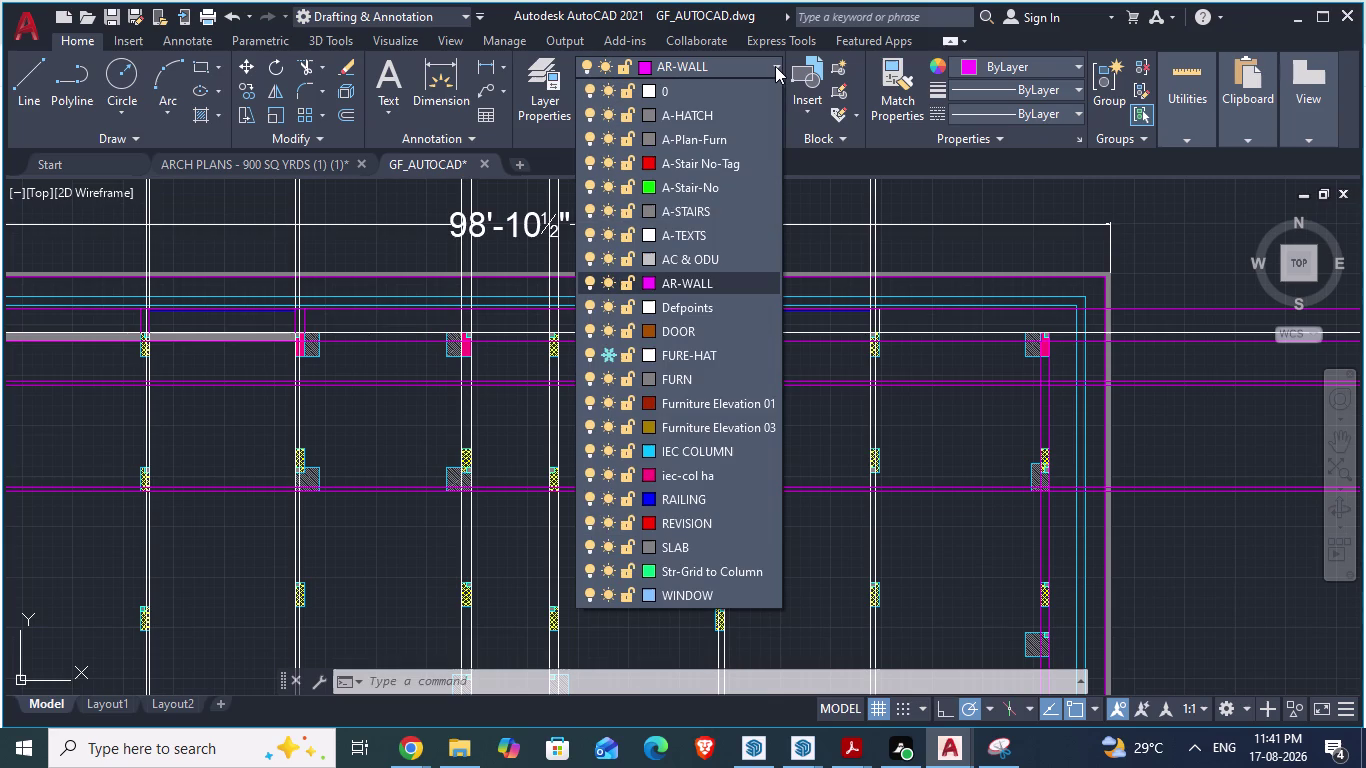
click(775, 66)
scroll(down, 3)
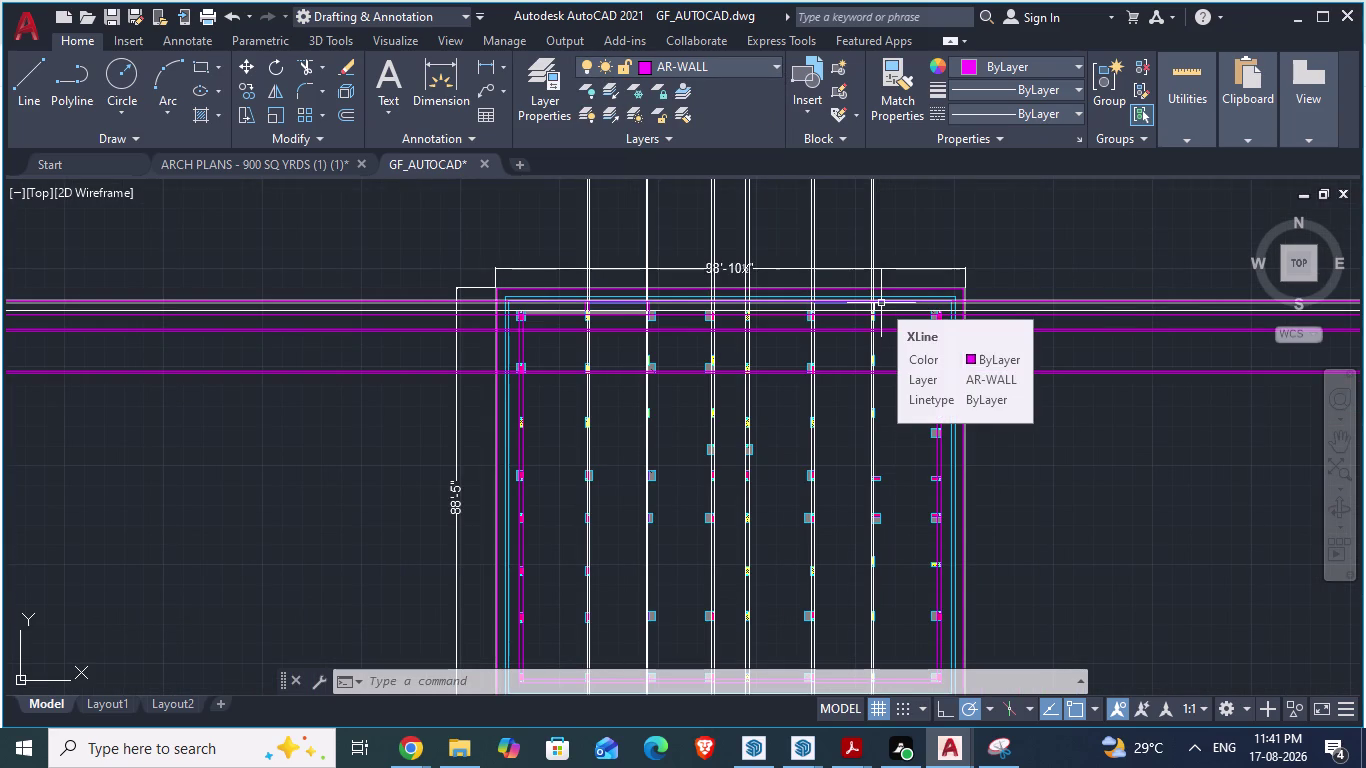
scroll(up, 3)
scroll(up, 3)
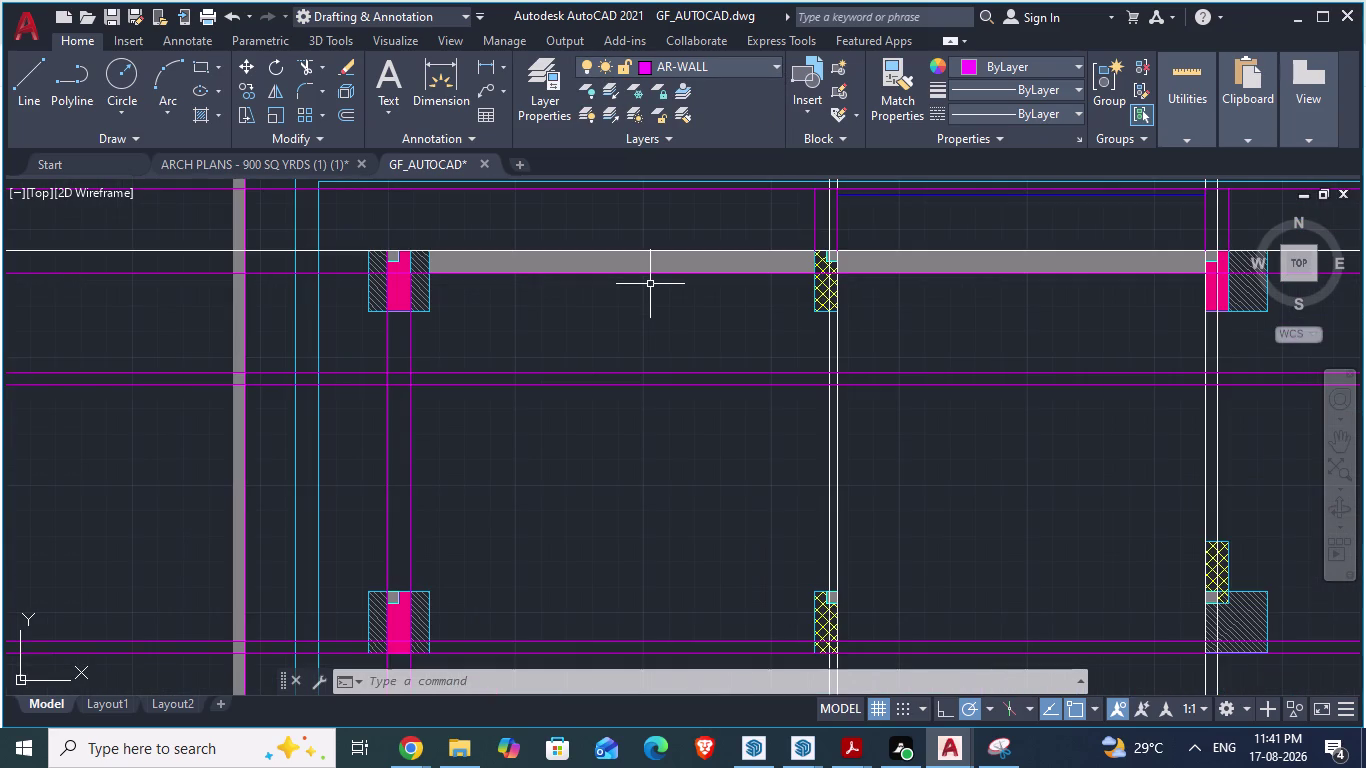
Make layer 0 current in GF_AUTOCAD, then return to the ARCH PLANS drawing.
click(771, 64)
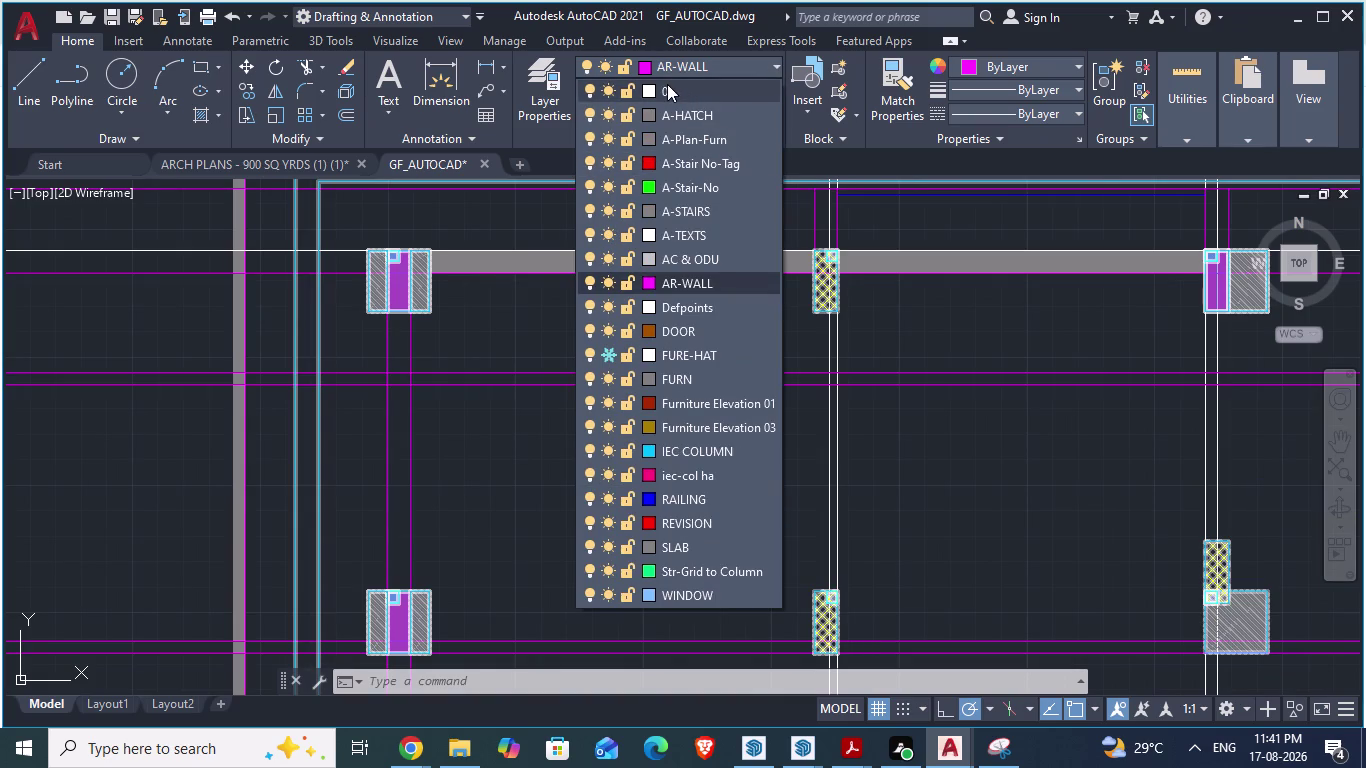
scroll(up, 3)
click(679, 83)
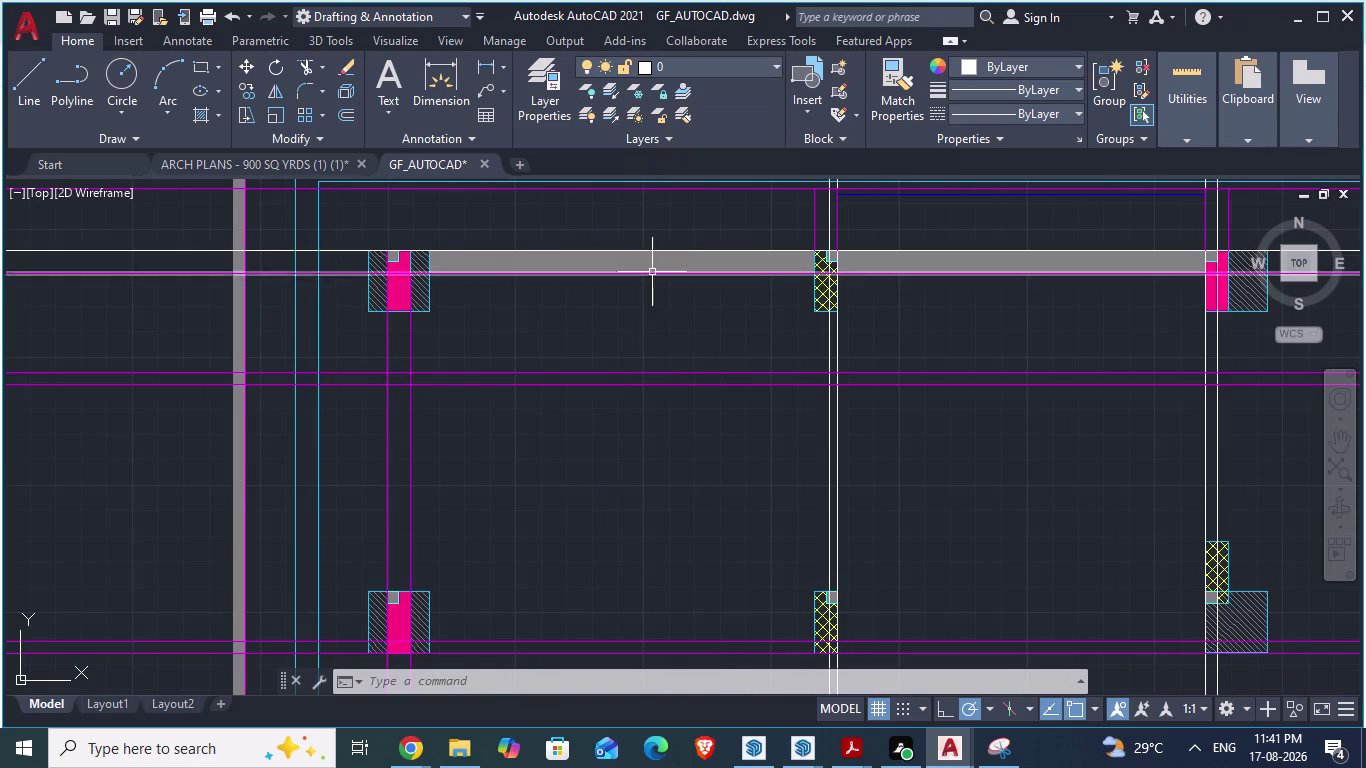
scroll(down, 3)
scroll(down, 3)
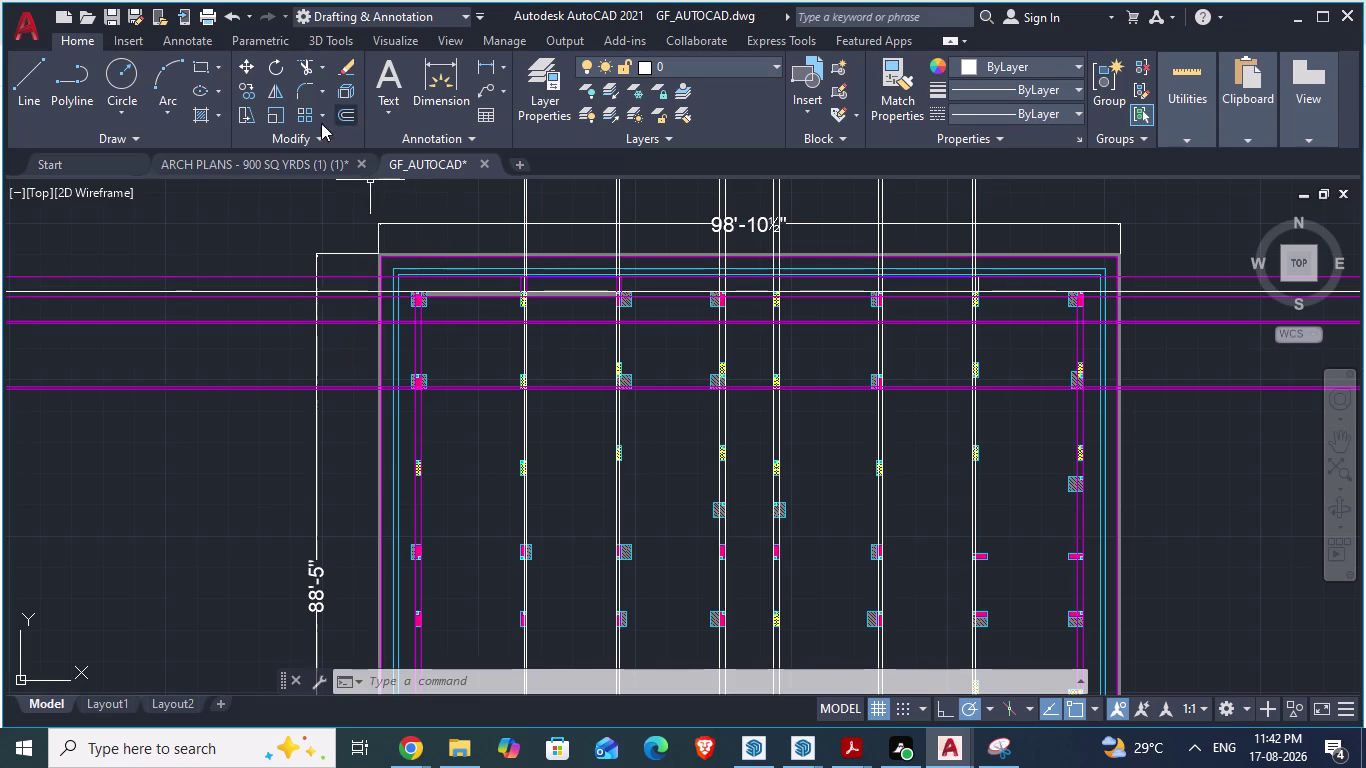
click(434, 163)
click(303, 163)
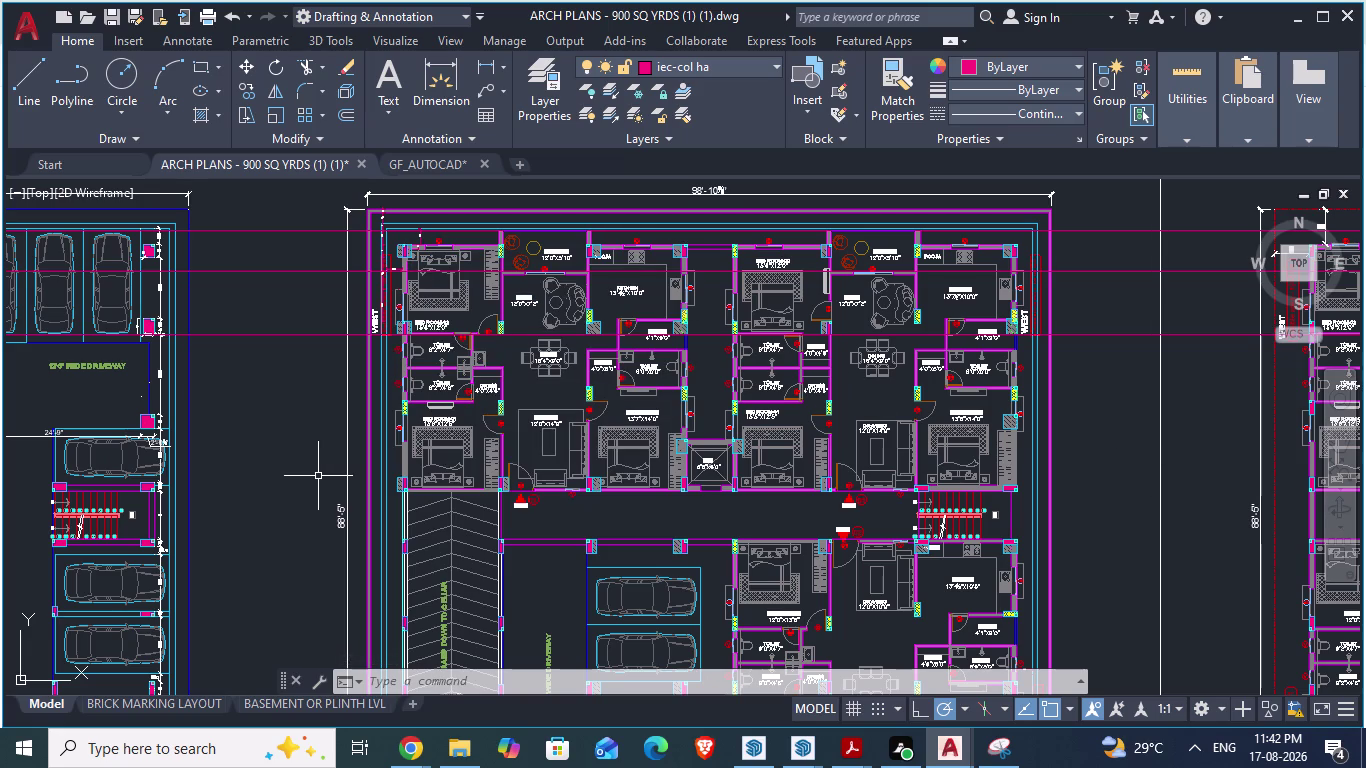
scroll(up, 3)
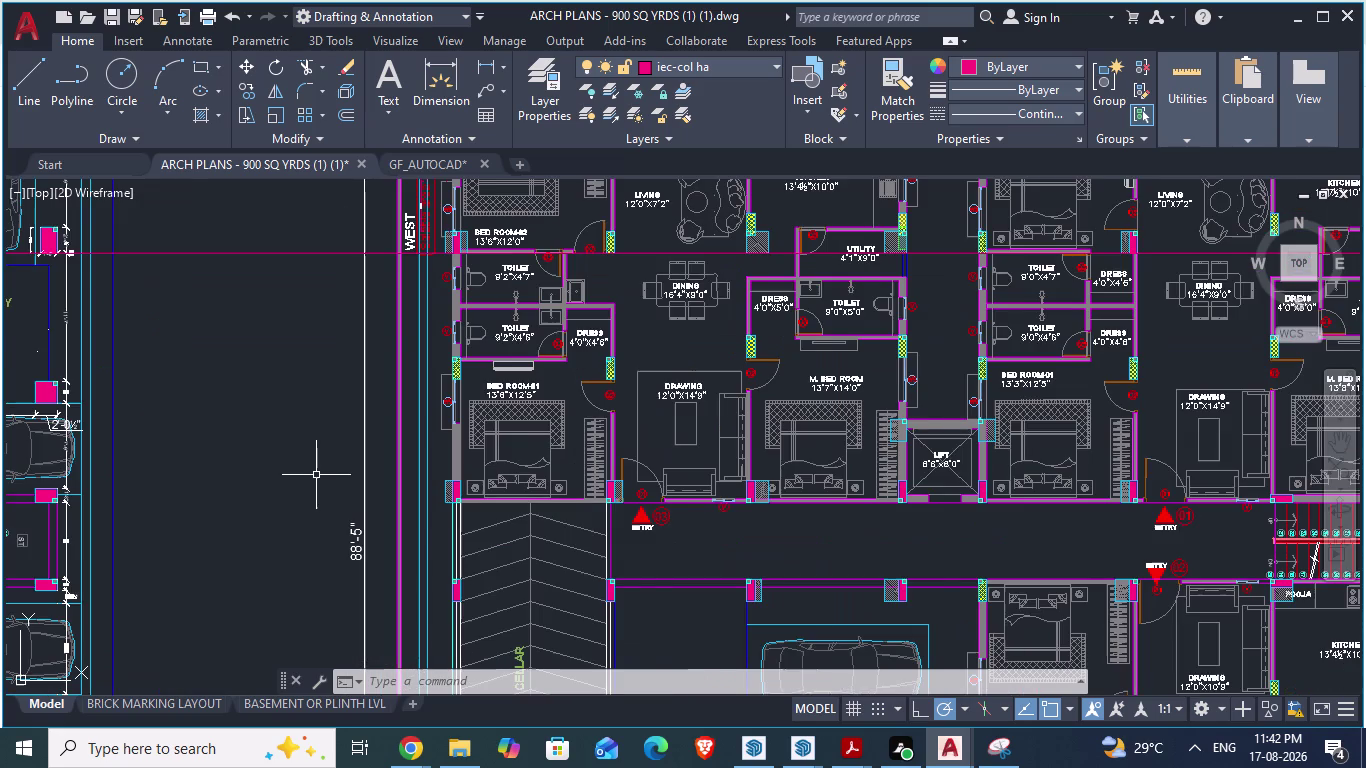
scroll(down, 3)
scroll(up, 3)
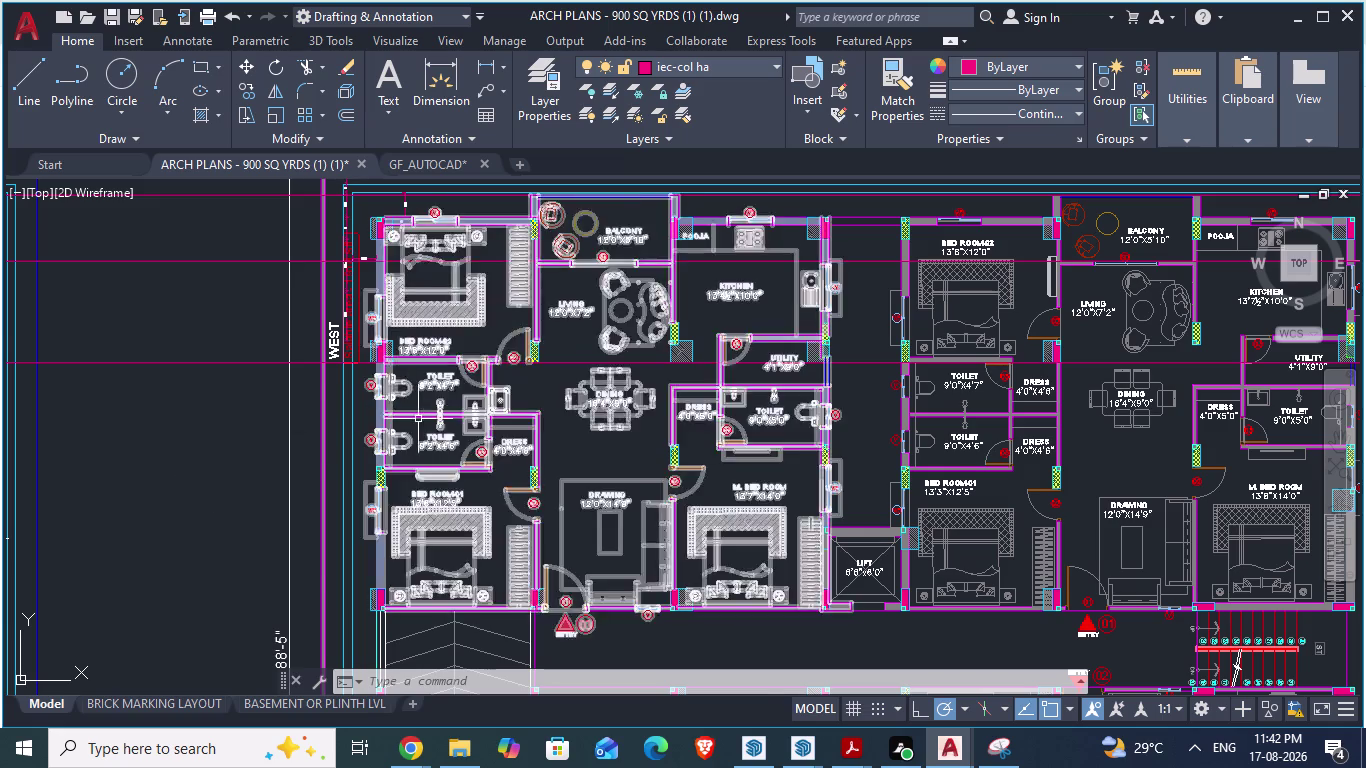
scroll(down, 3)
scroll(down, 3)
scroll(up, 3)
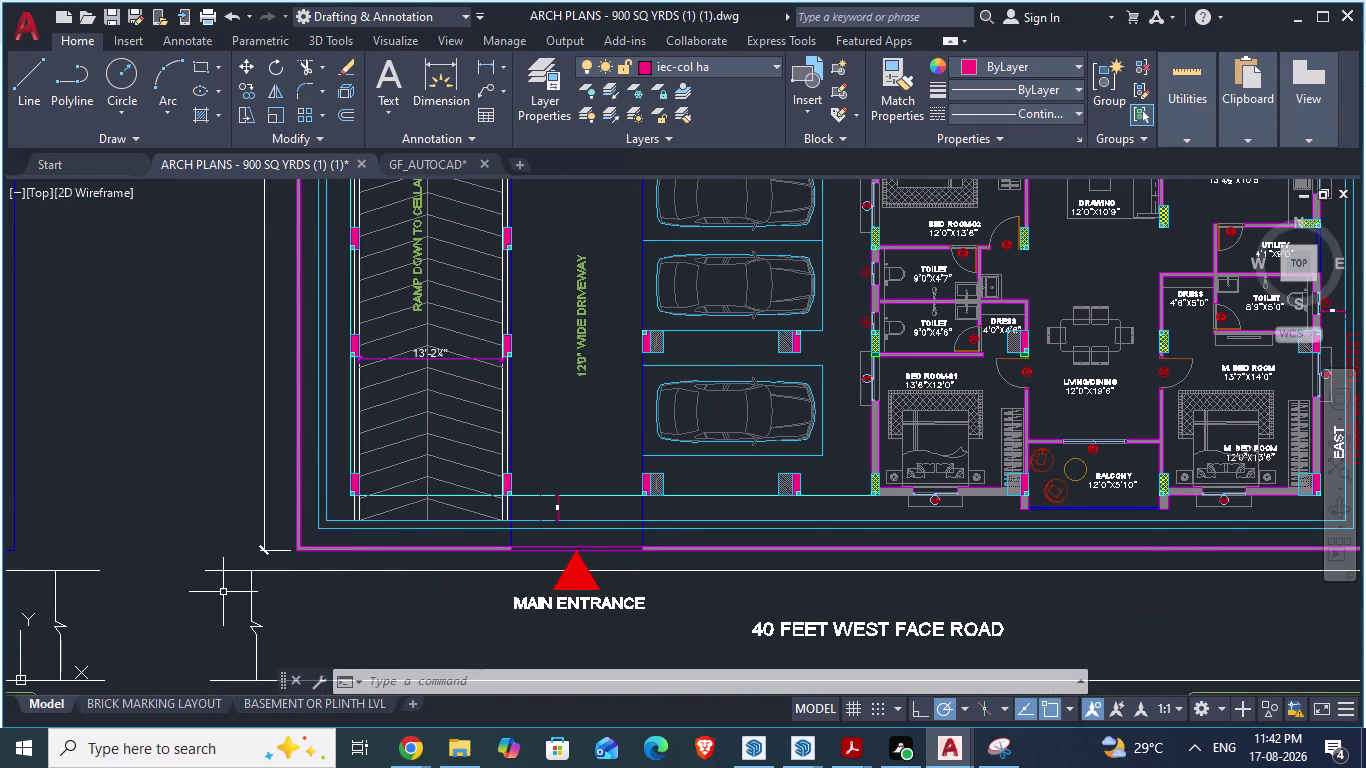
scroll(down, 3)
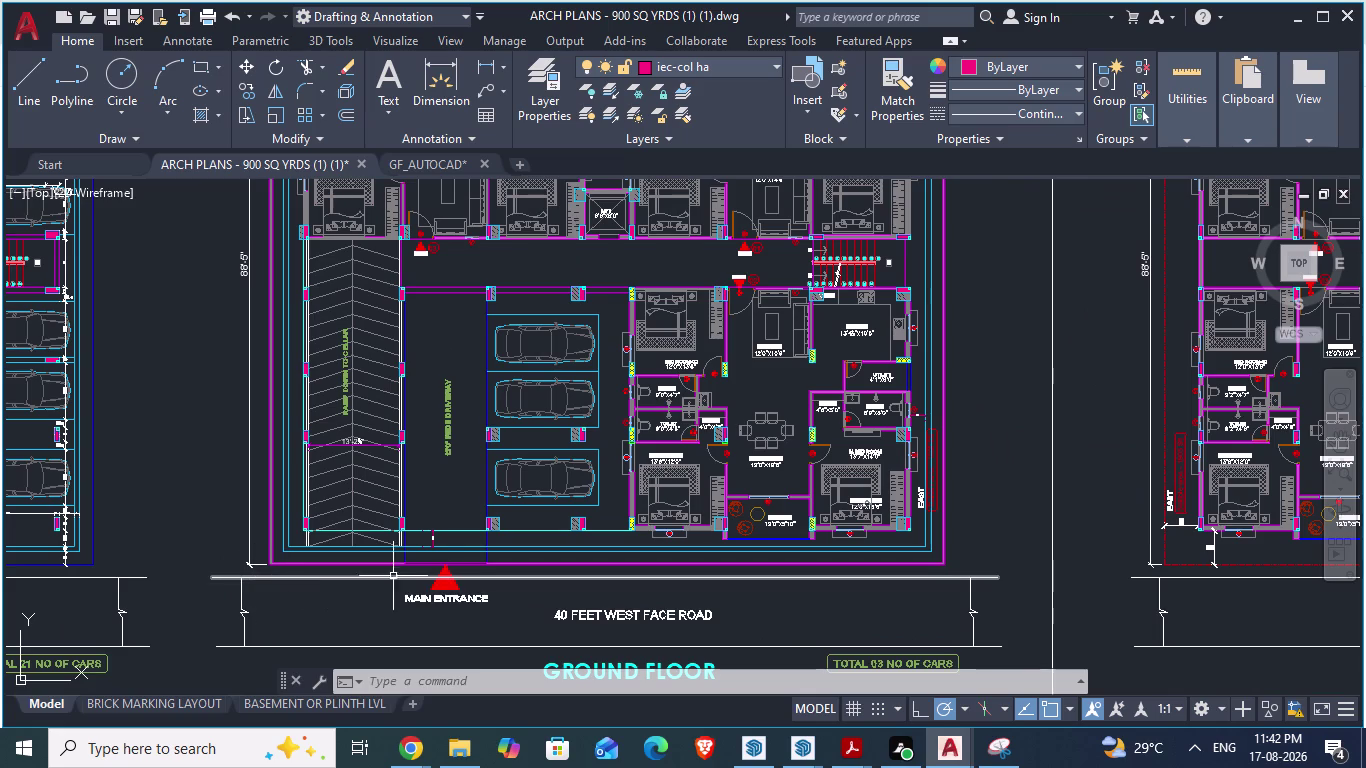
scroll(up, 3)
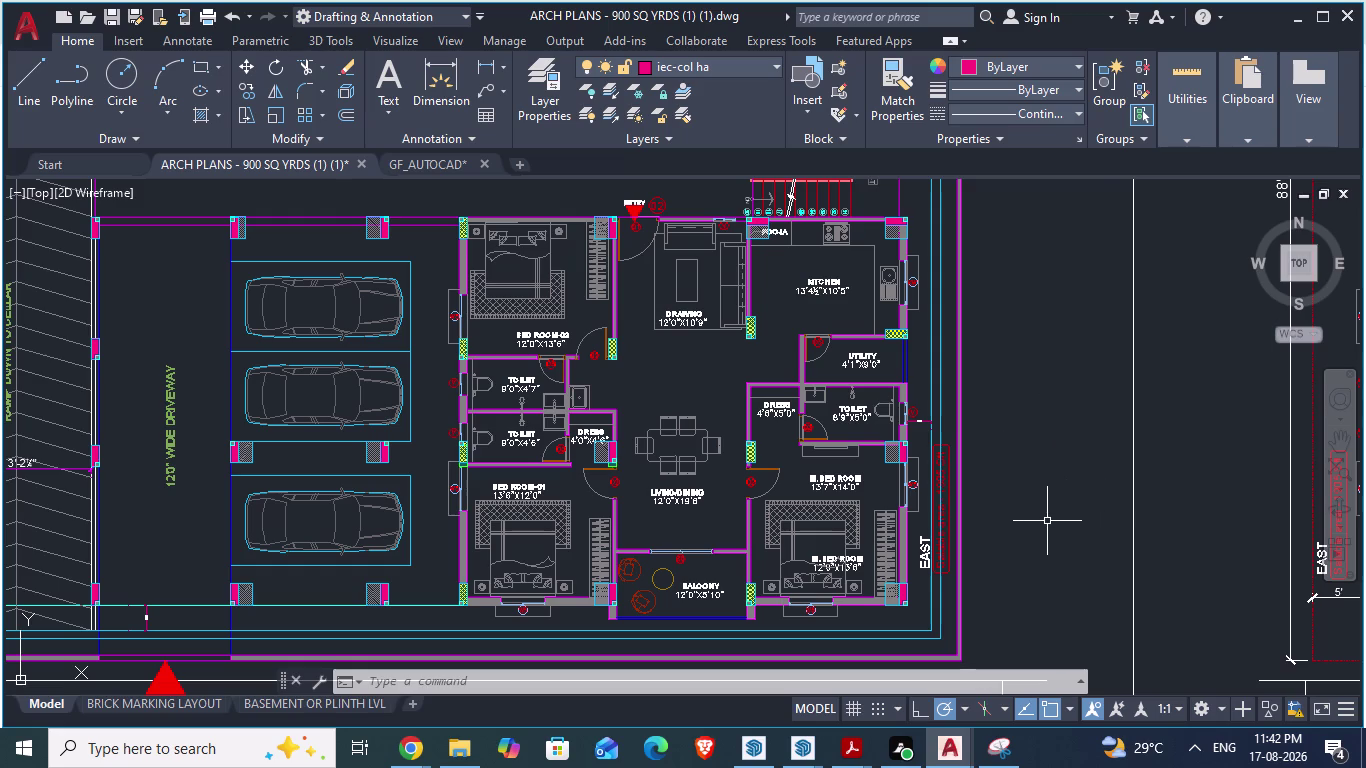
scroll(down, 3)
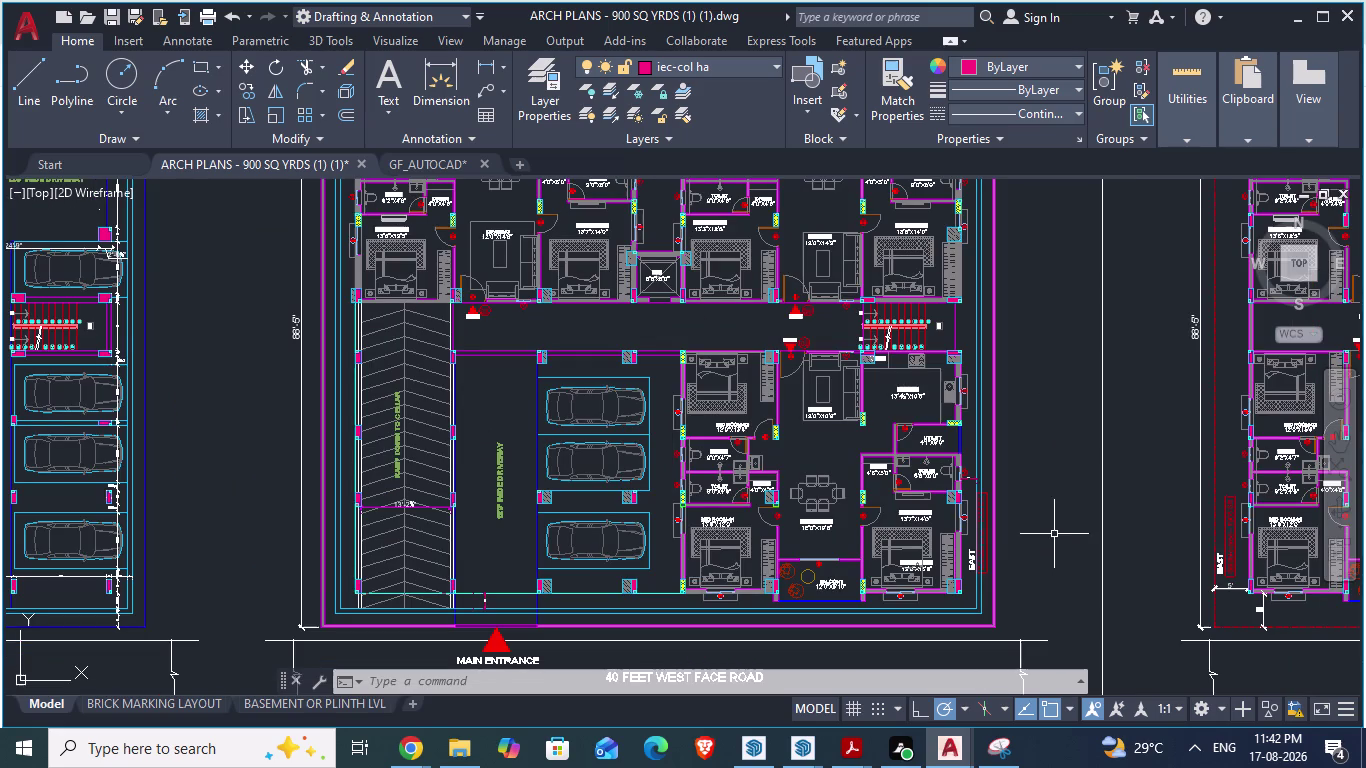
scroll(up, 3)
scroll(down, 3)
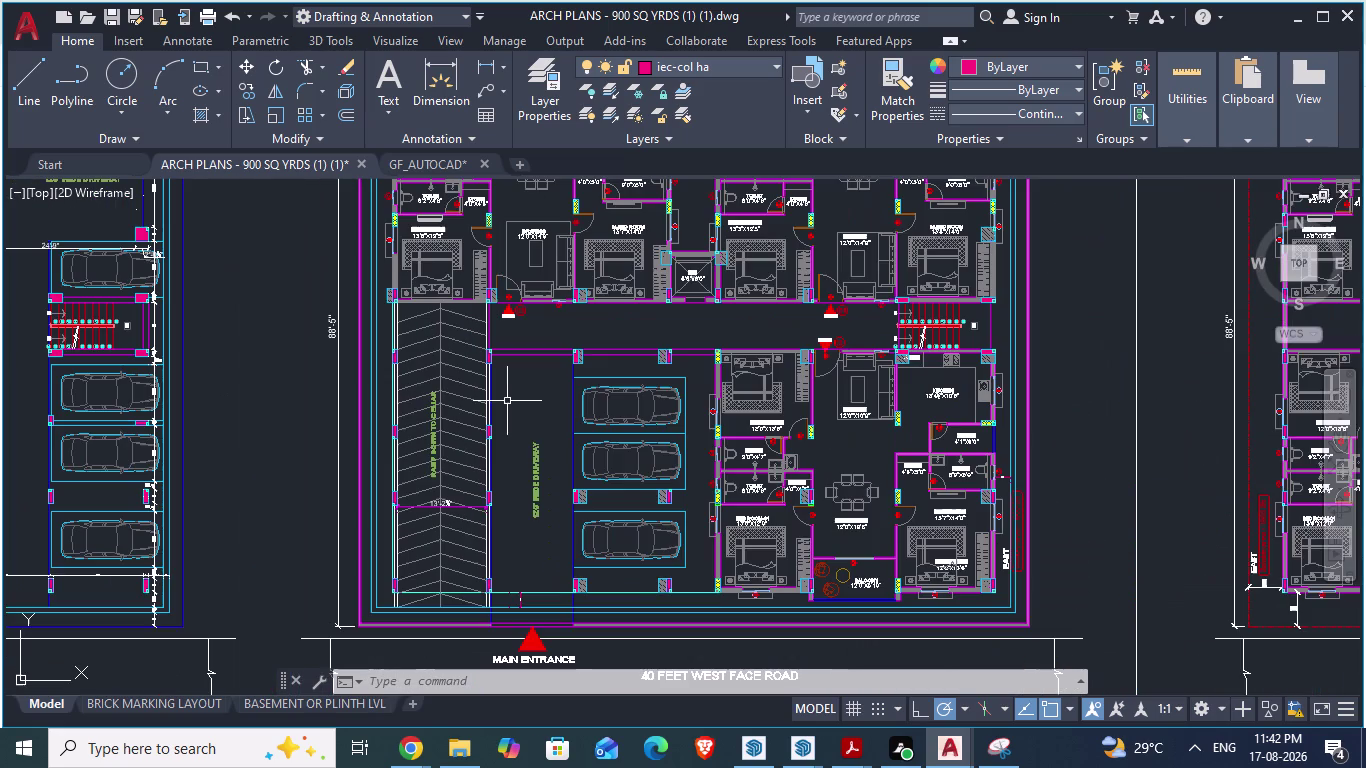
scroll(up, 3)
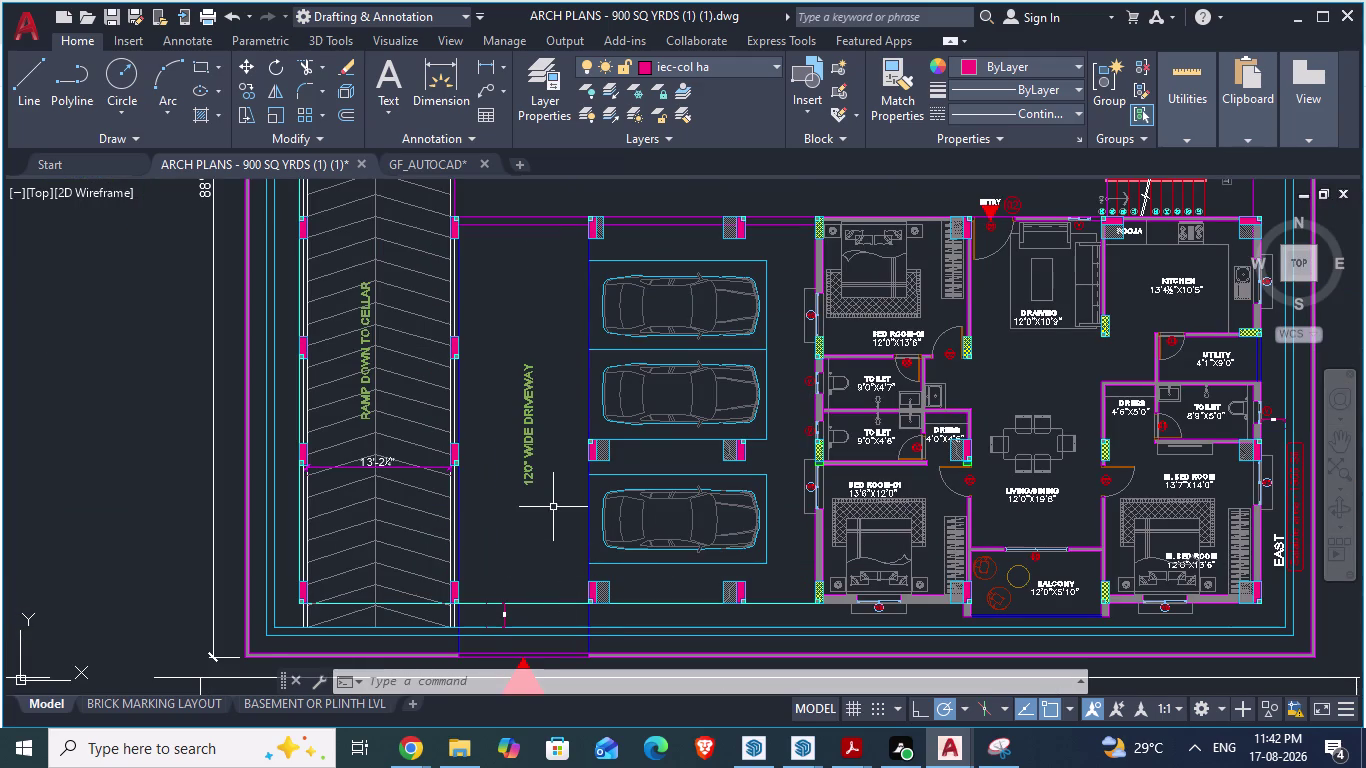
scroll(down, 3)
scroll(down, 3)
scroll(up, 3)
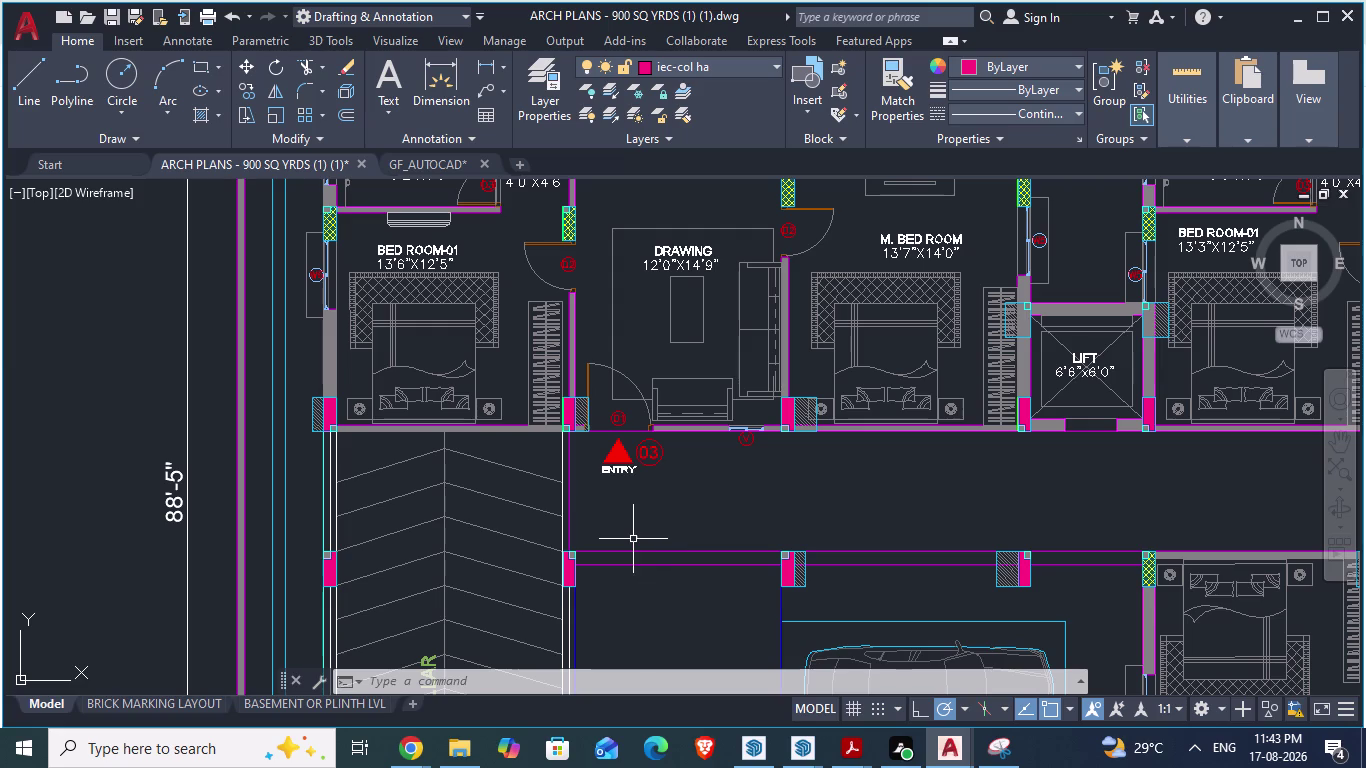
scroll(down, 3)
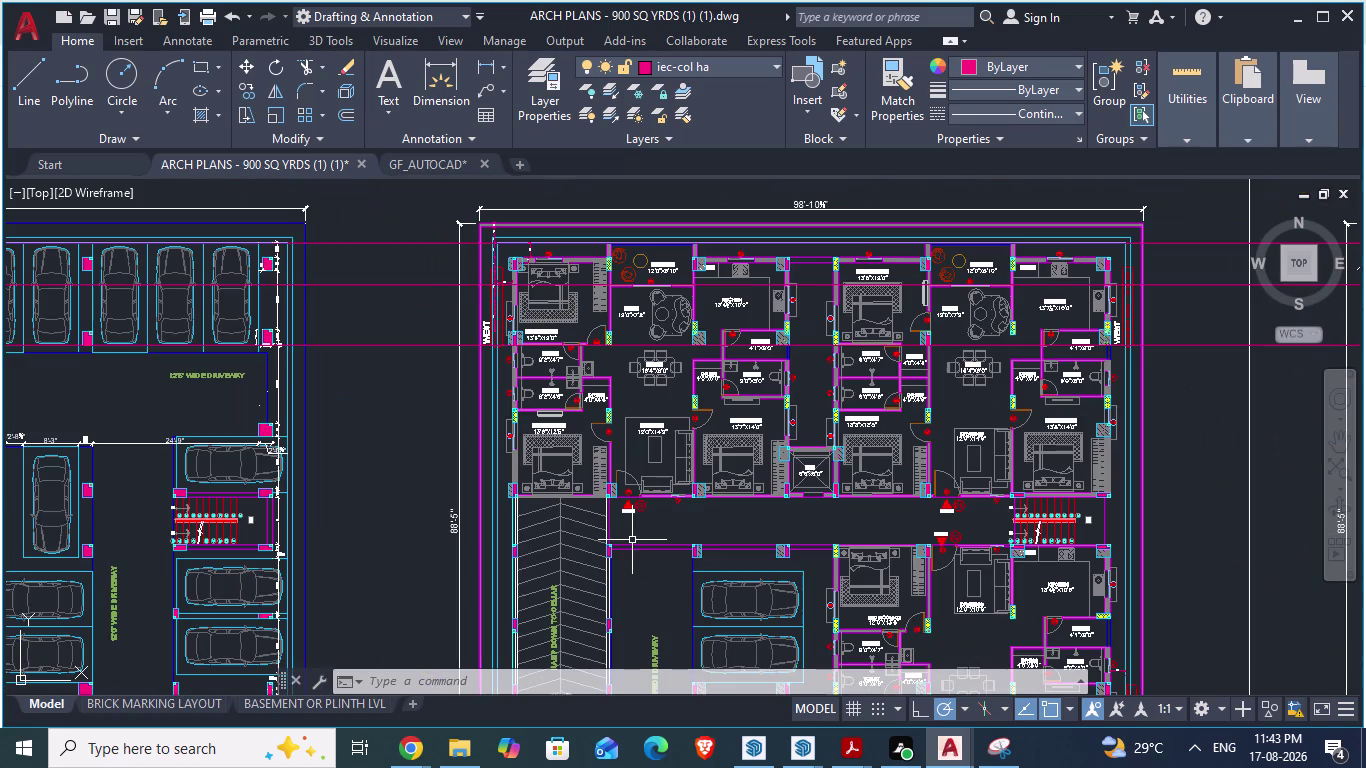
scroll(up, 3)
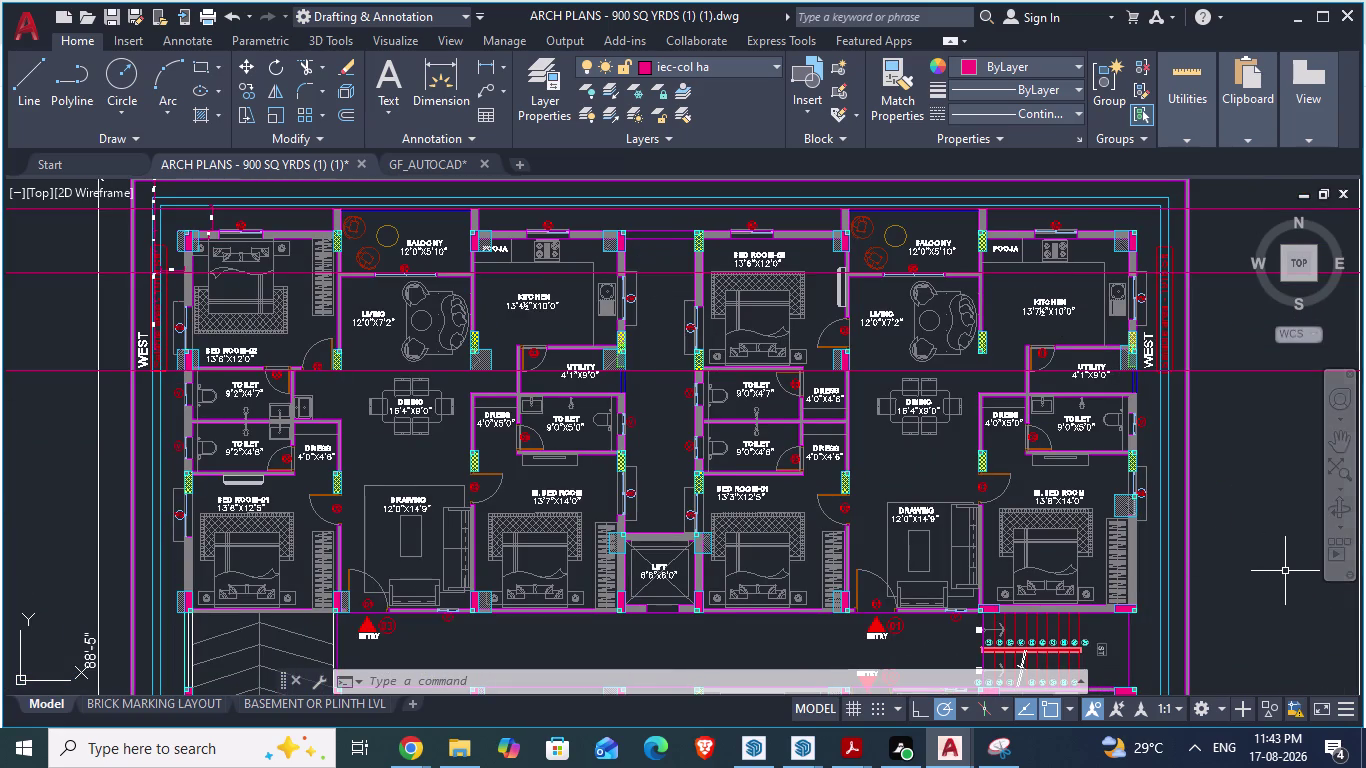